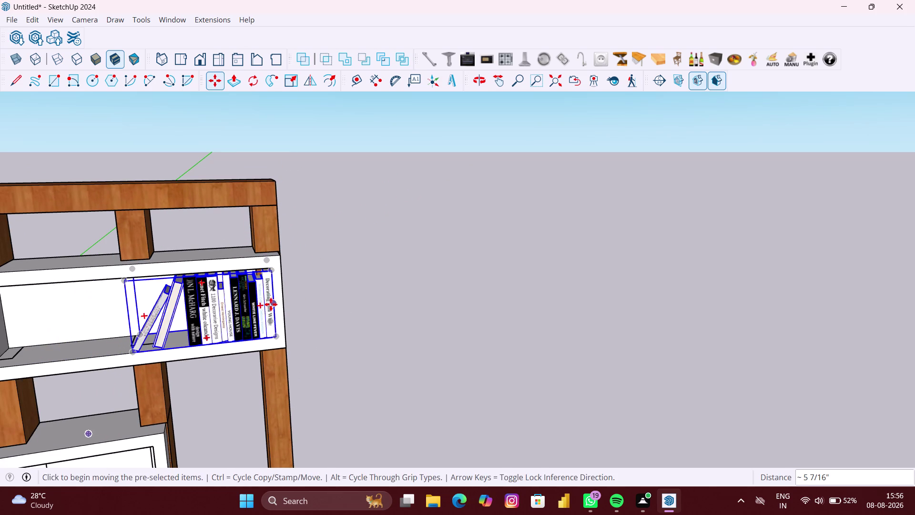
Place the book set inside the upper shelf box.
key(space)
click(328, 316)
scroll(down, 3)
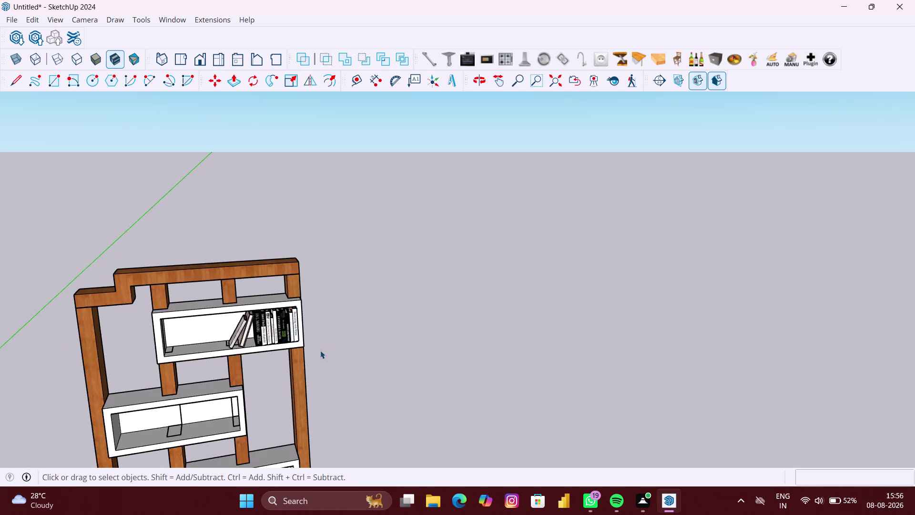
middle_drag(313, 351, 271, 318)
scroll(up, 3)
scroll(up, 3)
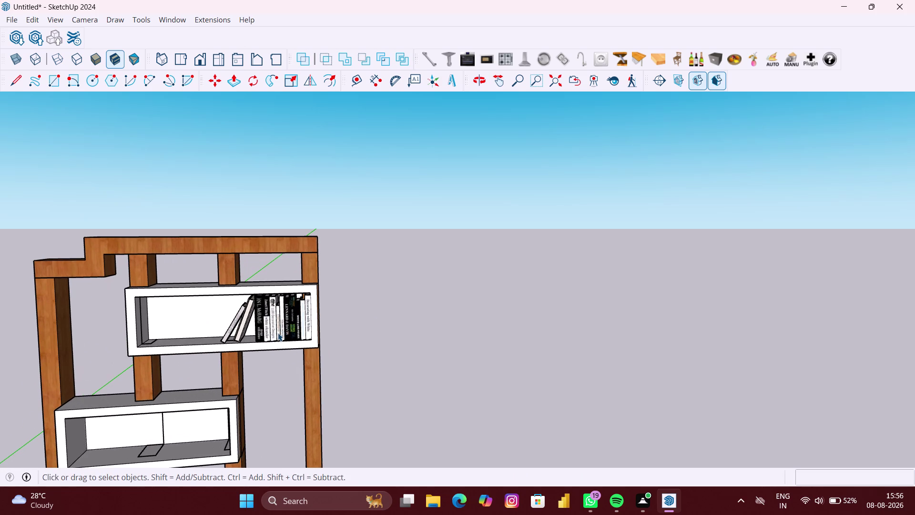
Flip the selected book set along the red axis to move the leaning books right.
click(277, 320)
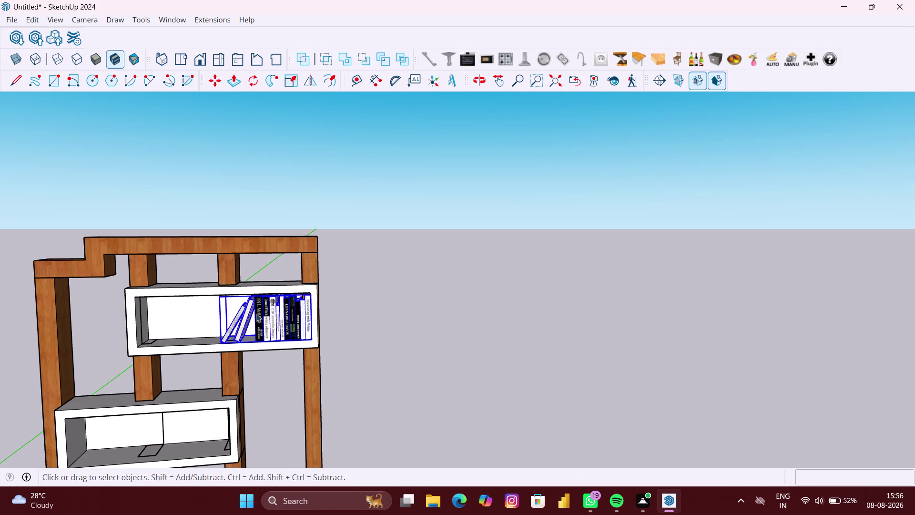
click(311, 82)
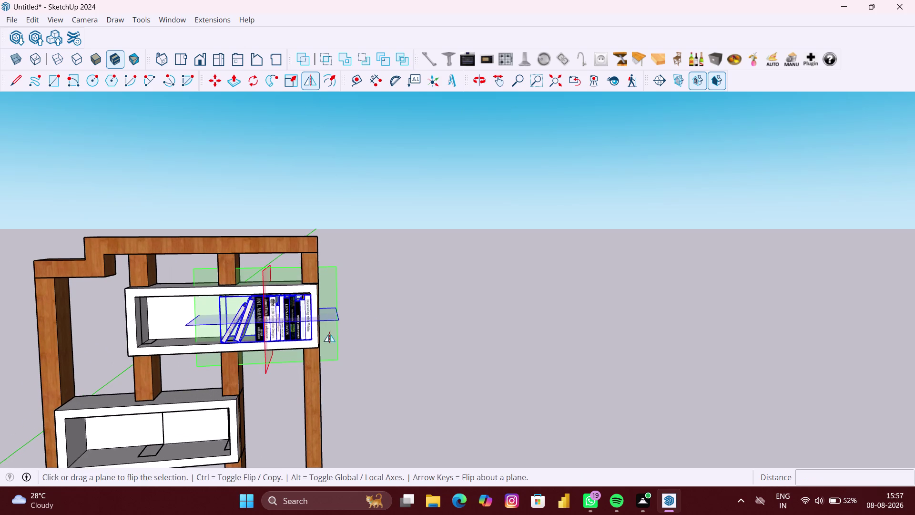
middle_drag(265, 348, 349, 345)
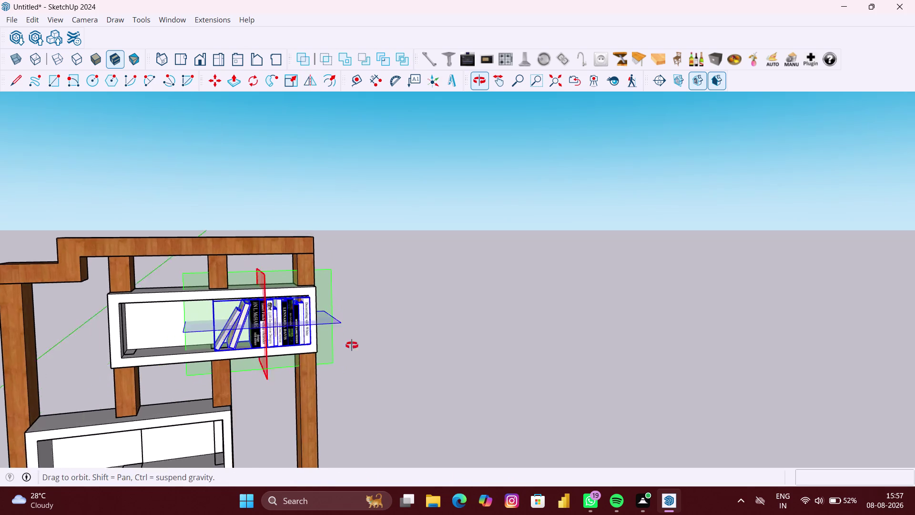
middle_drag(349, 346, 381, 344)
click(279, 359)
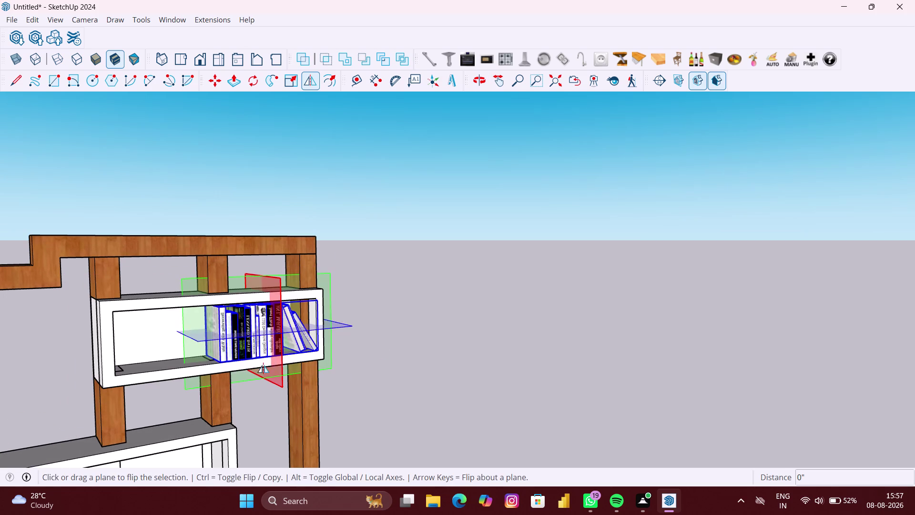
click(210, 371)
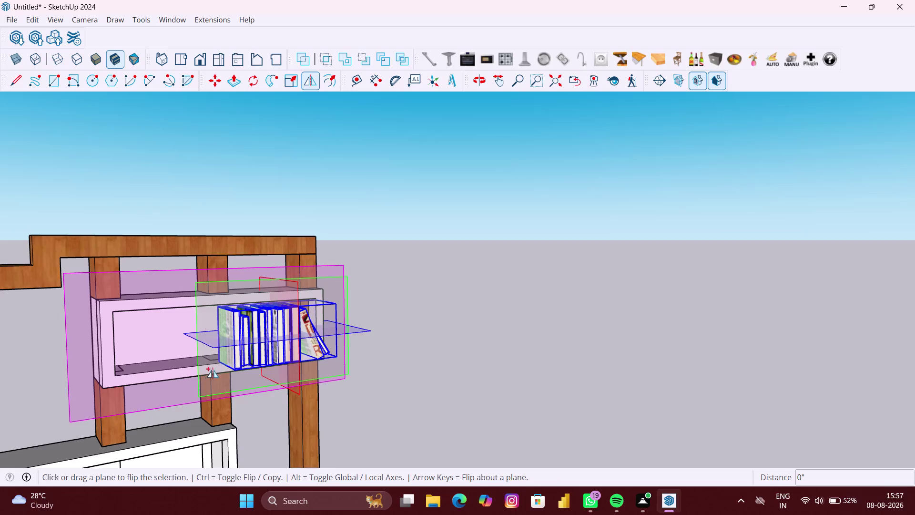
Undo the stray flip, confirm the mirrored book set without copying, and deselect it.
scroll(down, 3)
middle_drag(226, 369, 185, 381)
key(Escape)
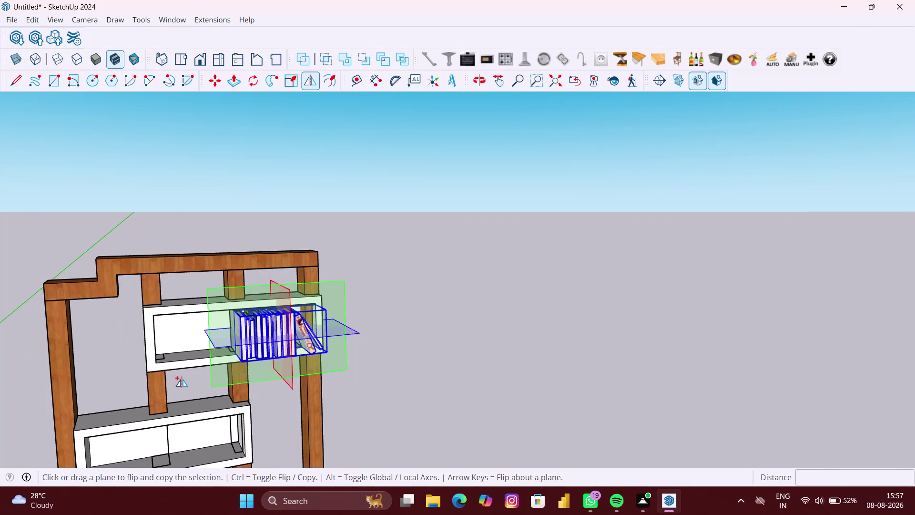
key(ctrl+z)
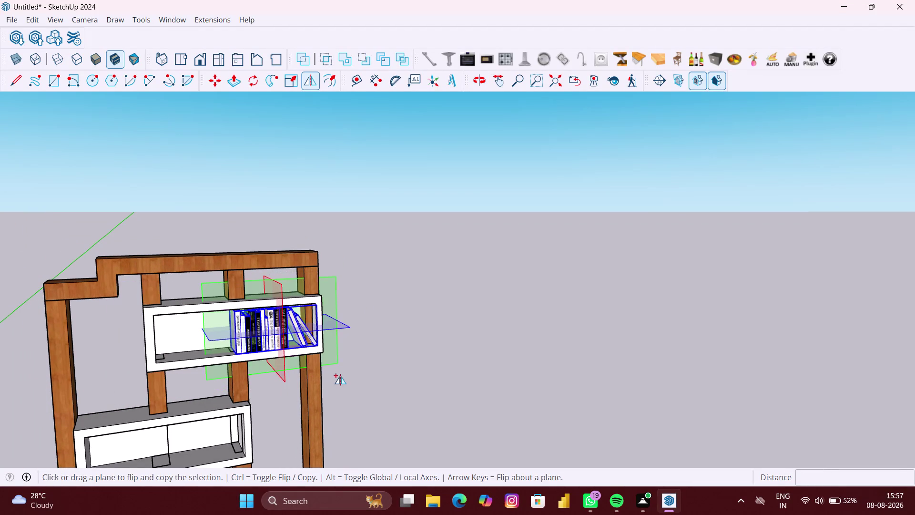
key(space)
click(370, 375)
scroll(up, 3)
click(262, 339)
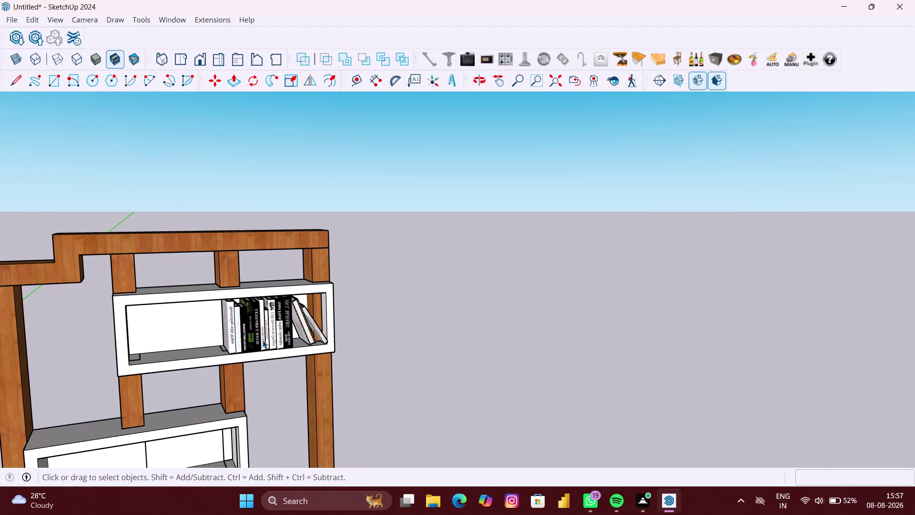
Orbit out to view the whole bookshelf.
scroll(down, 3)
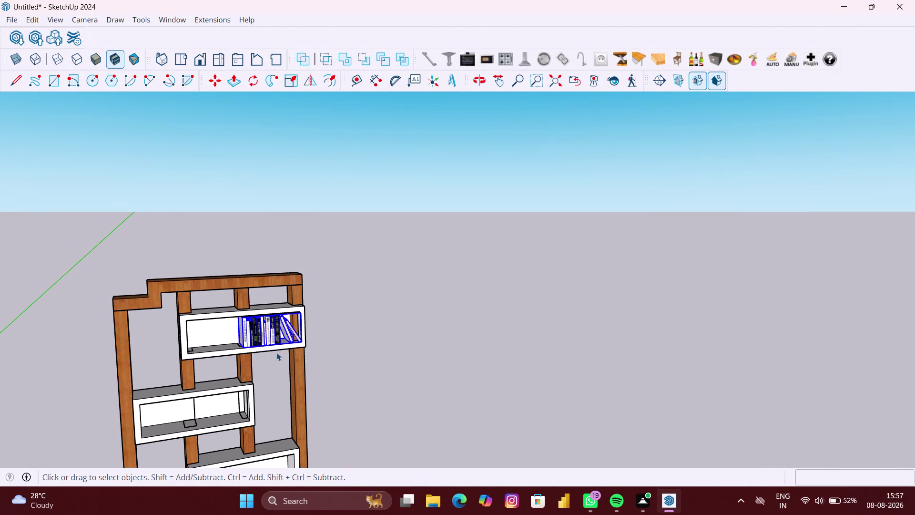
middle_drag(274, 352, 221, 351)
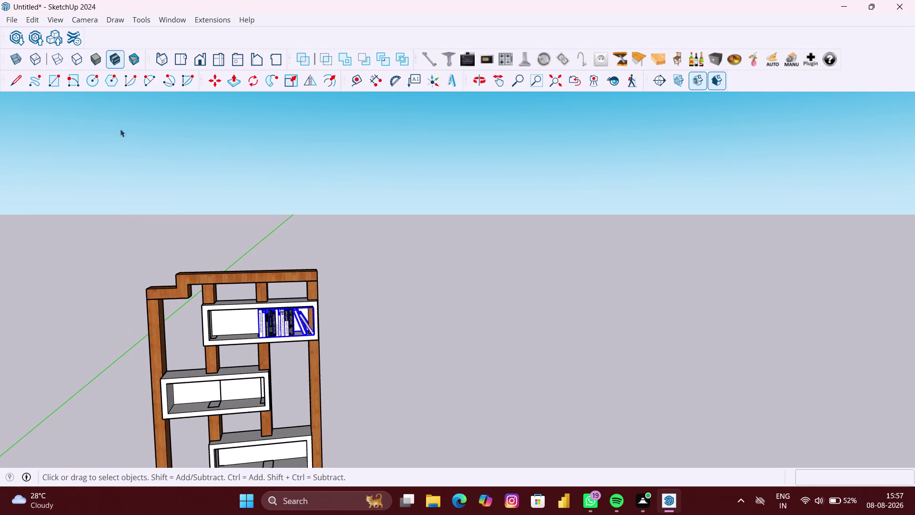
click(14, 44)
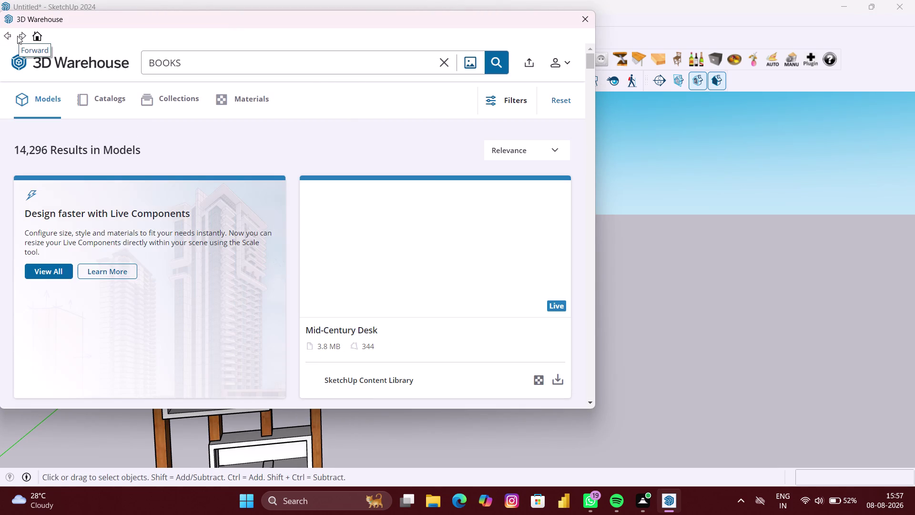
Scroll through the book model results in 3D Warehouse.
scroll(down, 3)
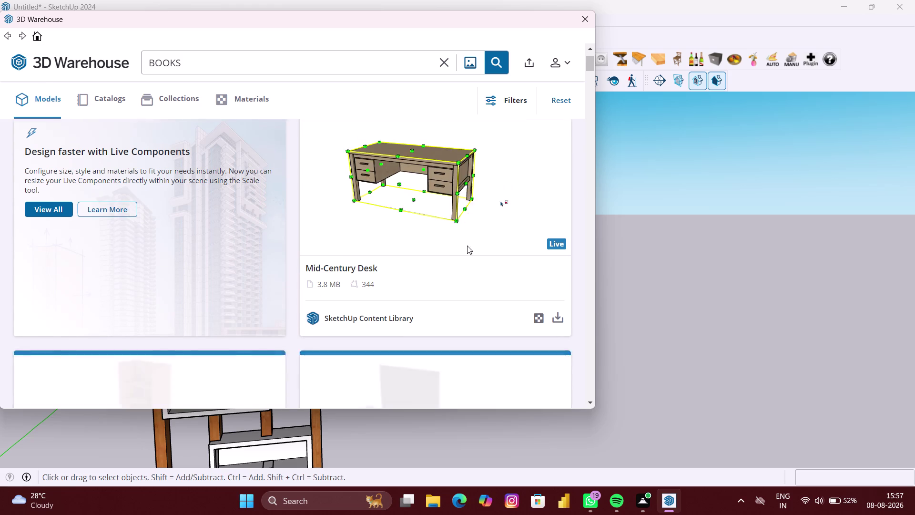
scroll(down, 3)
scroll(down, 3)
scroll(down, 3)
scroll(down, 3)
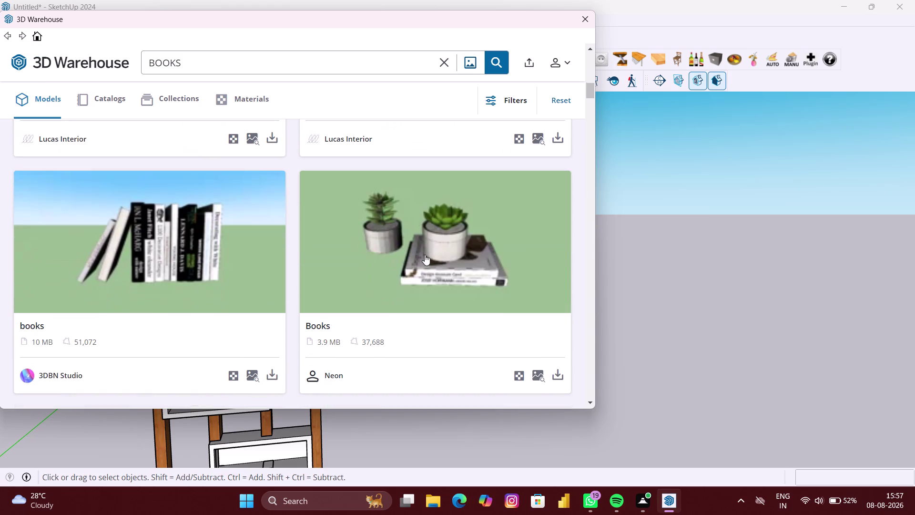
scroll(down, 3)
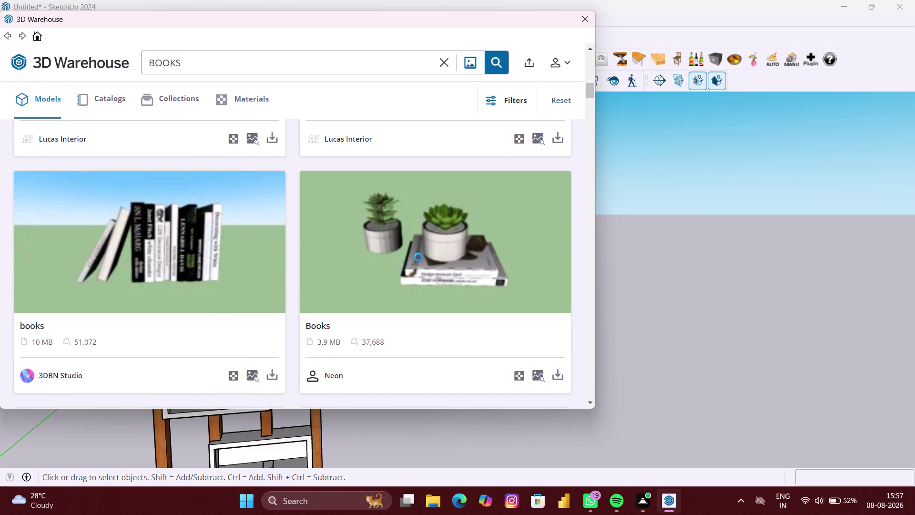
scroll(down, 3)
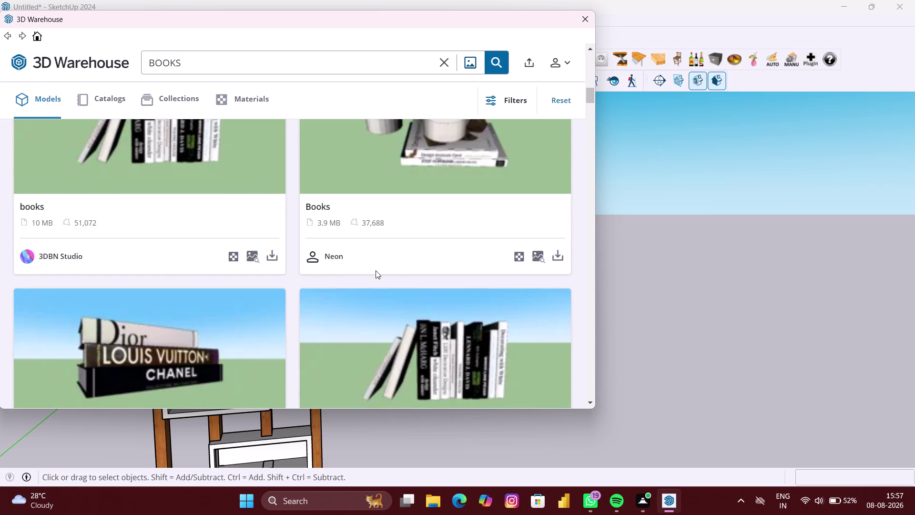
scroll(down, 3)
scroll(down, 3)
scroll(down, 3)
scroll(down, 3)
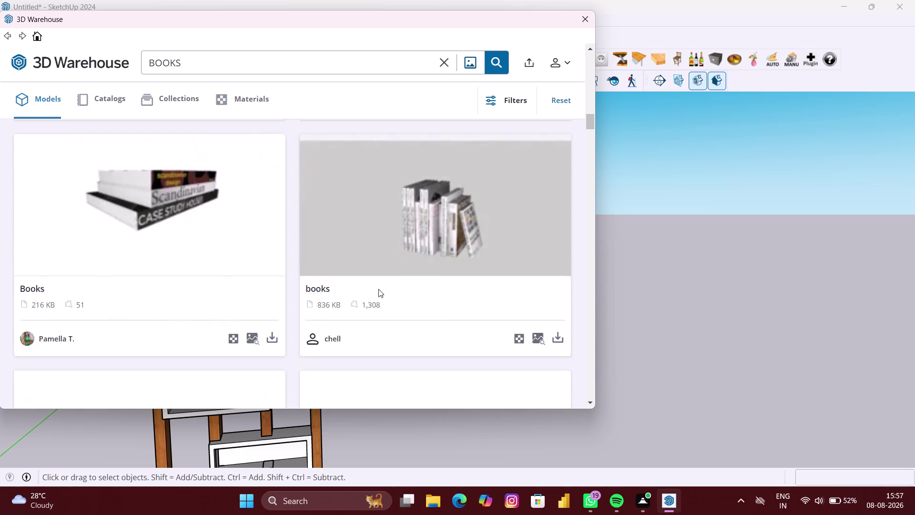
scroll(down, 3)
scroll(down, 3)
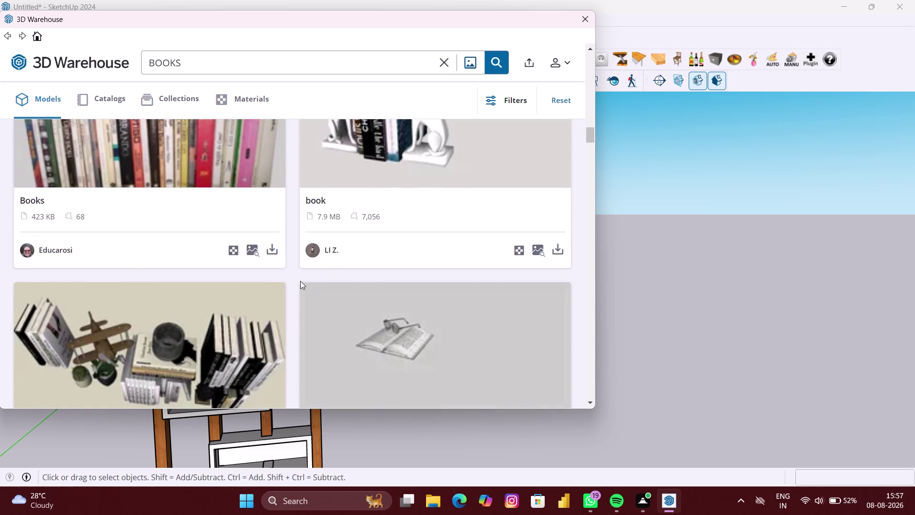
scroll(up, 3)
scroll(down, 3)
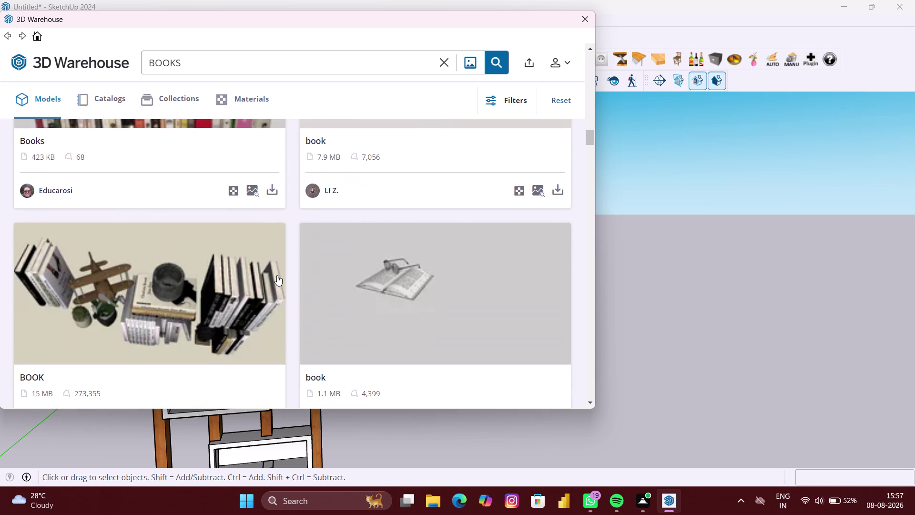
scroll(down, 3)
scroll(down, 3)
scroll(down, 3)
scroll(down, 3)
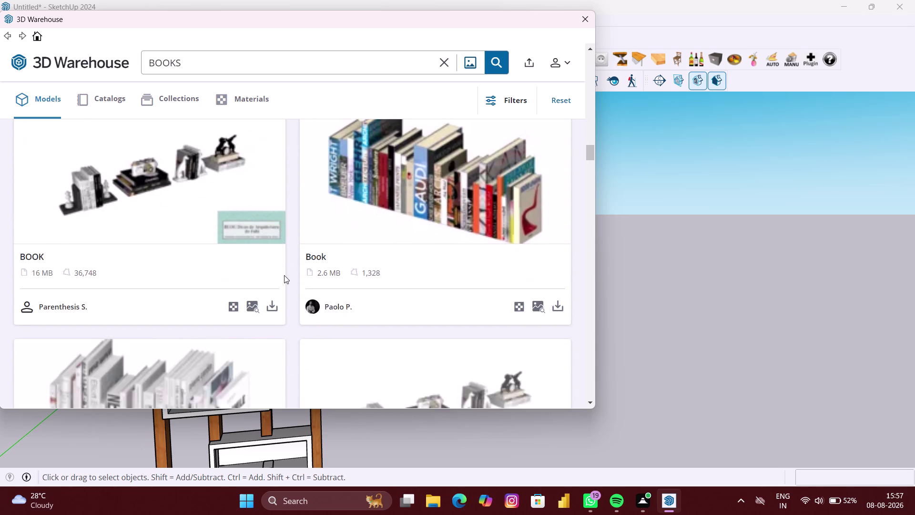
scroll(down, 3)
scroll(down, 3)
scroll(down, 3)
scroll(down, 3)
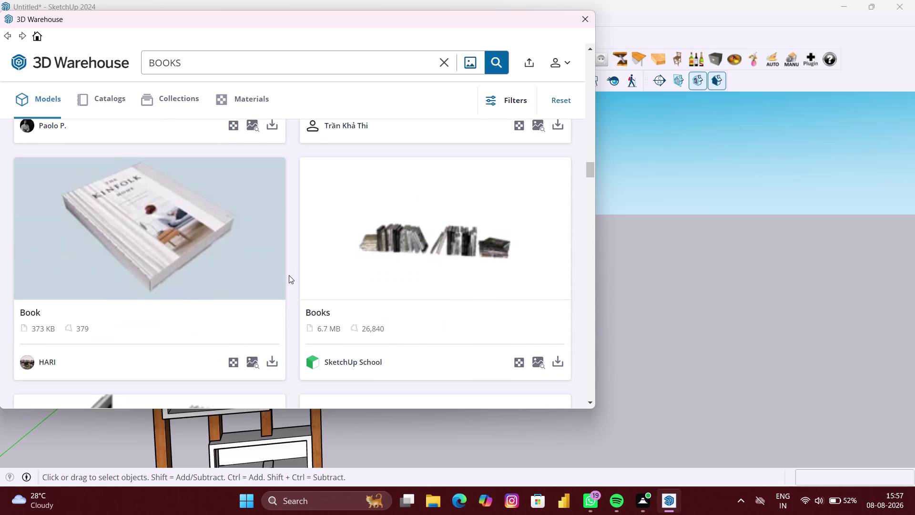
scroll(down, 3)
scroll(down, 3)
scroll(down, 3)
scroll(down, 3)
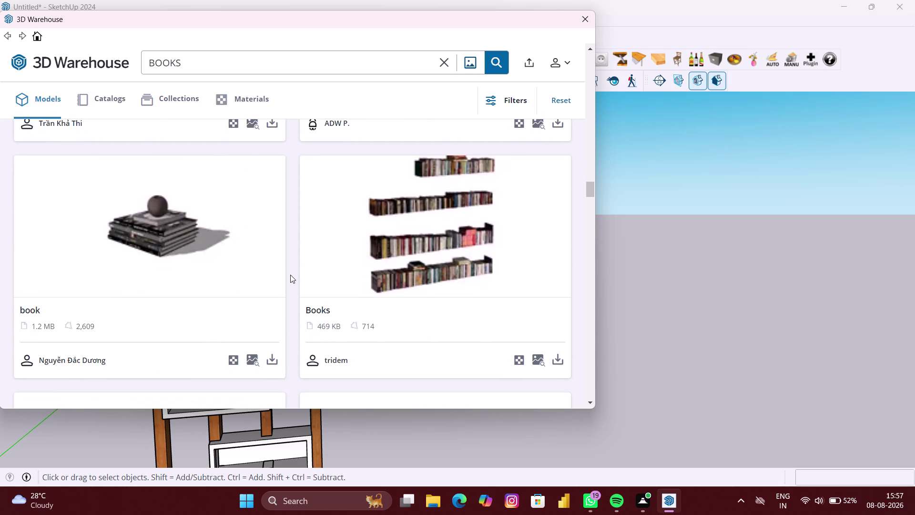
scroll(down, 3)
scroll(down, 3)
scroll(up, 3)
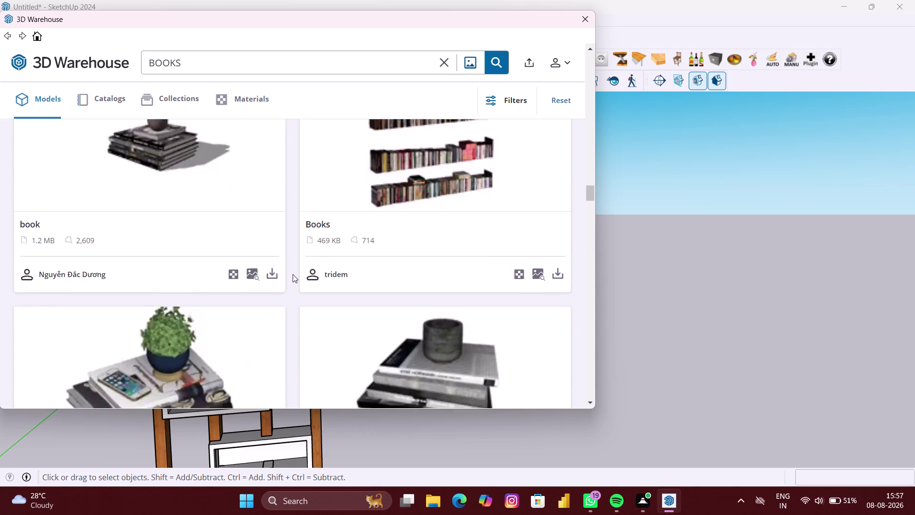
scroll(up, 3)
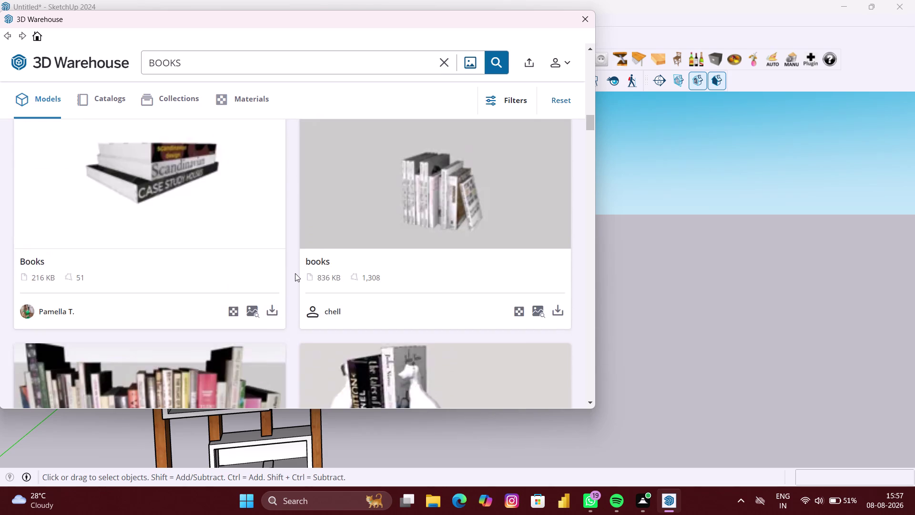
scroll(up, 3)
scroll(up, 3)
scroll(up, 3)
scroll(down, 3)
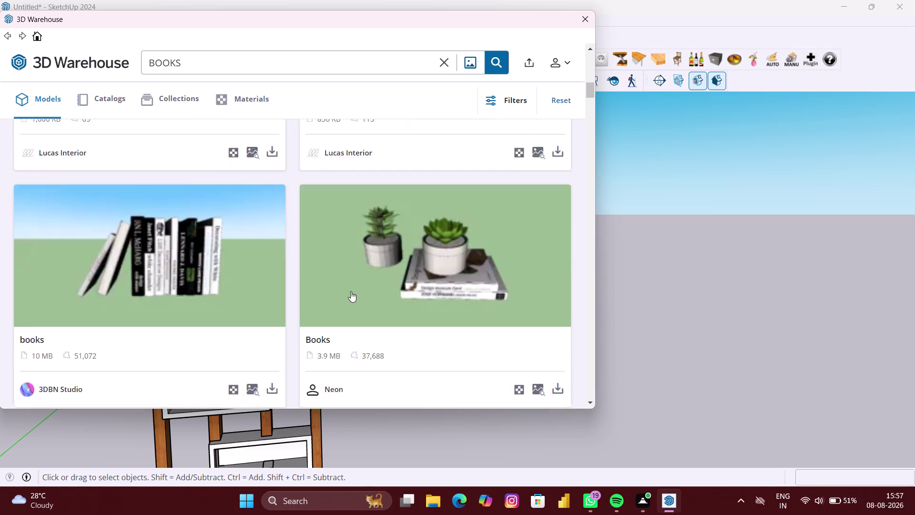
Replace the BOOKS search with 'SELF DECOR' and run it.
click(222, 66)
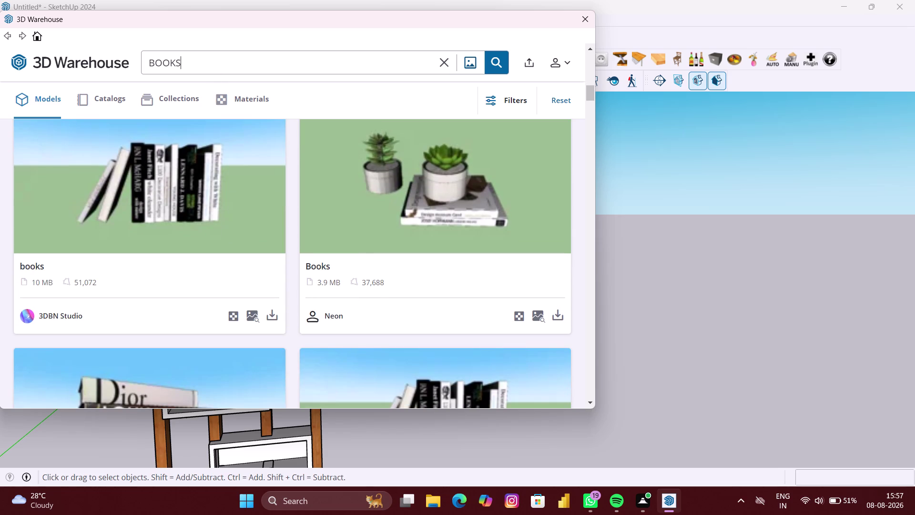
key(BackSpace)
key(BackSpace)
key(BackSpace)
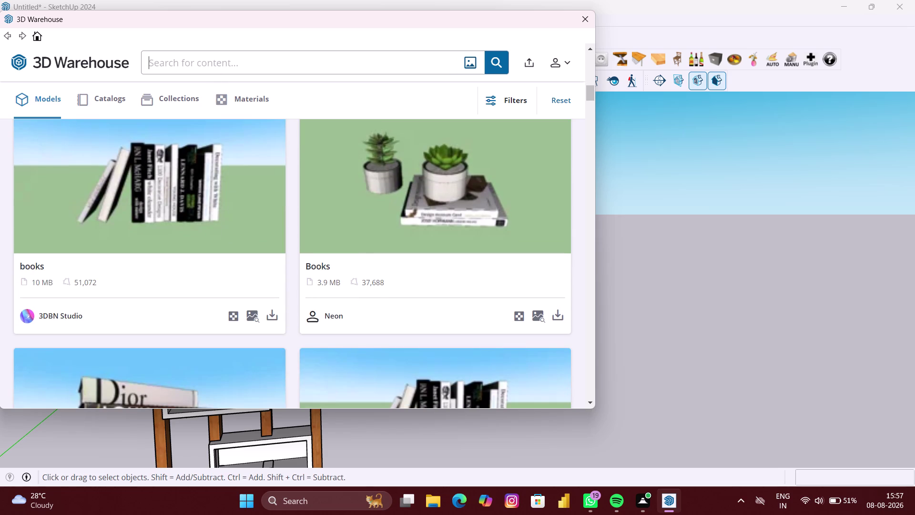
text(SELF D)
text(ECOR)
key(Return)
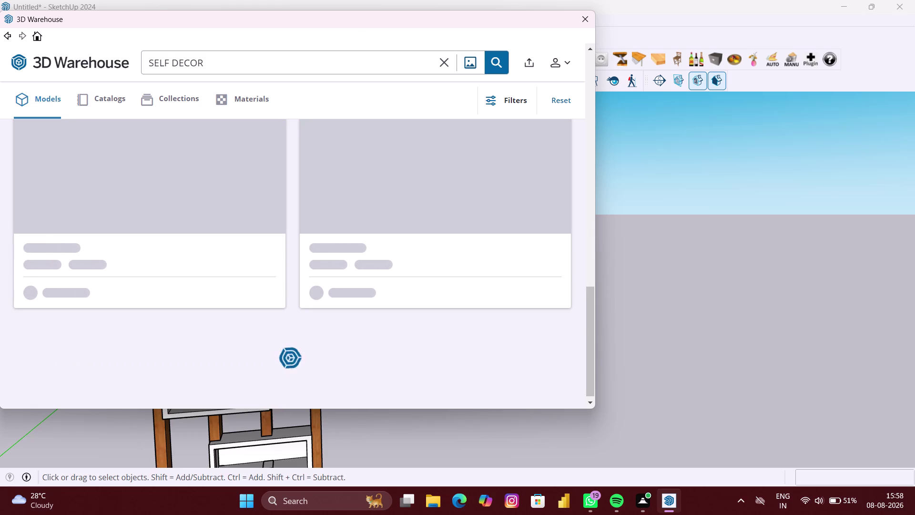
Review the cabinet results, clear the search, and close 3D Warehouse.
scroll(down, 3)
scroll(down, 3)
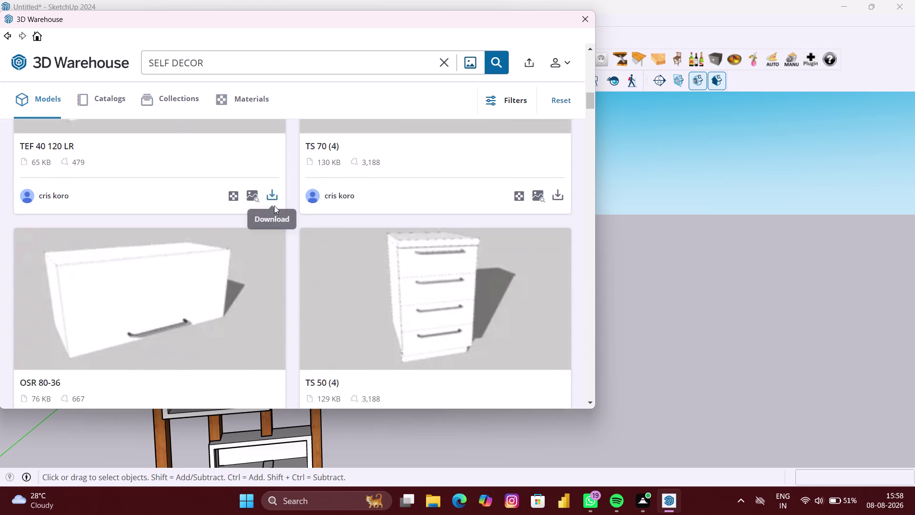
scroll(down, 3)
scroll(down, 3)
scroll(down, 3)
scroll(down, 3)
scroll(down, 3)
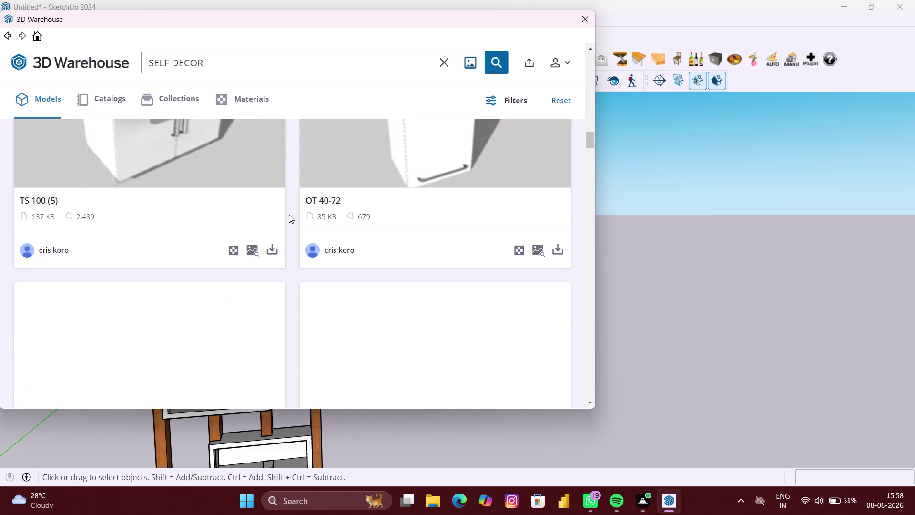
scroll(up, 3)
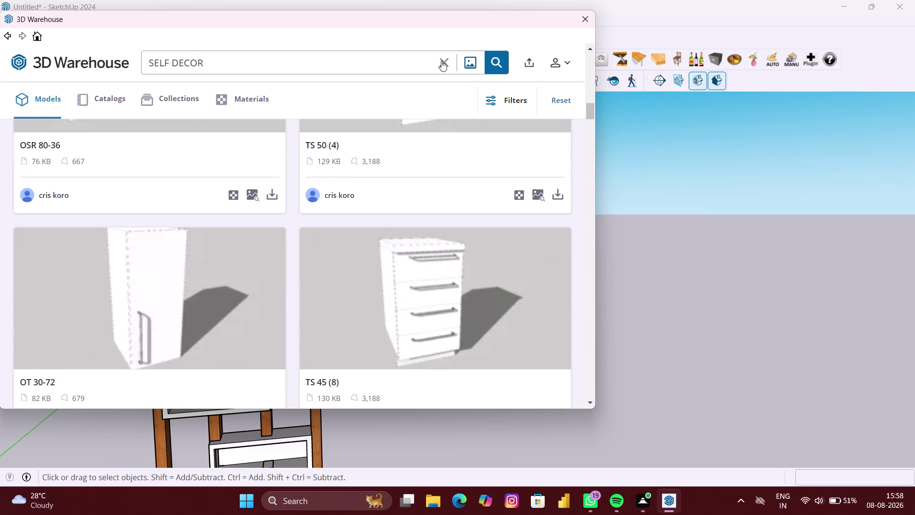
click(443, 60)
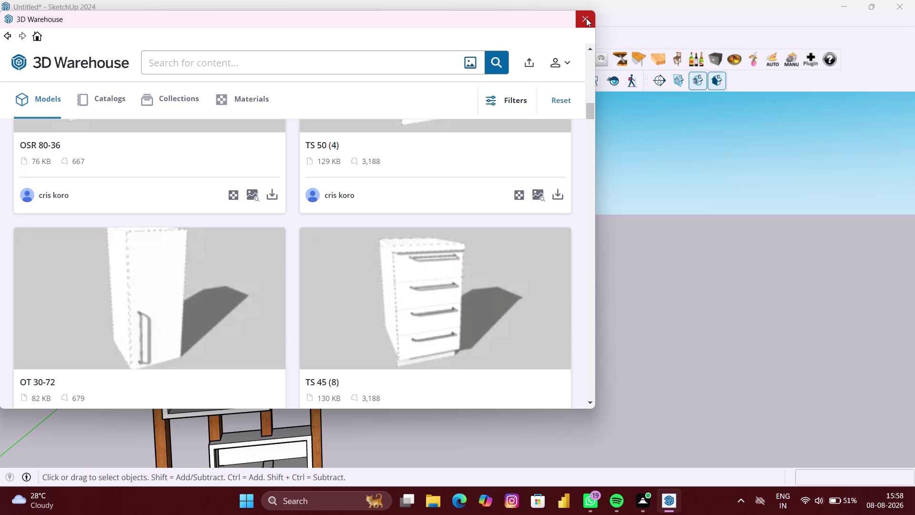
click(586, 18)
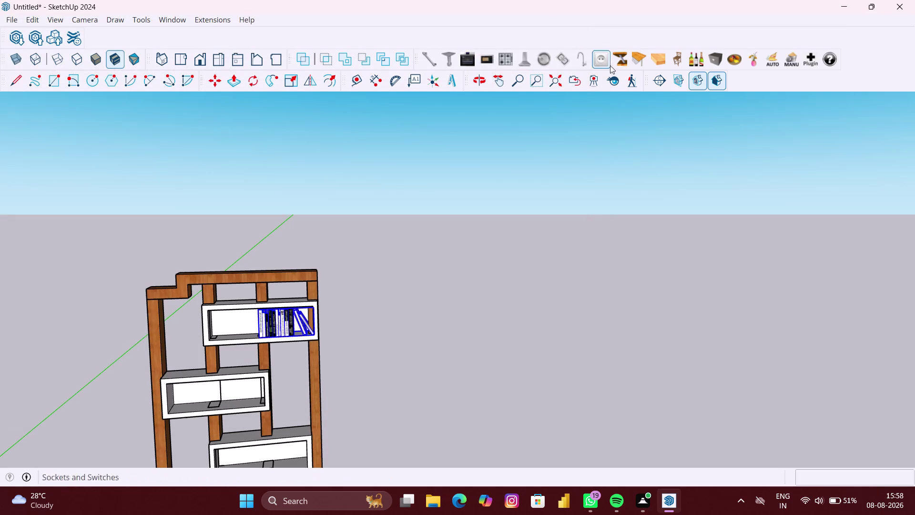
click(750, 57)
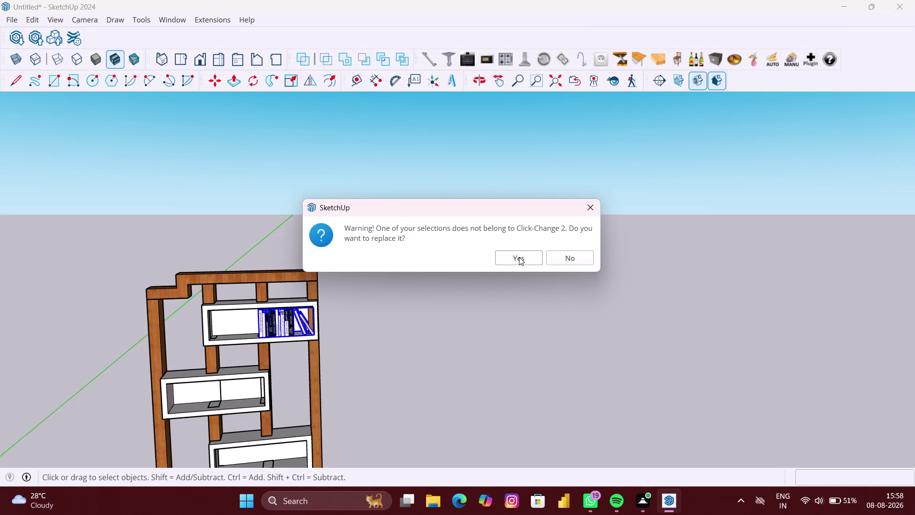
click(519, 257)
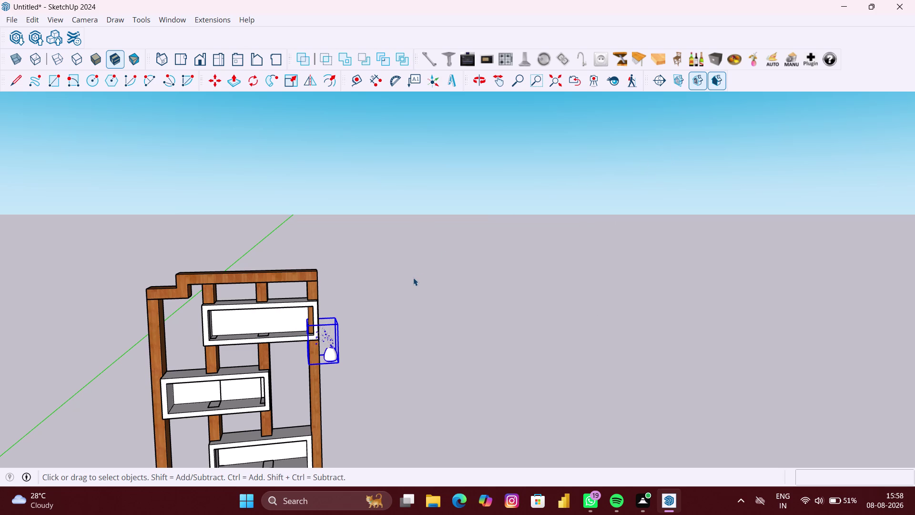
key(ctrl+z)
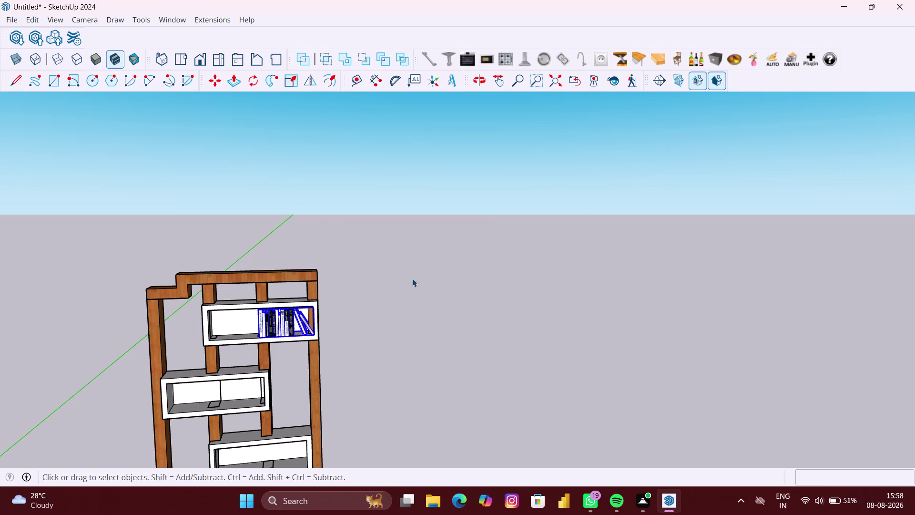
key(space)
click(412, 278)
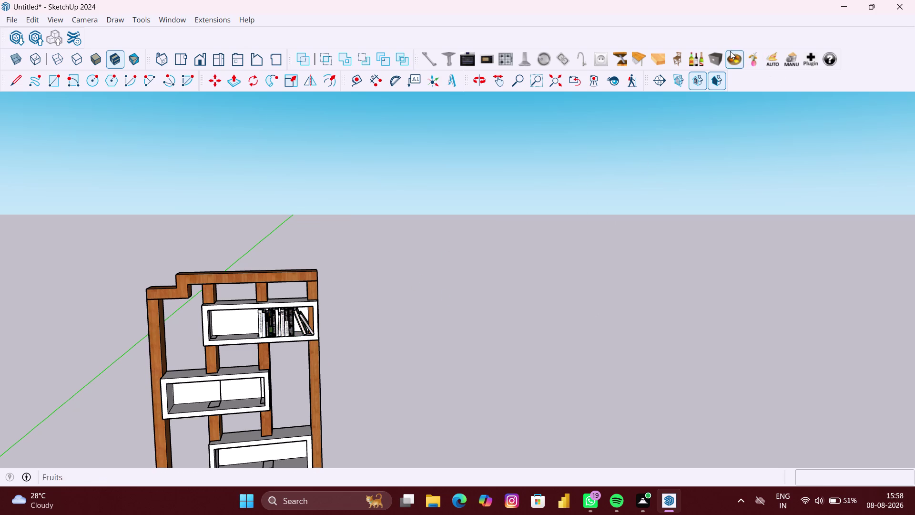
click(688, 56)
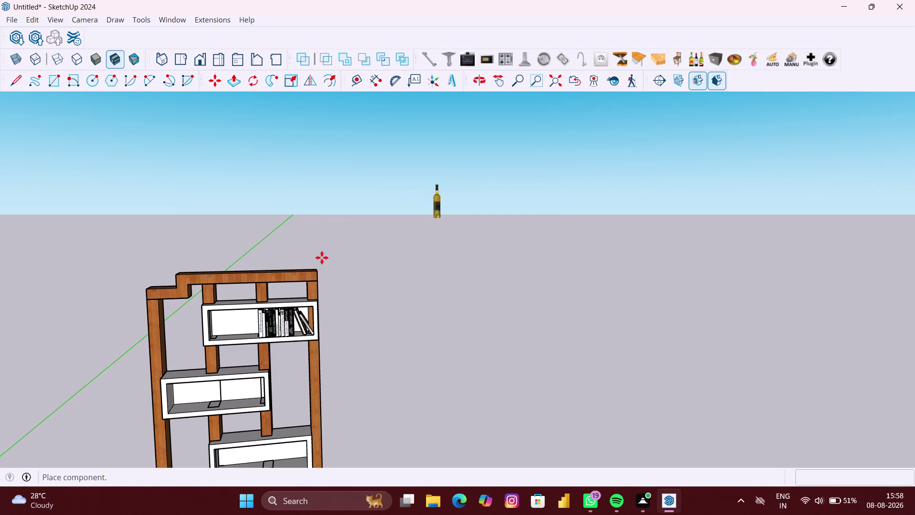
scroll(up, 3)
scroll(up, 3)
scroll(up, 3)
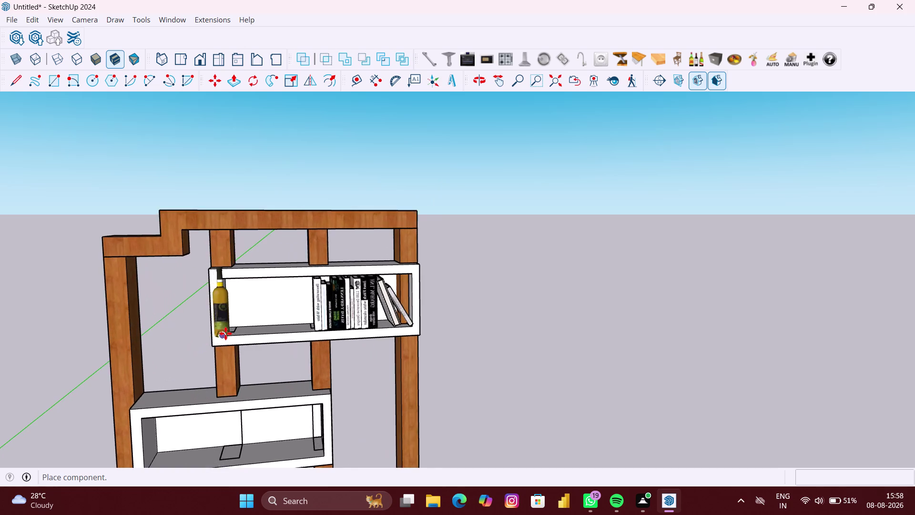
scroll(up, 3)
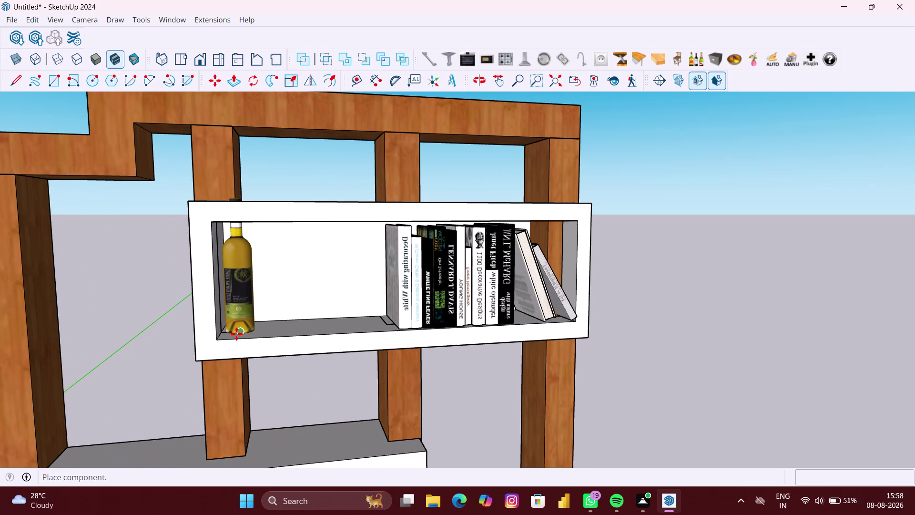
scroll(up, 3)
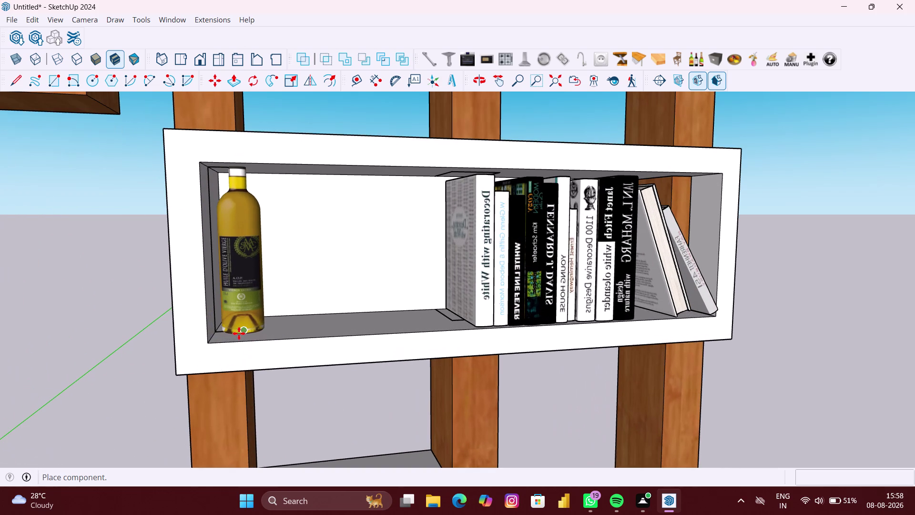
click(239, 333)
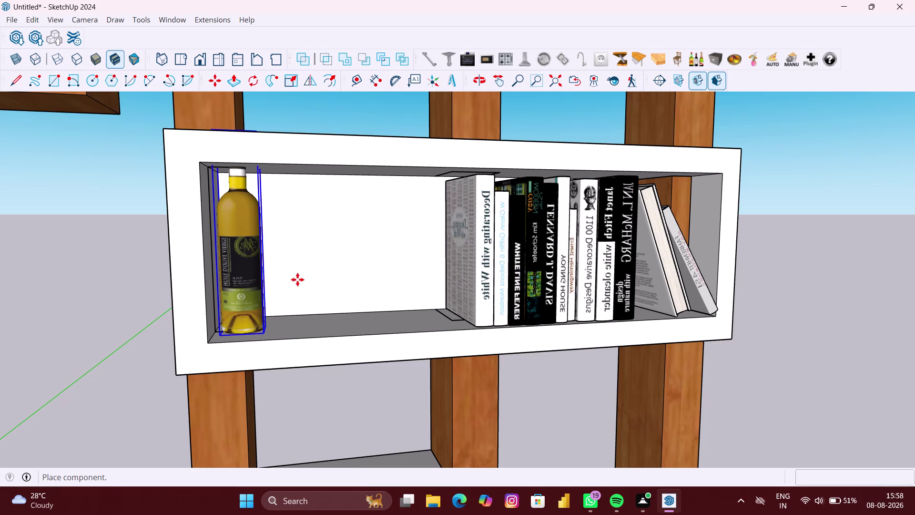
click(222, 335)
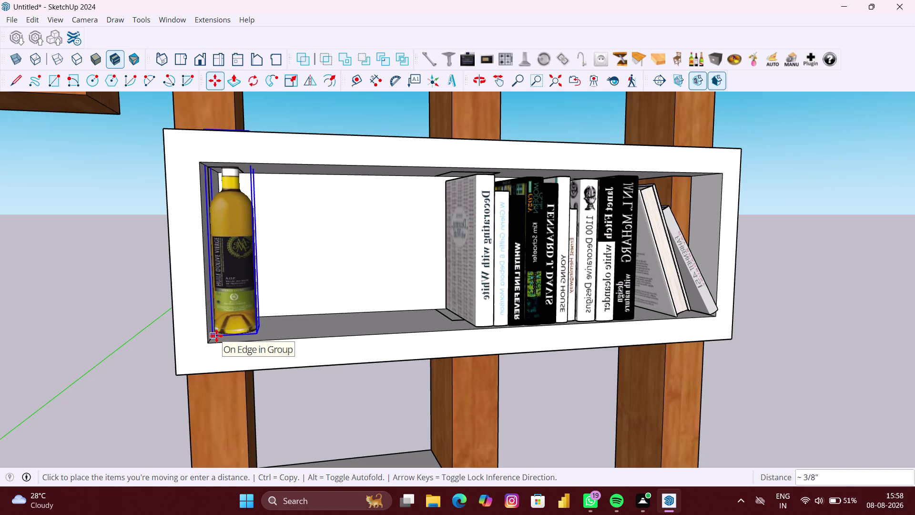
click(216, 335)
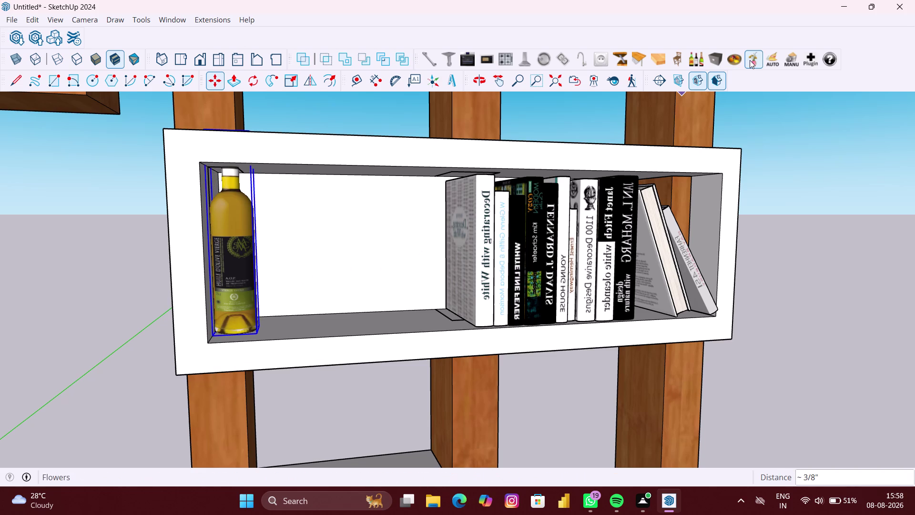
click(698, 62)
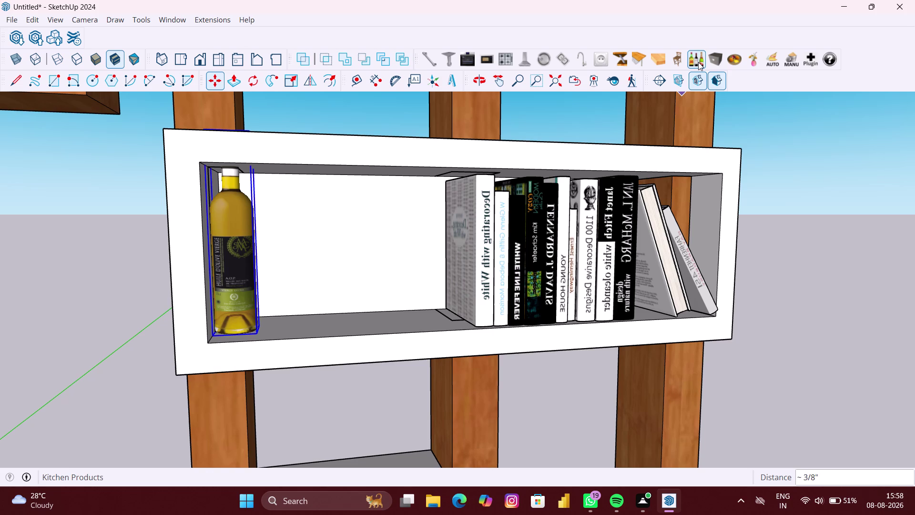
click(698, 62)
click(698, 62)
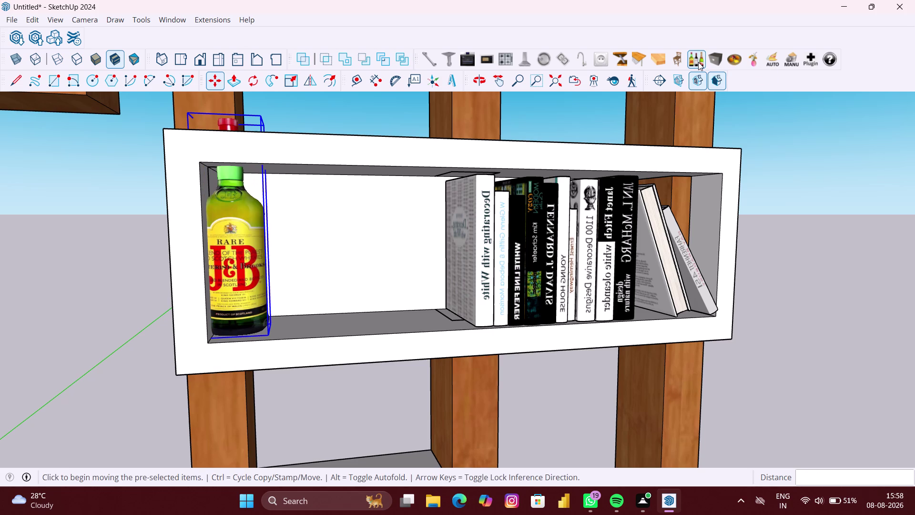
click(698, 62)
click(699, 62)
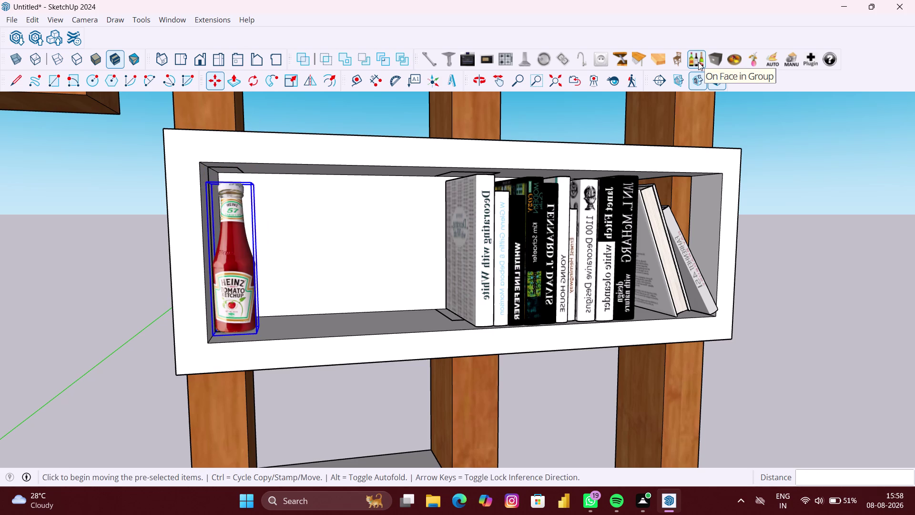
key(Delete)
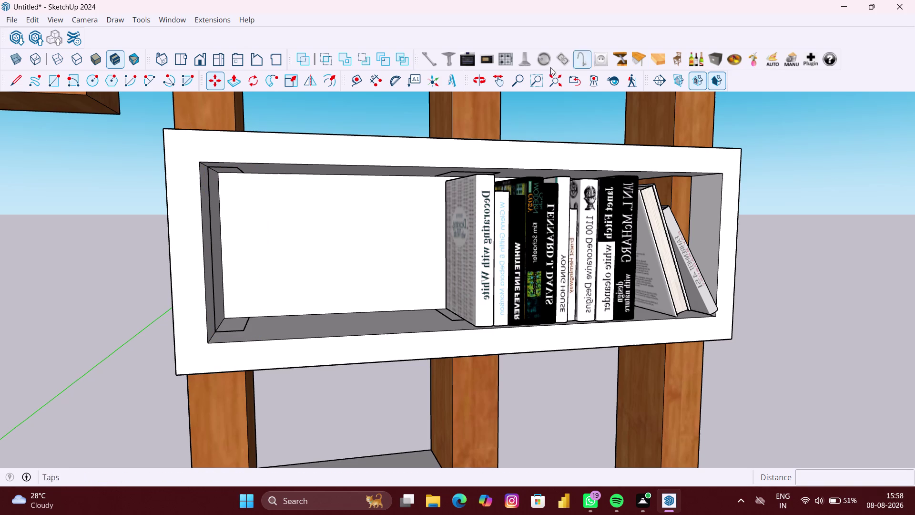
click(15, 34)
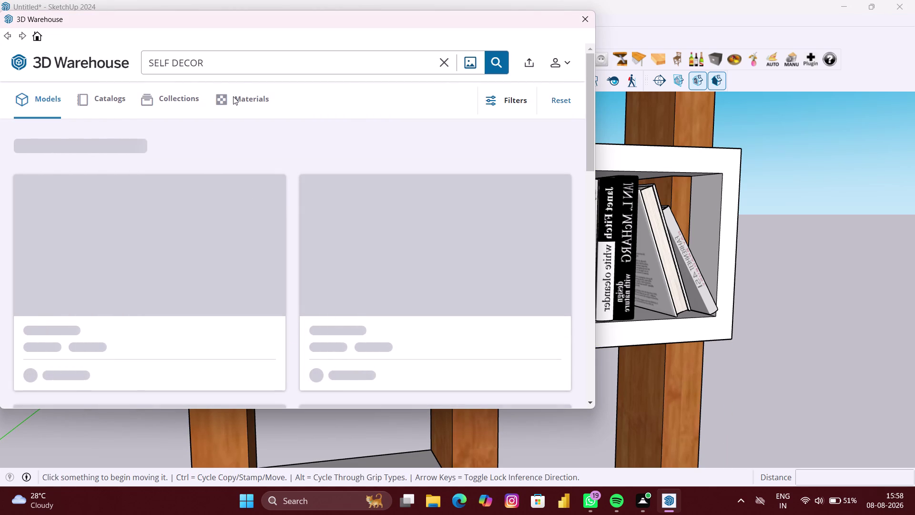
Replace the old search text with 'BOOK' and run the search.
click(238, 69)
click(238, 69)
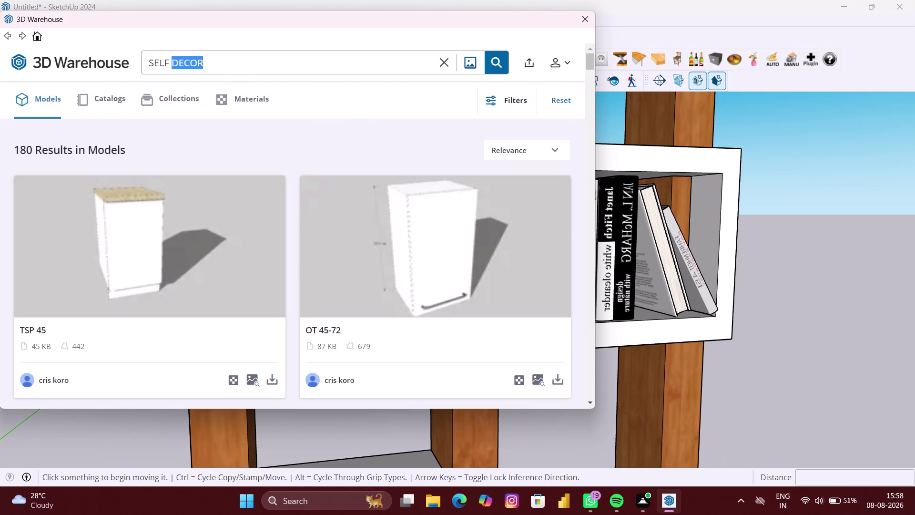
key(BackSpace)
key(BackSpace)
key(BackSpace)
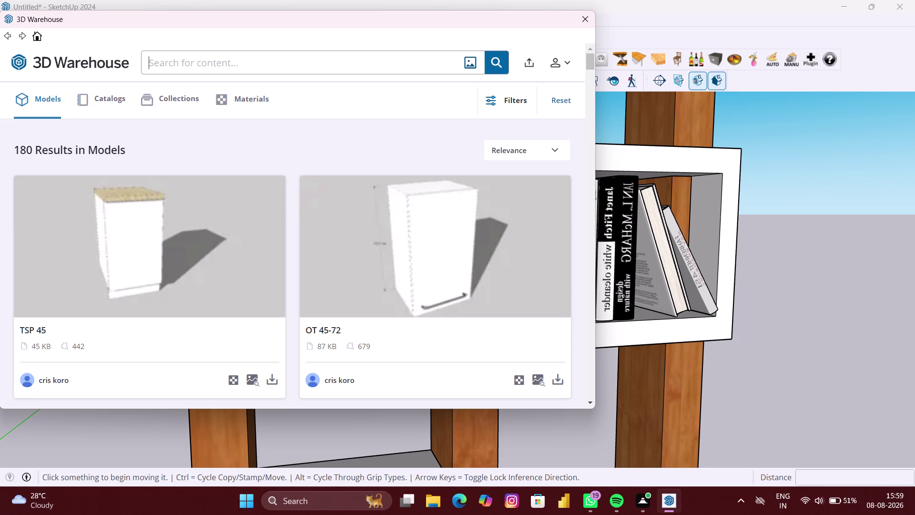
text(BOOK)
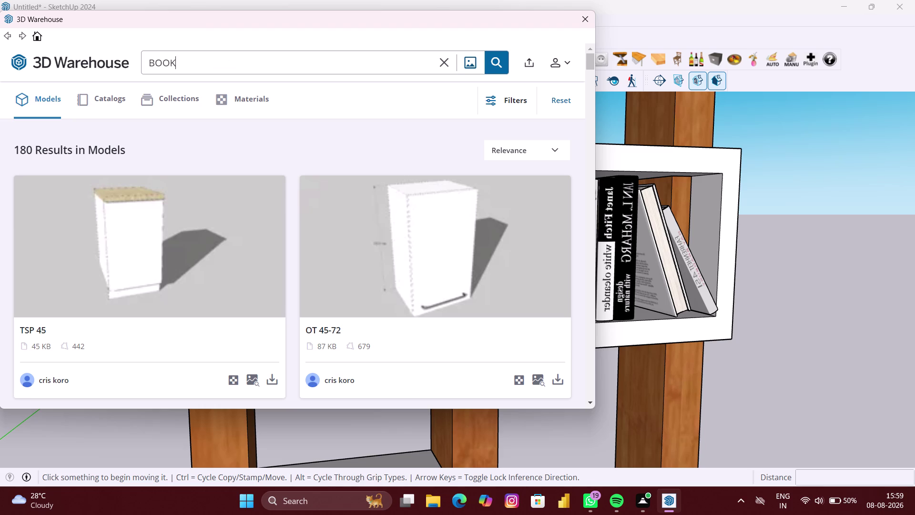
key(space)
key(Return)
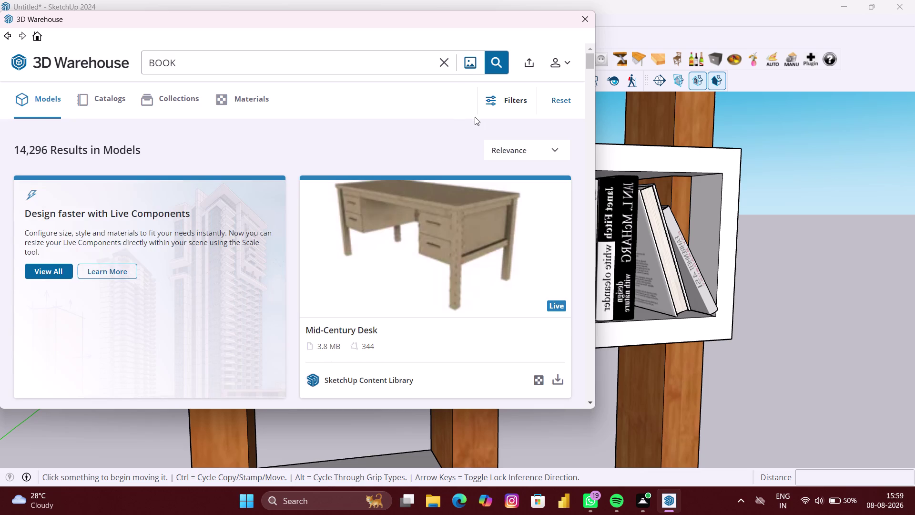
Browse the book results and download a chosen book model.
scroll(down, 3)
scroll(down, 3)
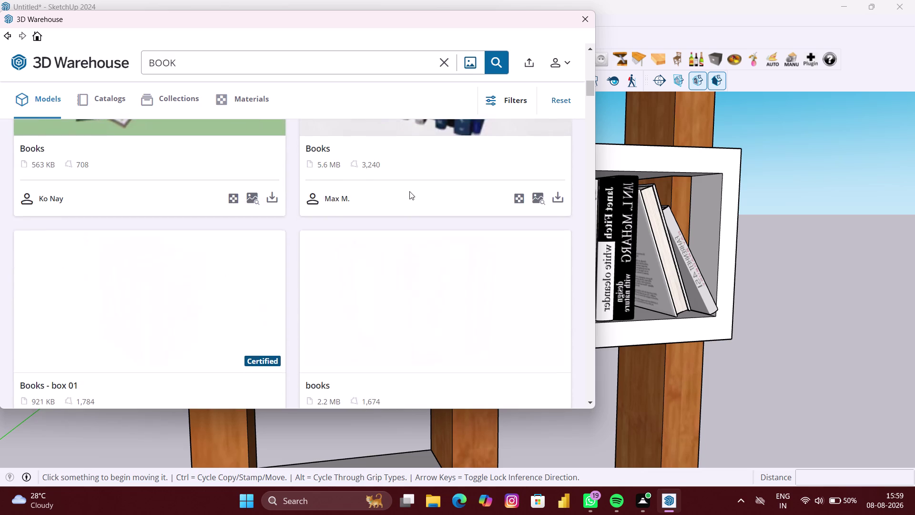
scroll(down, 3)
scroll(up, 3)
scroll(down, 3)
scroll(down, 3)
scroll(up, 3)
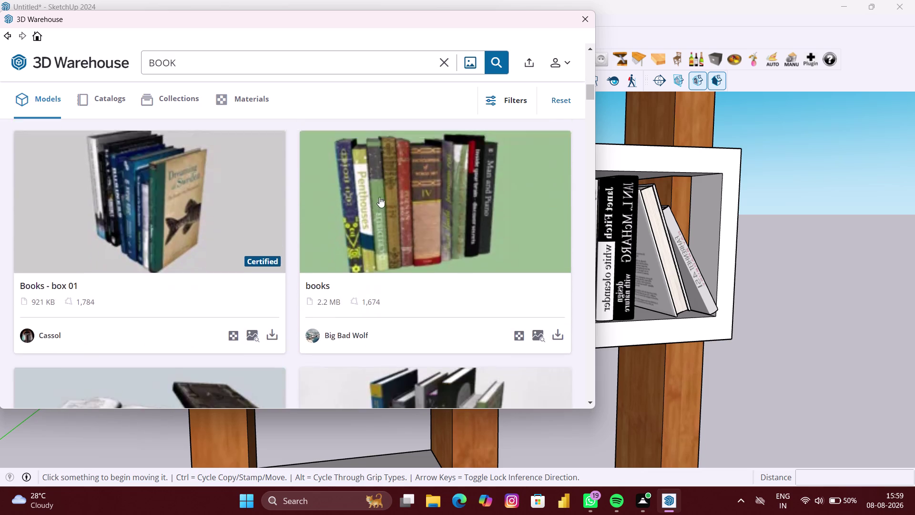
scroll(up, 3)
scroll(down, 3)
scroll(down, 3)
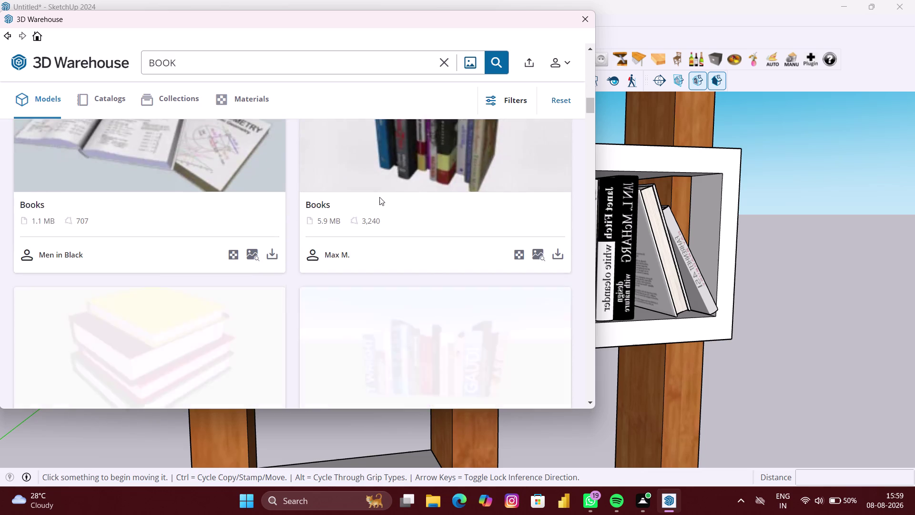
scroll(down, 3)
scroll(down, 3)
scroll(down, 3)
scroll(down, 3)
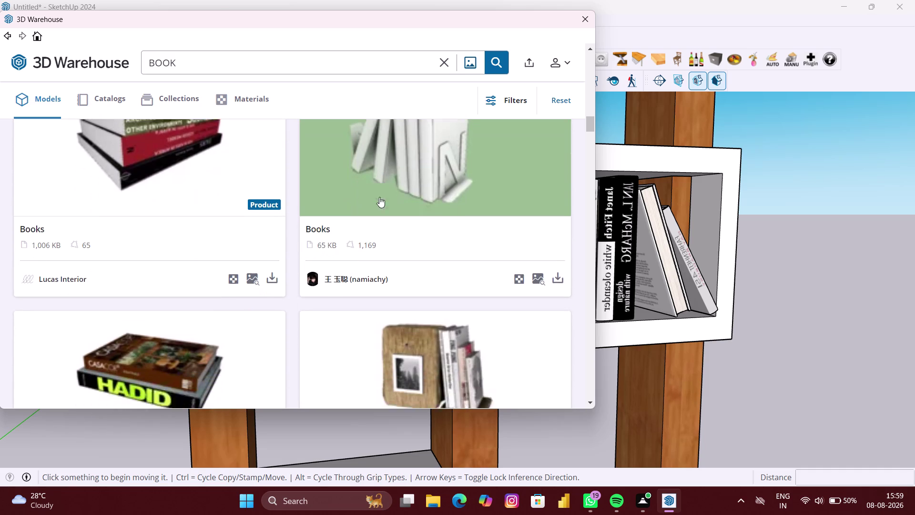
scroll(down, 3)
scroll(down, 3)
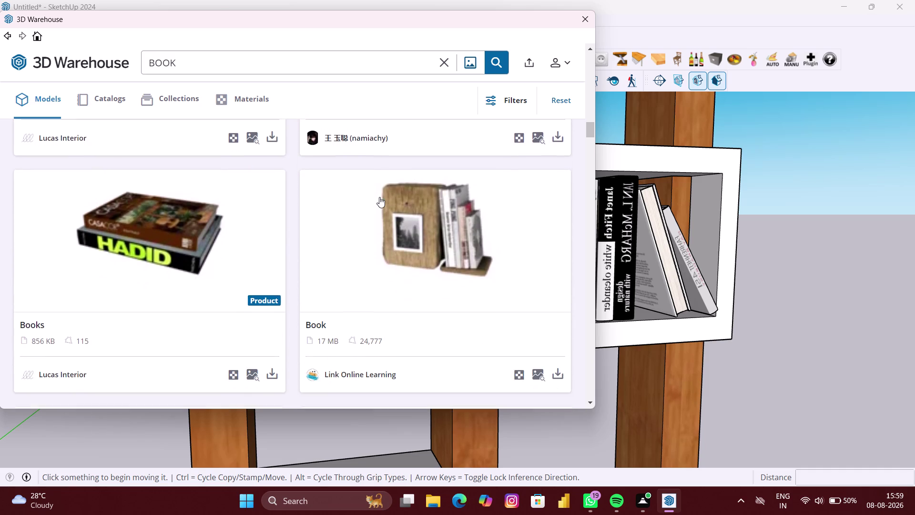
scroll(down, 3)
scroll(down, 3)
scroll(down, 3)
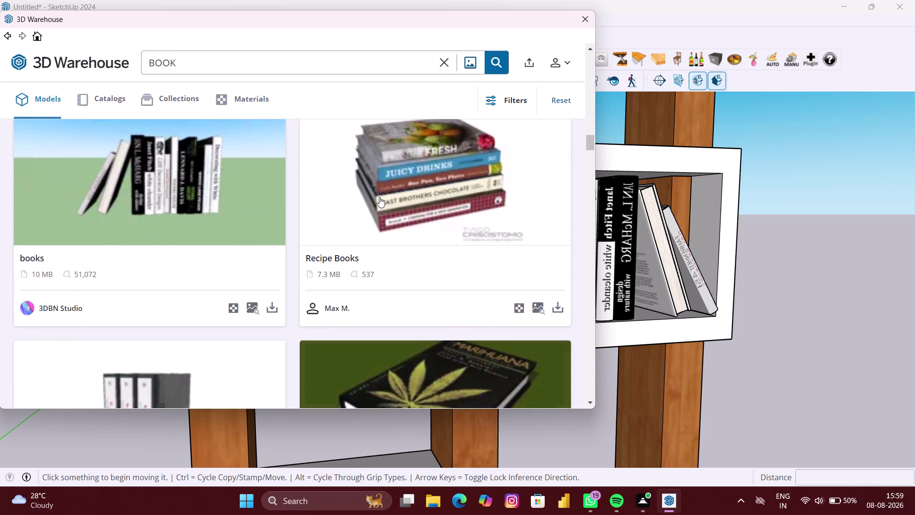
scroll(down, 3)
scroll(down, 3)
scroll(down, 3)
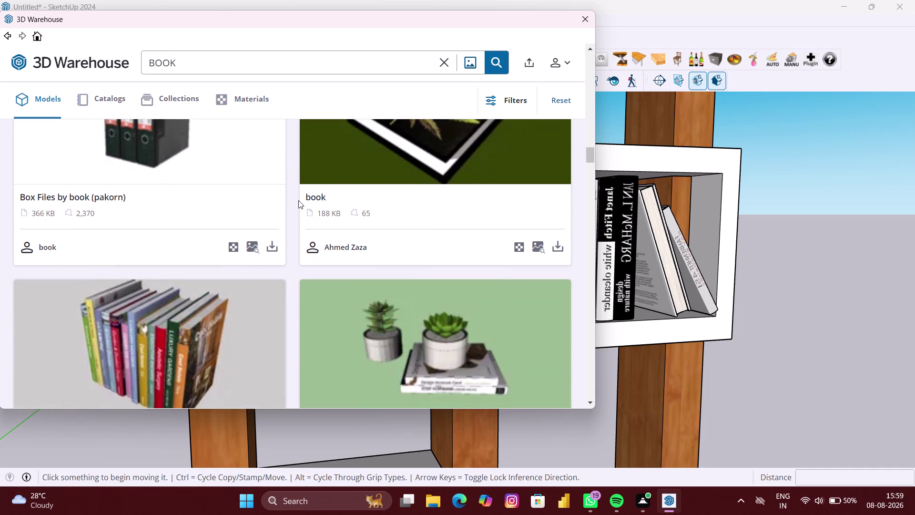
scroll(down, 3)
click(274, 192)
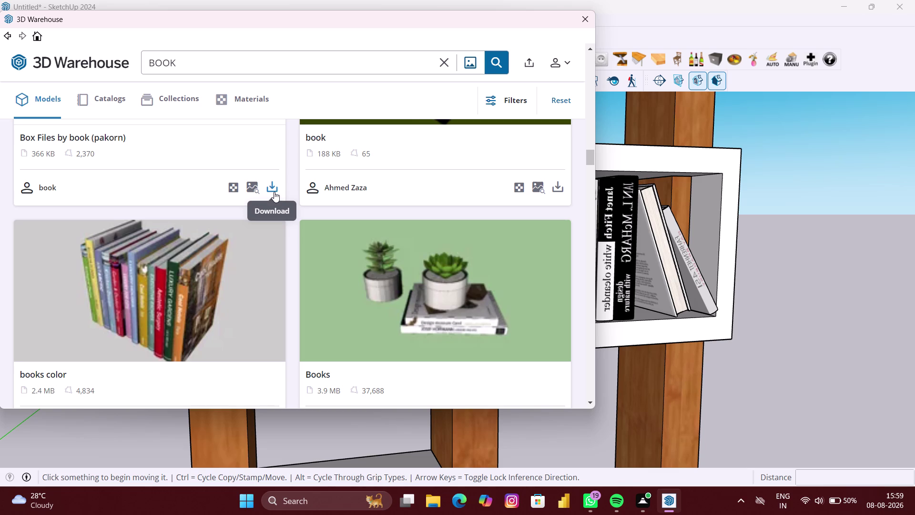
click(266, 225)
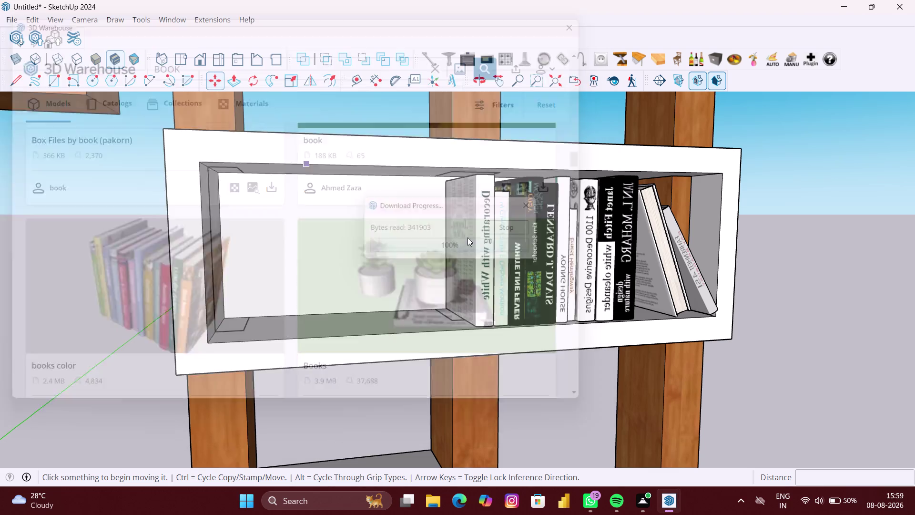
Set the inserted binder set down beside the shelf, then pick it up again.
scroll(down, 3)
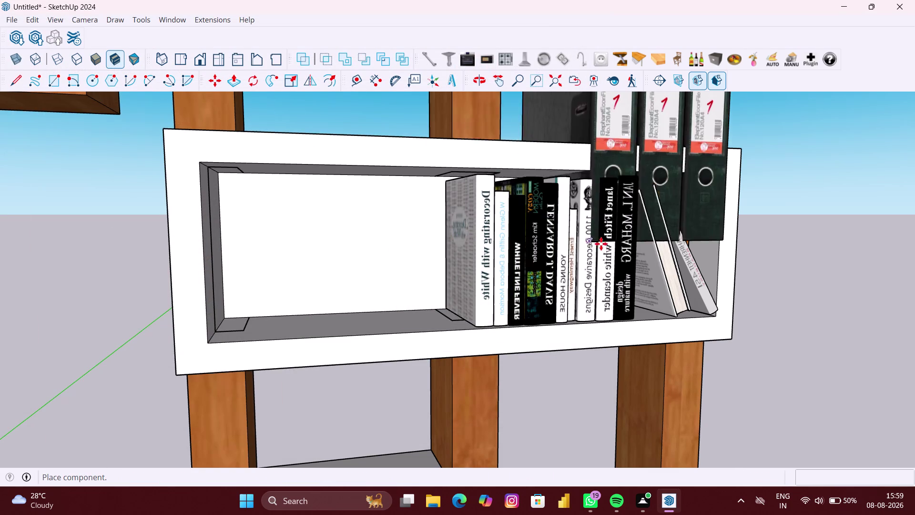
scroll(down, 3)
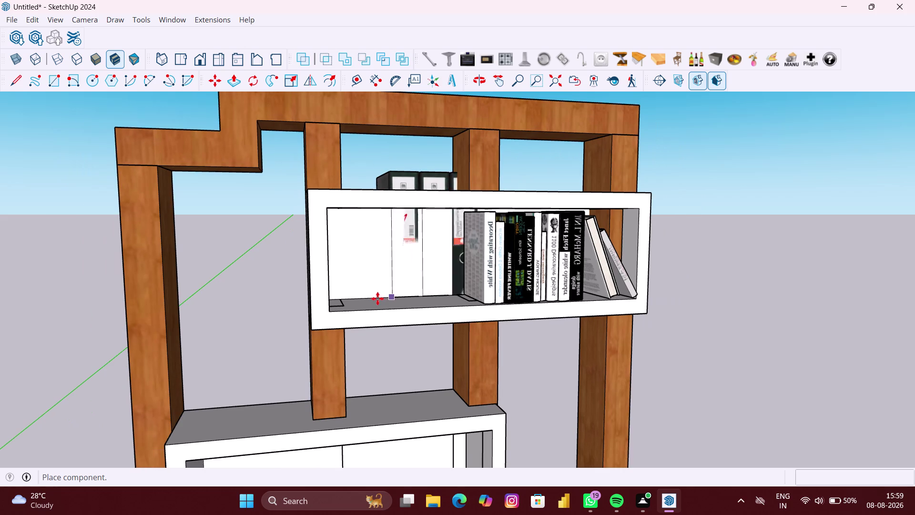
scroll(up, 3)
scroll(up, 3)
scroll(up, 3)
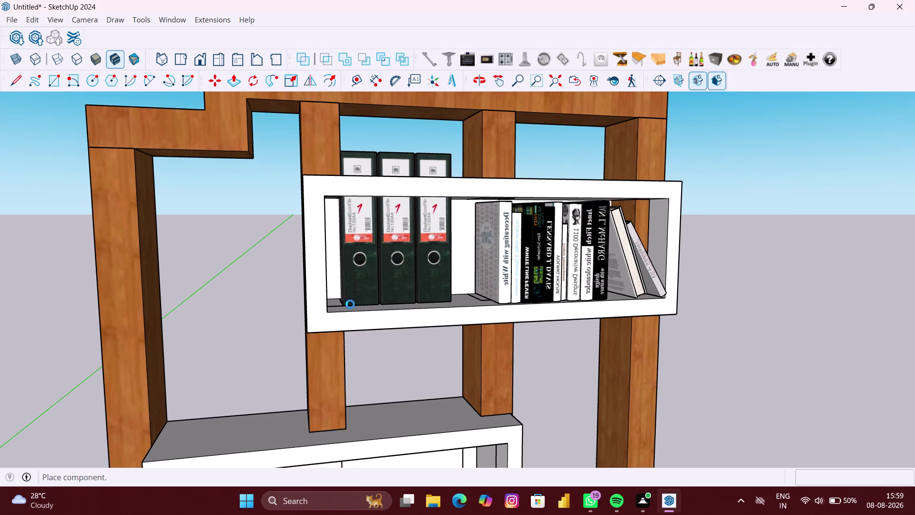
scroll(down, 3)
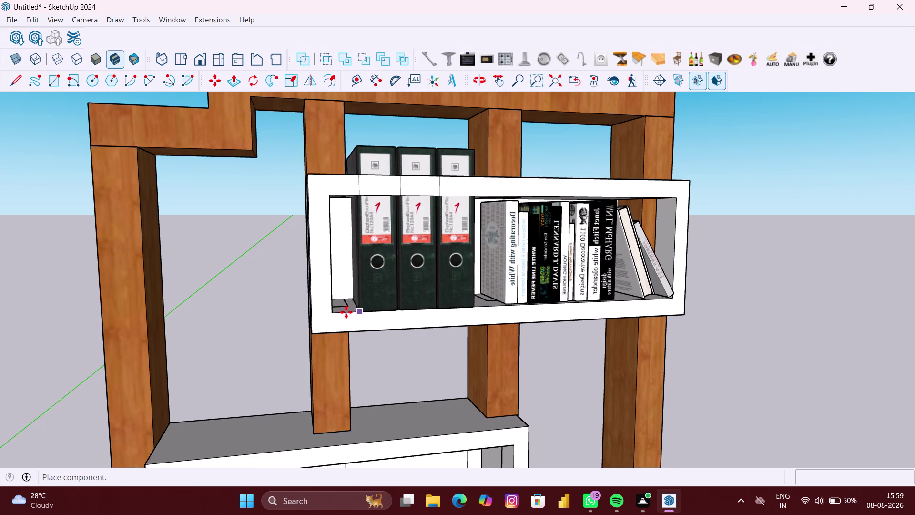
scroll(down, 3)
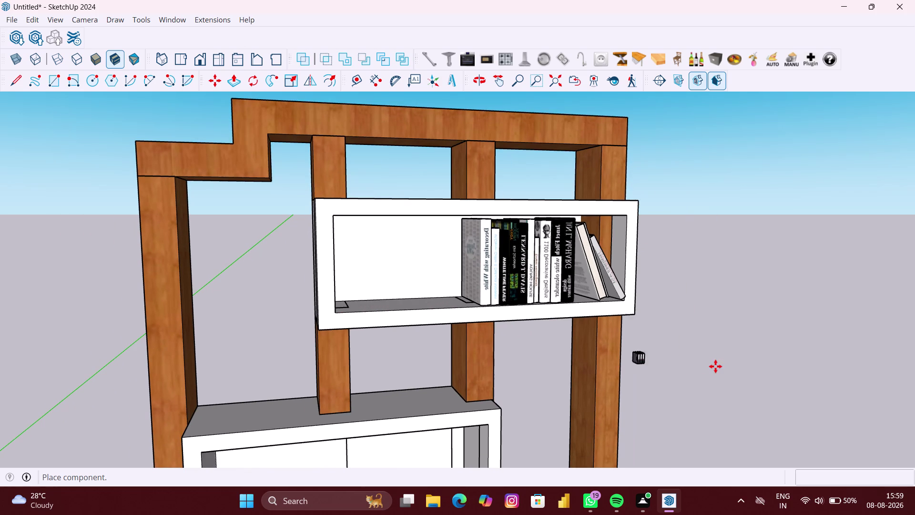
scroll(up, 3)
click(727, 369)
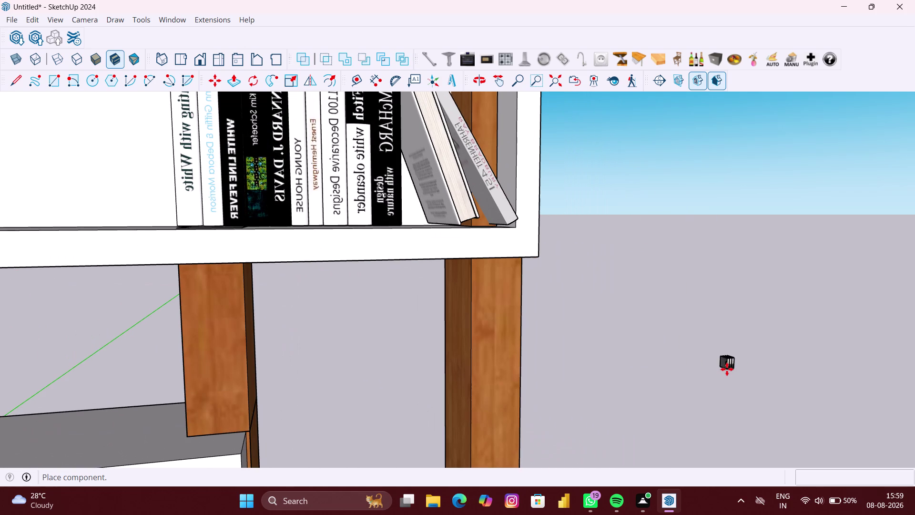
scroll(up, 3)
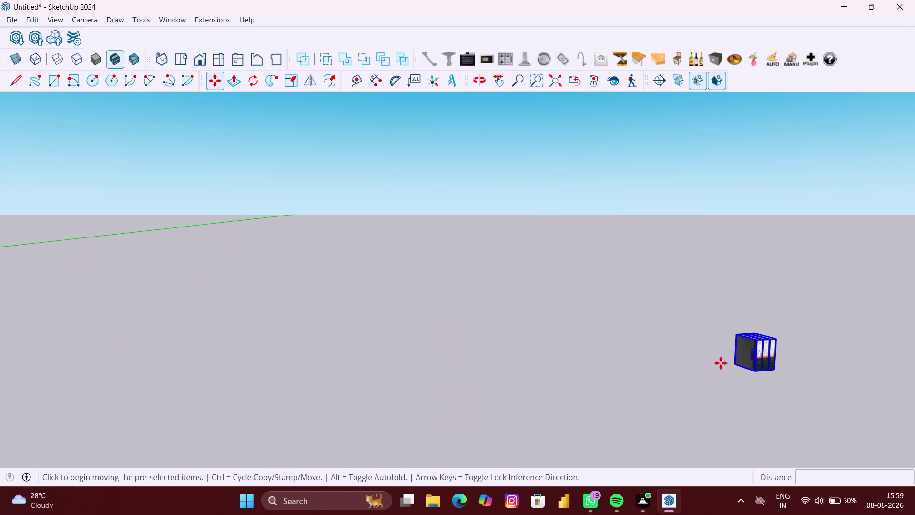
click(734, 362)
Move the binders with arrow-key axis locks into the top shelf box, left of the books.
scroll(down, 3)
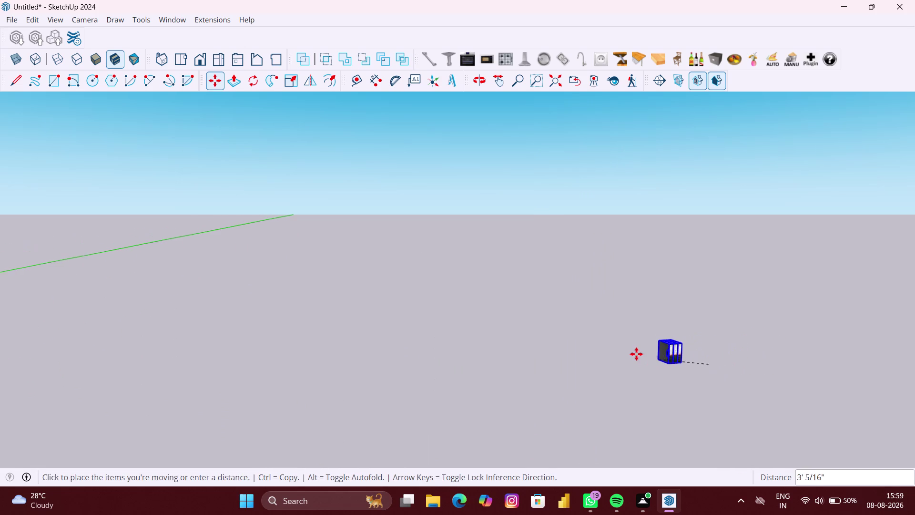
scroll(down, 3)
scroll(up, 3)
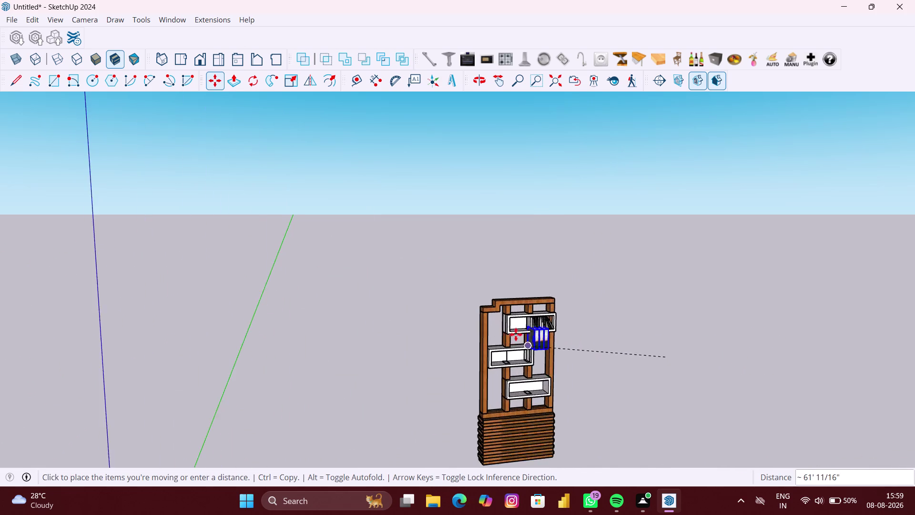
scroll(up, 3)
middle_drag(516, 318, 494, 322)
scroll(up, 3)
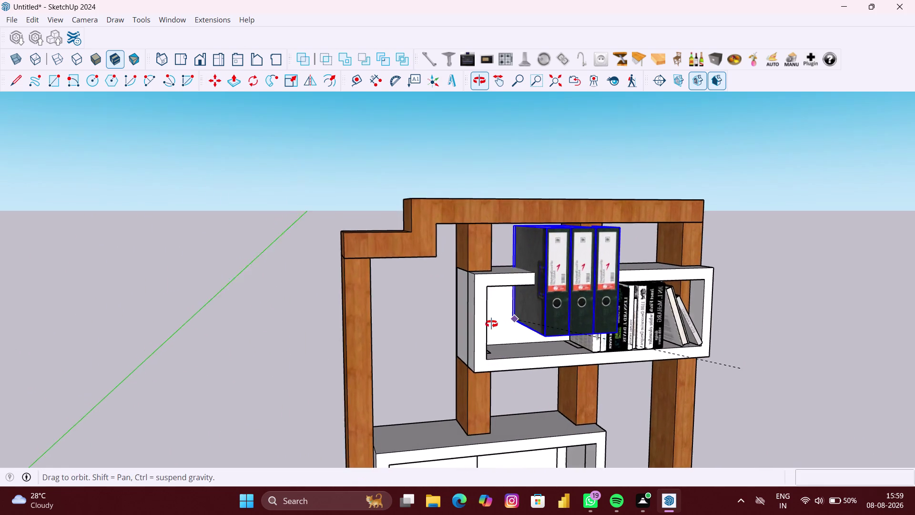
middle_drag(494, 323, 490, 325)
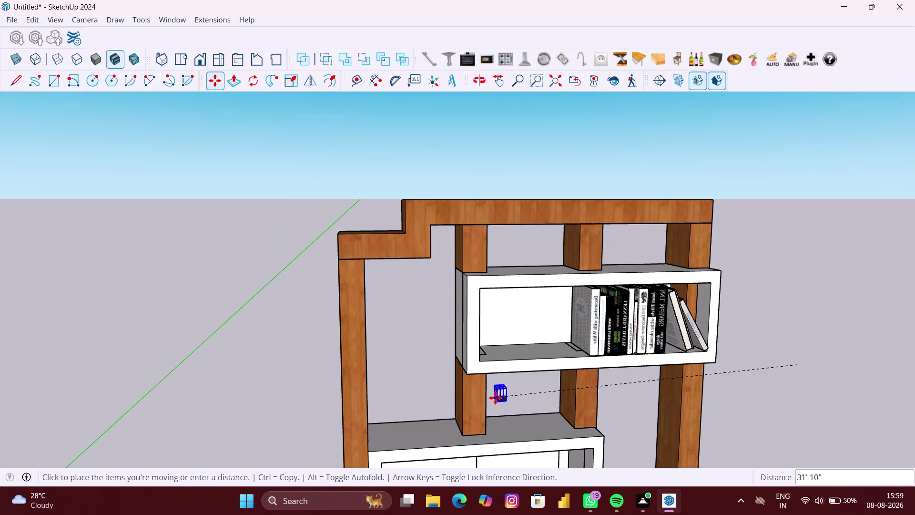
key(Left)
key(Up)
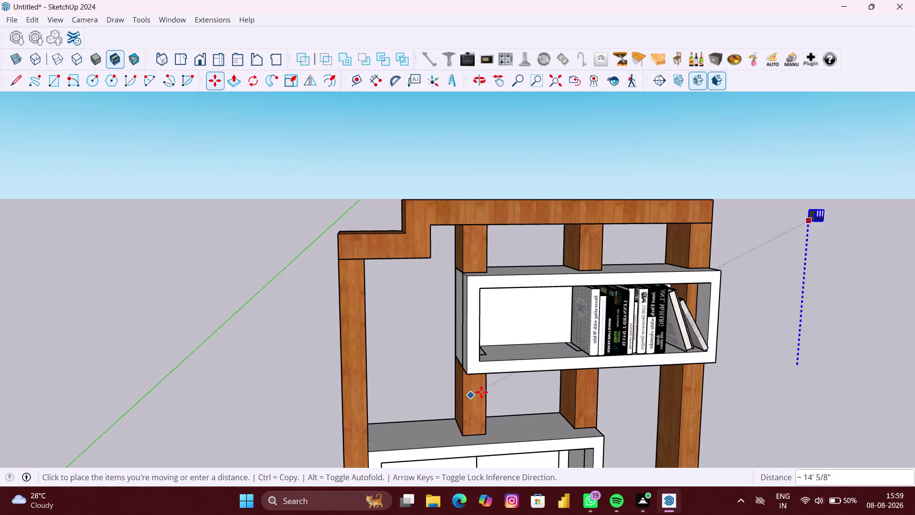
key(Left)
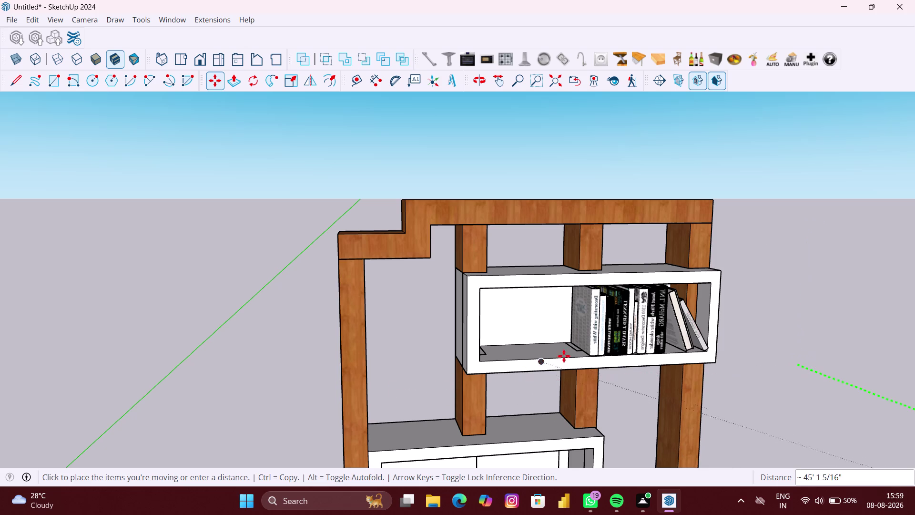
key(Down)
scroll(up, 3)
scroll(up, 3)
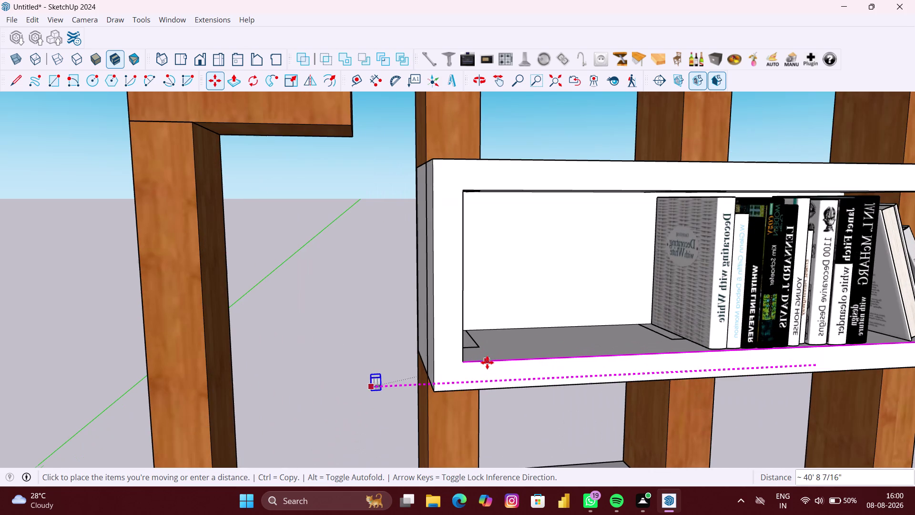
key(Down)
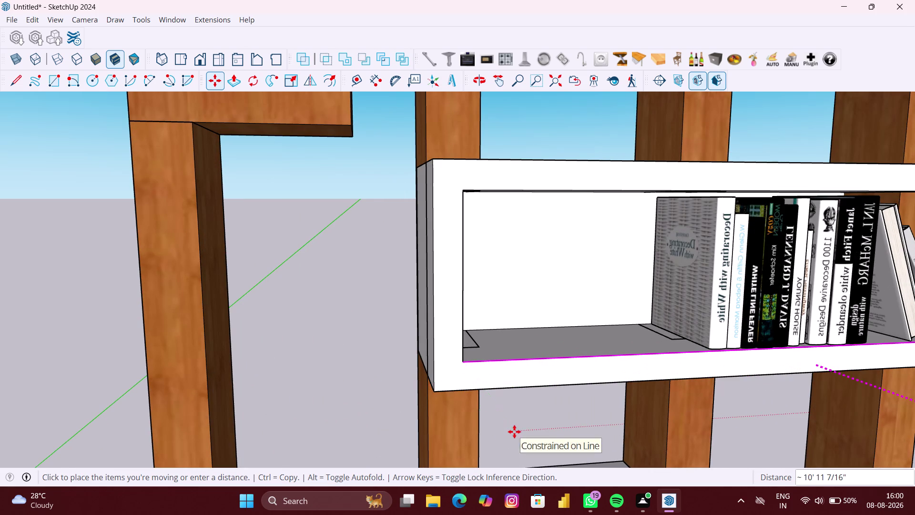
scroll(down, 3)
key(Down)
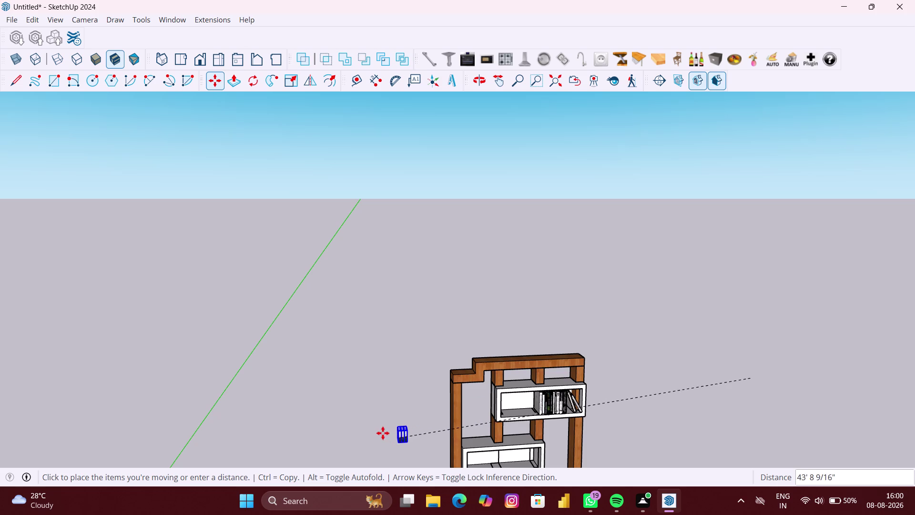
scroll(up, 3)
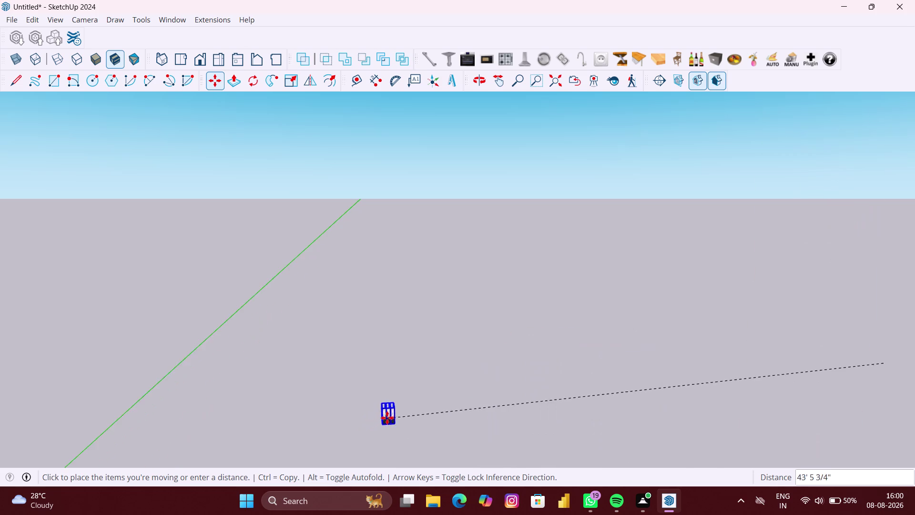
scroll(up, 3)
scroll(down, 3)
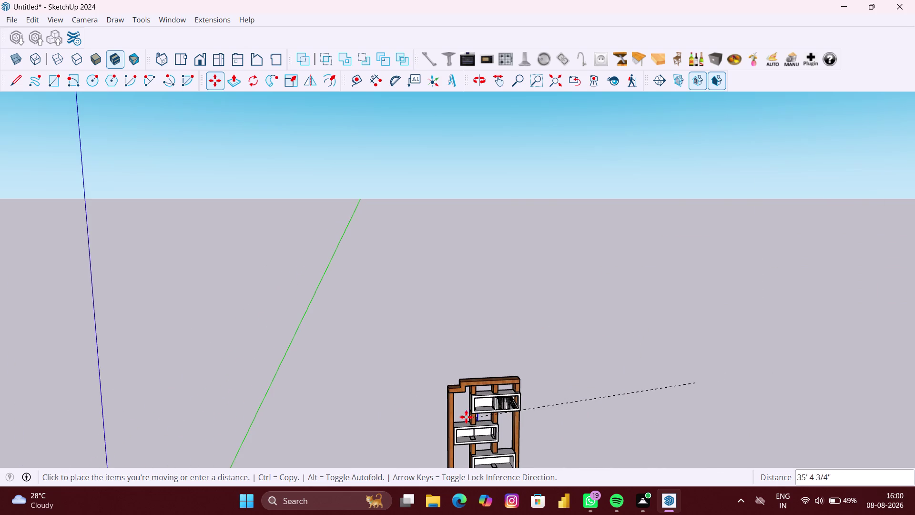
scroll(up, 3)
scroll(up, 3)
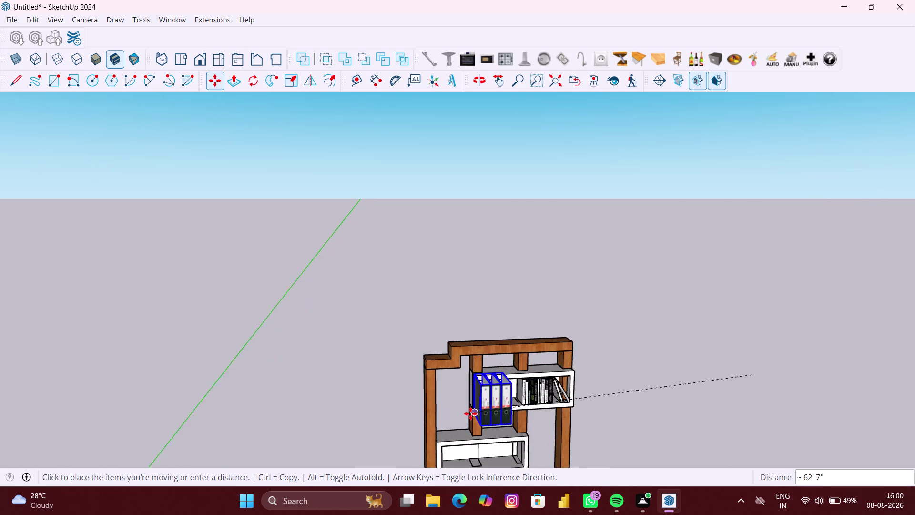
click(471, 413)
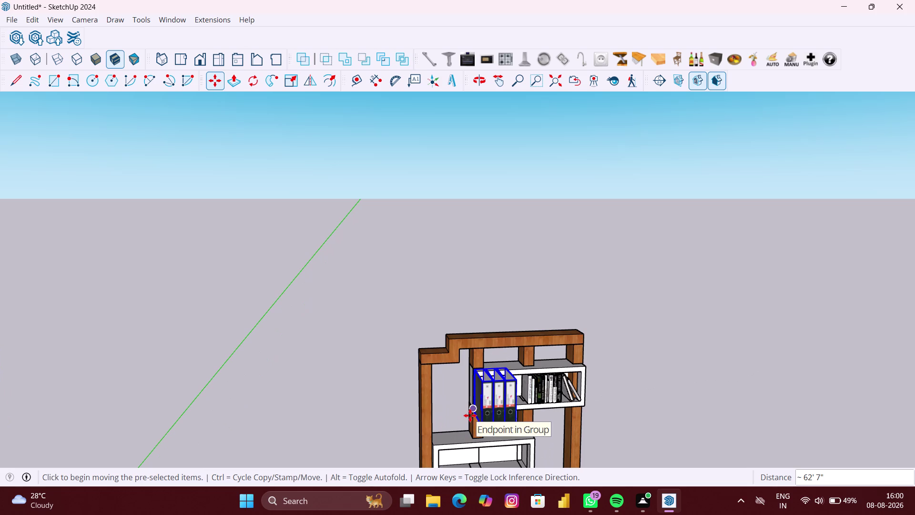
Scale the binder set from a corner grip down to about half size.
middle_drag(529, 422, 259, 412)
scroll(up, 3)
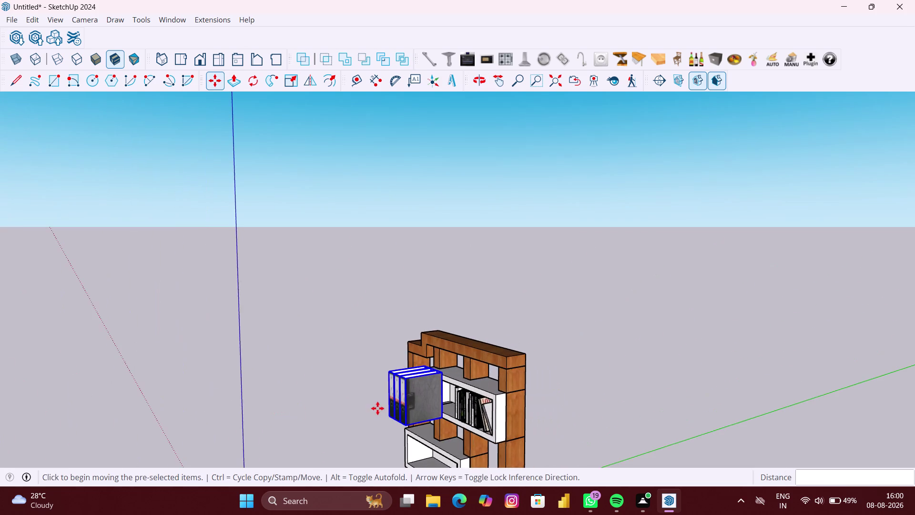
scroll(up, 3)
scroll(up, 3)
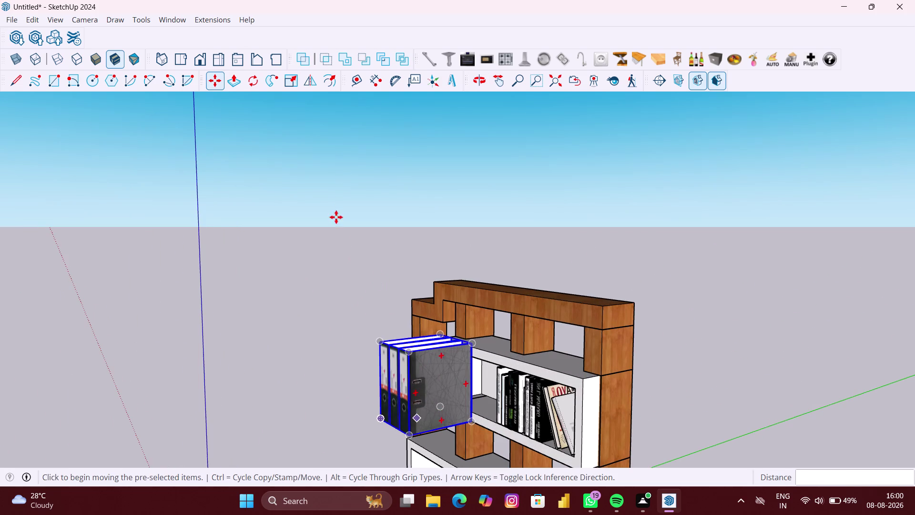
click(291, 84)
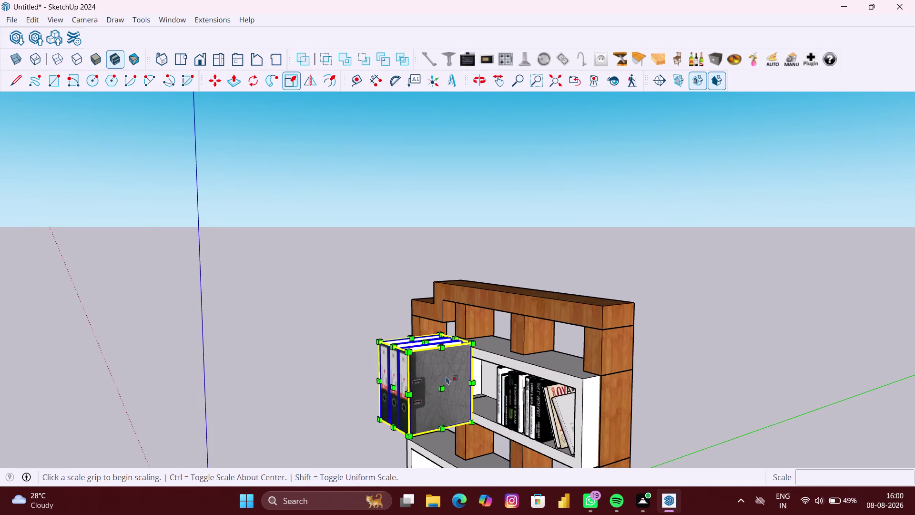
scroll(down, 3)
middle_drag(445, 400, 626, 398)
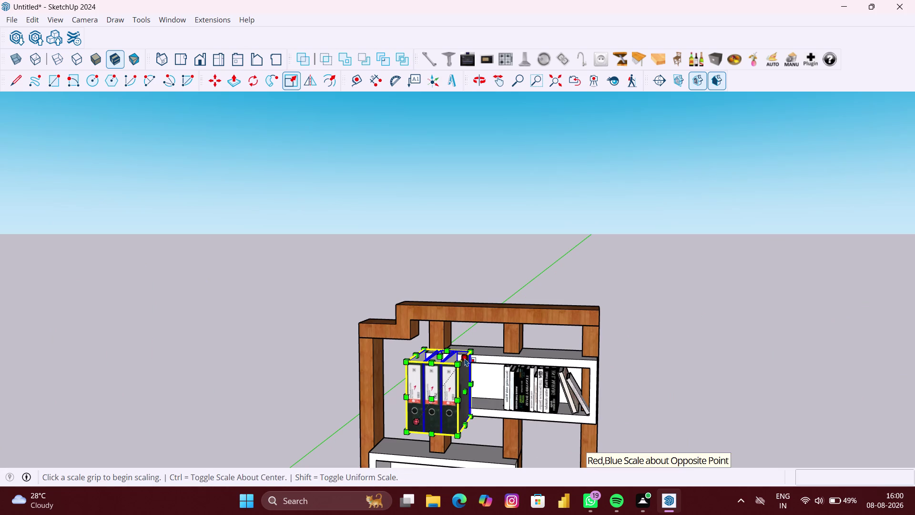
click(465, 358)
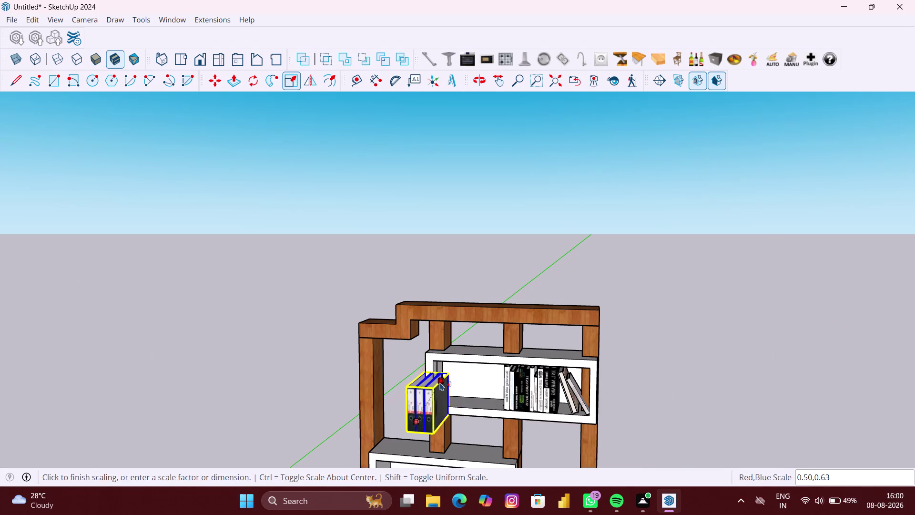
click(439, 388)
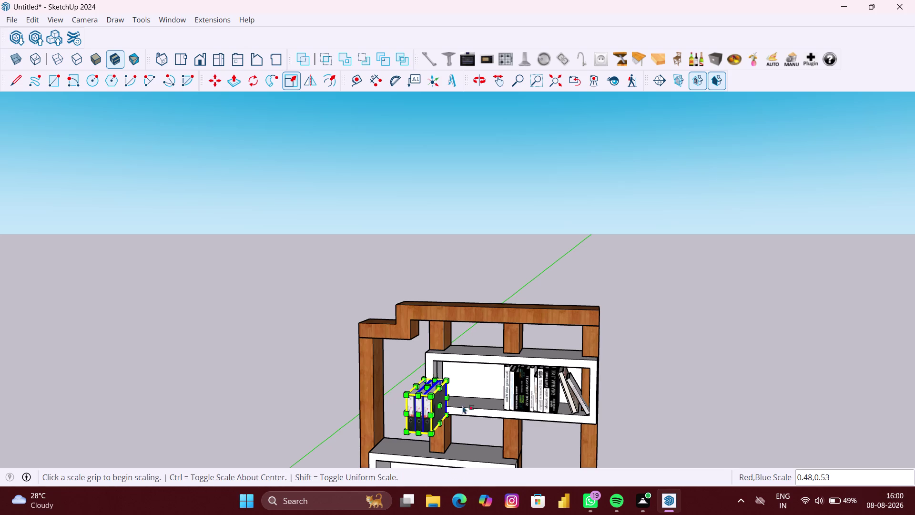
Orbit in to inspect the resized binders beside the books.
middle_drag(451, 414, 533, 414)
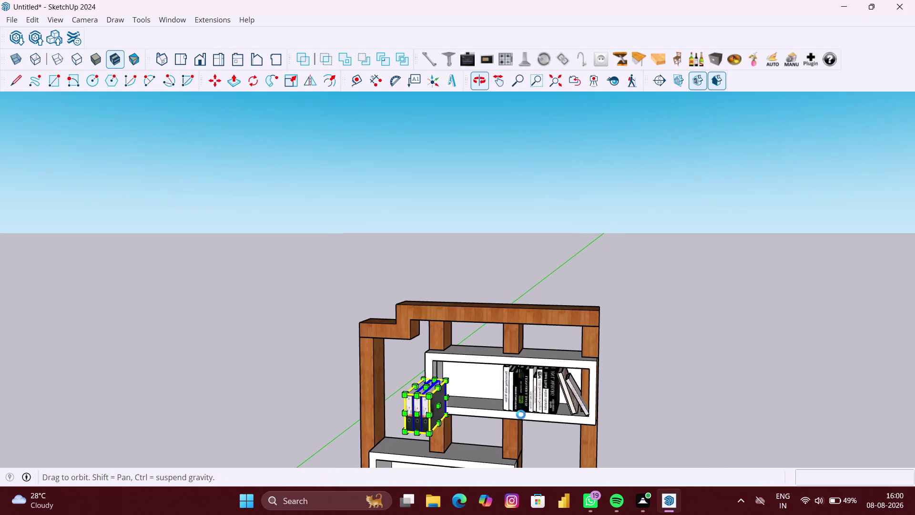
scroll(up, 3)
middle_drag(388, 418, 464, 415)
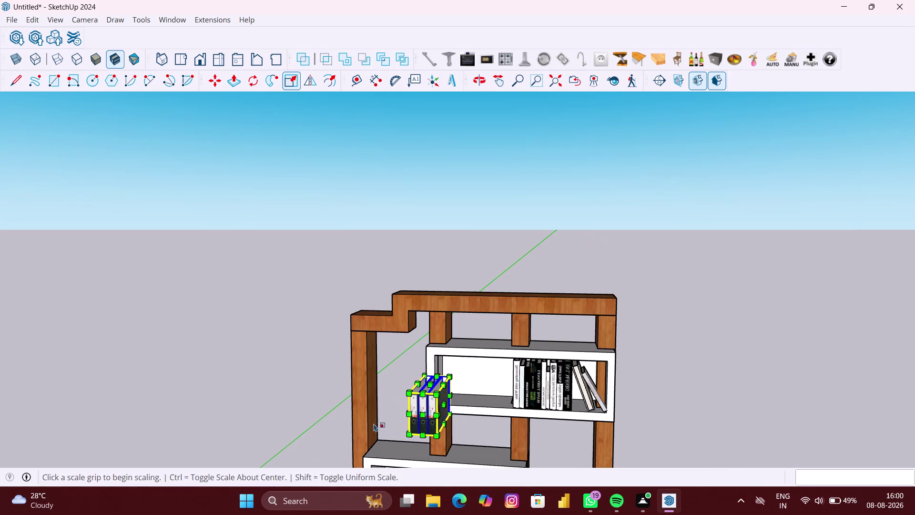
middle_drag(387, 416, 519, 417)
scroll(up, 3)
scroll(up, 3)
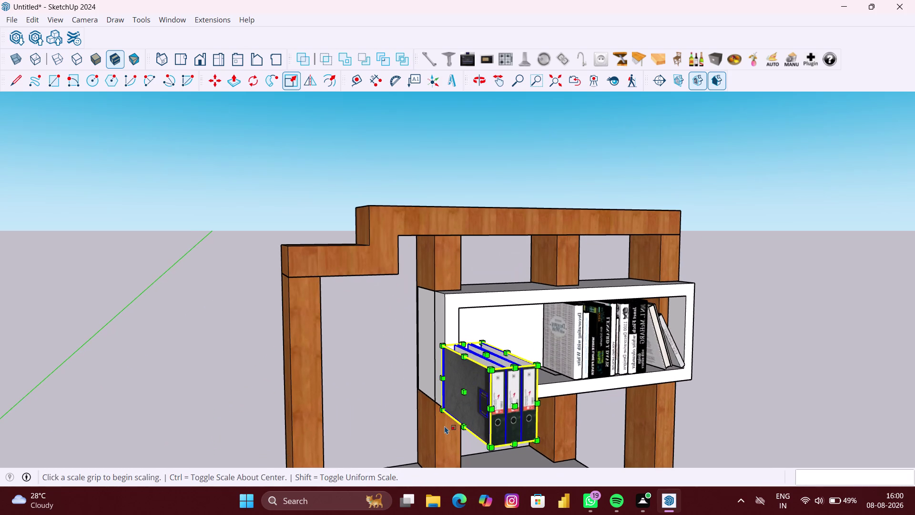
Move the resized box files into the top shelf box.
key(m)
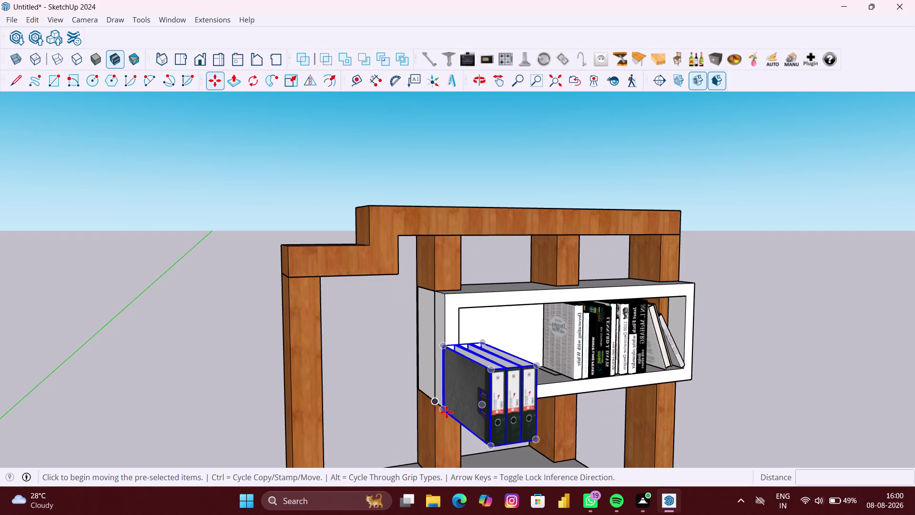
click(444, 409)
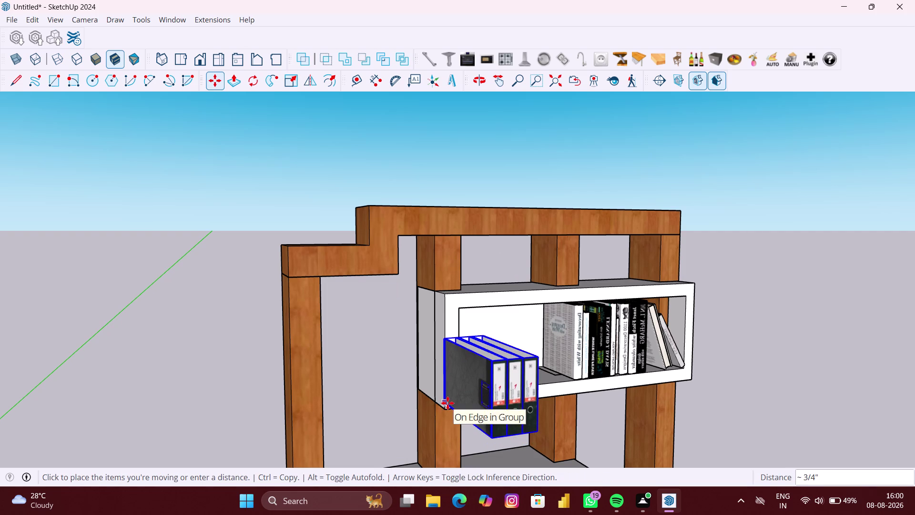
click(22, 61)
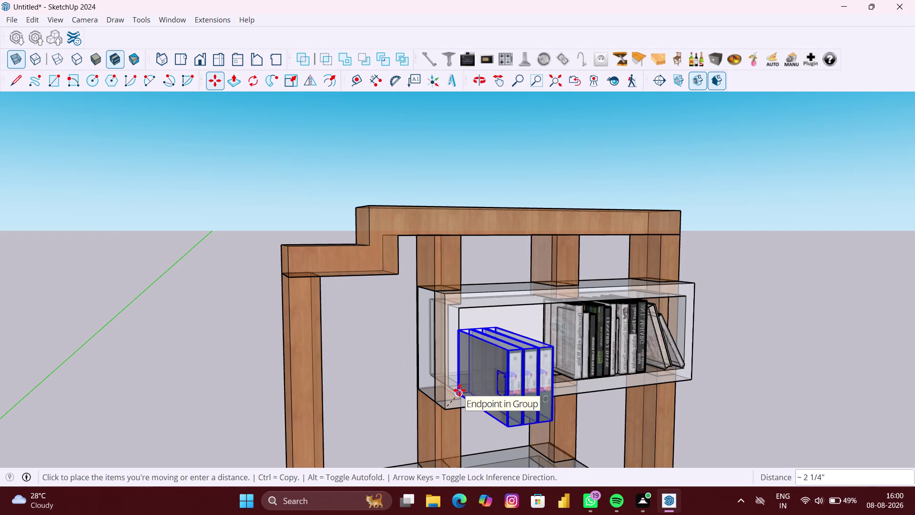
scroll(up, 3)
scroll(up, 3)
scroll(up, 3)
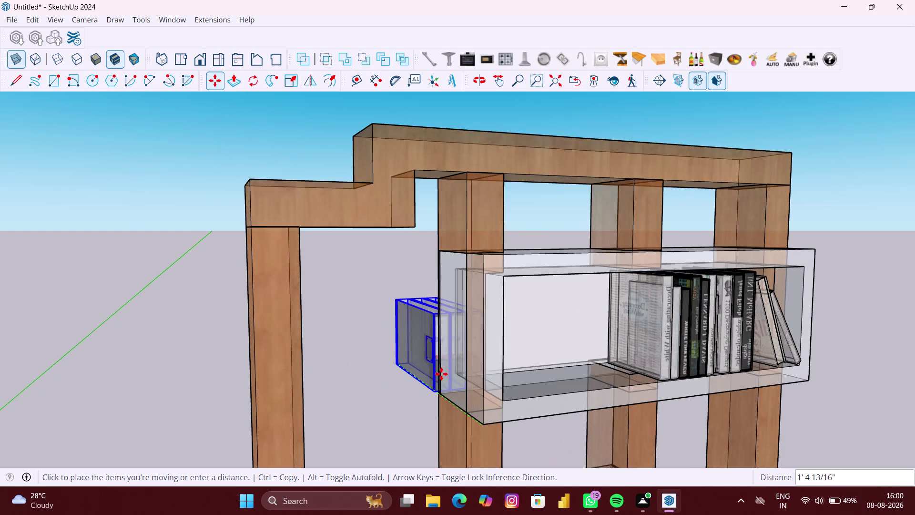
middle_drag(492, 375, 451, 377)
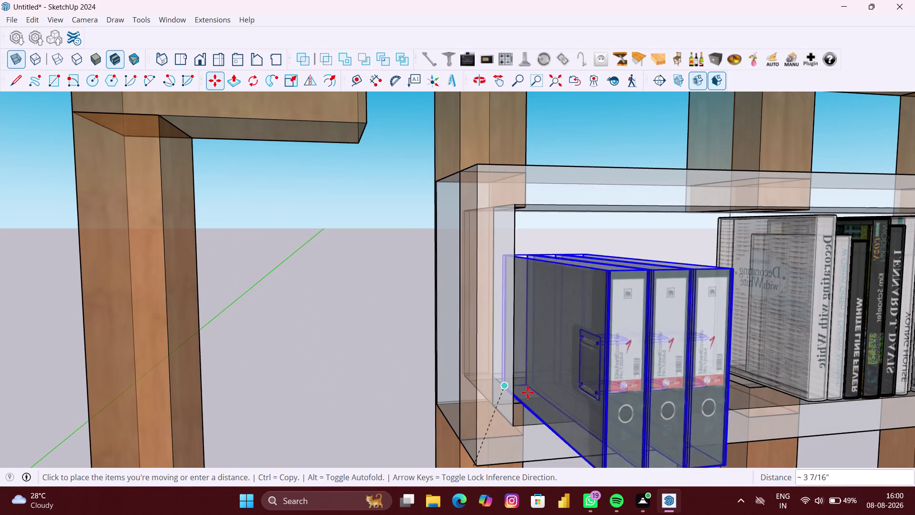
middle_drag(528, 393, 318, 407)
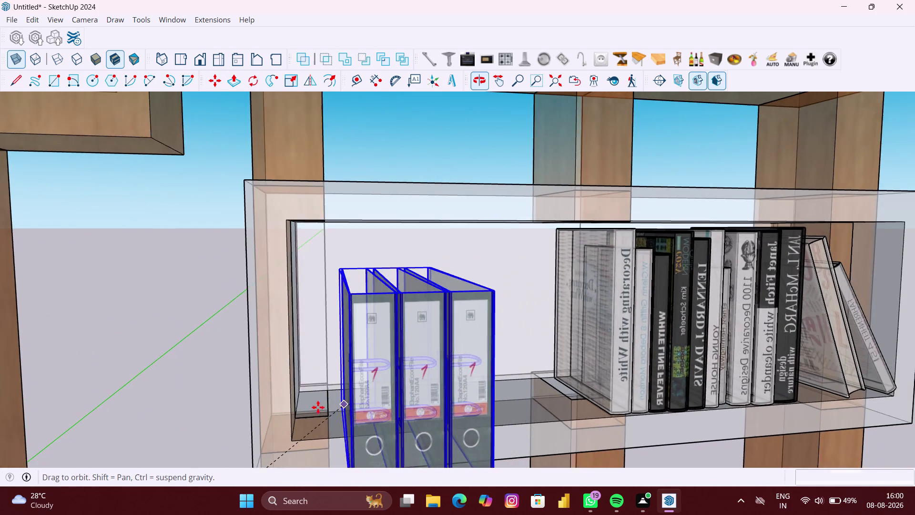
scroll(up, 3)
scroll(up, 3)
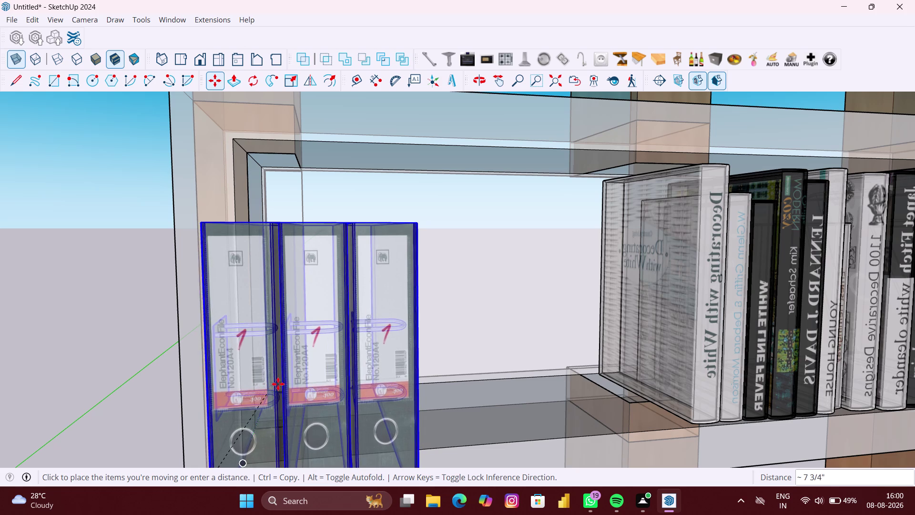
scroll(down, 3)
middle_drag(354, 381, 293, 395)
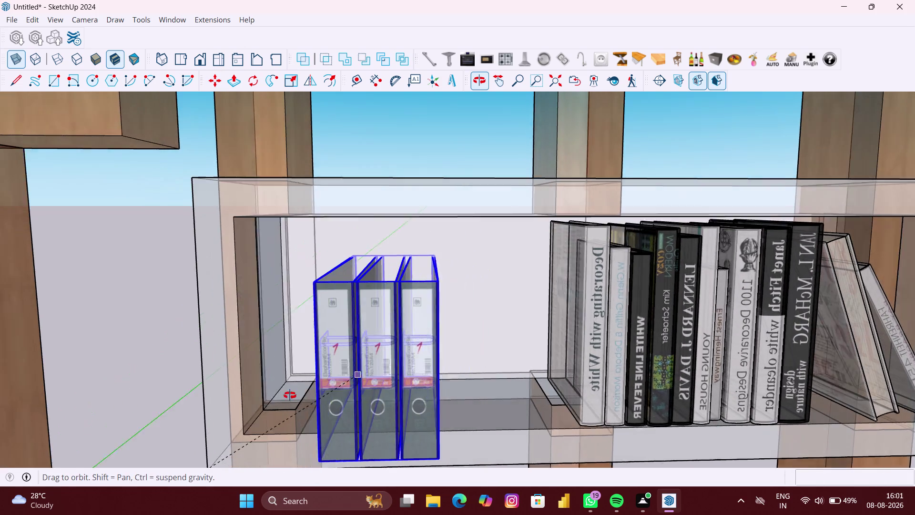
middle_drag(292, 395, 289, 395)
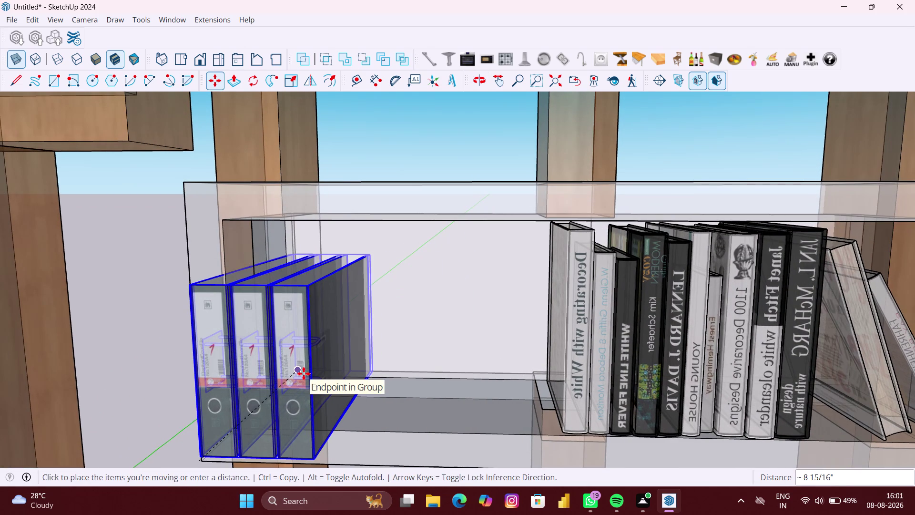
scroll(up, 3)
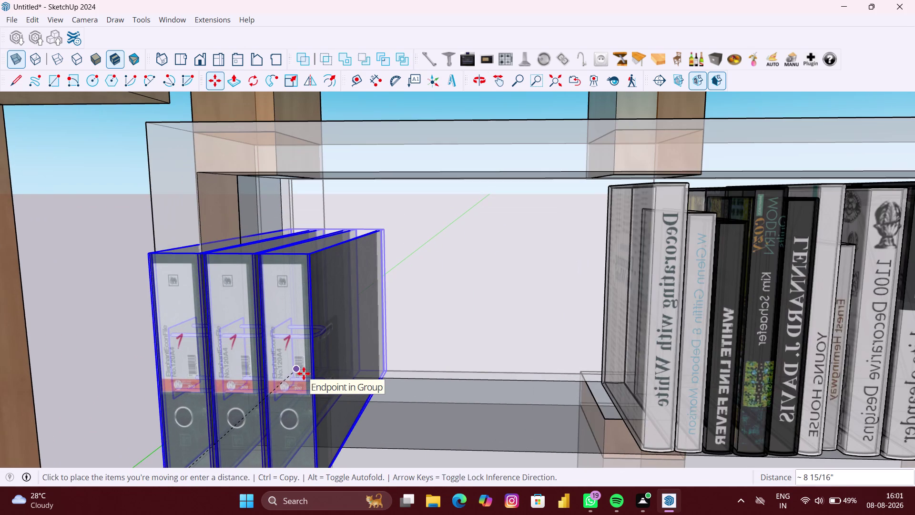
click(304, 373)
Toggle X-ray off and back on to check the files' alignment in the shelf.
scroll(down, 3)
middle_drag(341, 393, 281, 396)
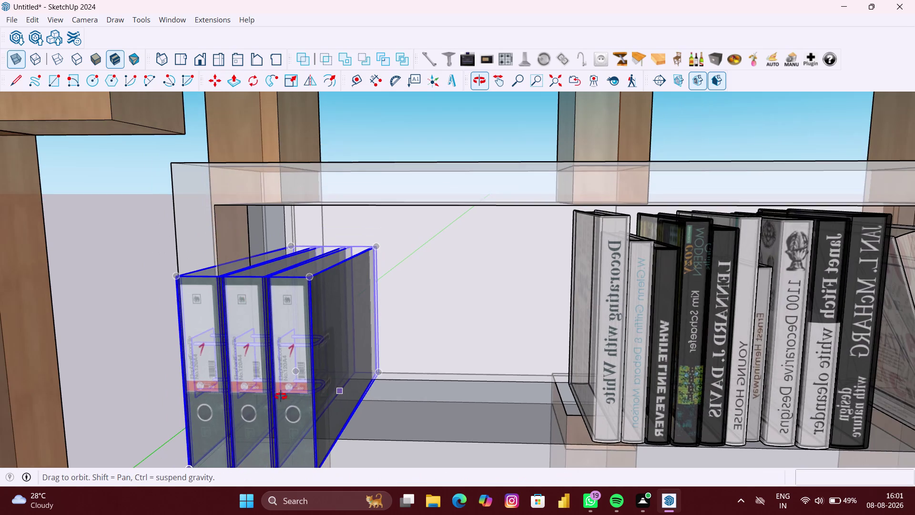
middle_drag(282, 396, 215, 406)
scroll(up, 3)
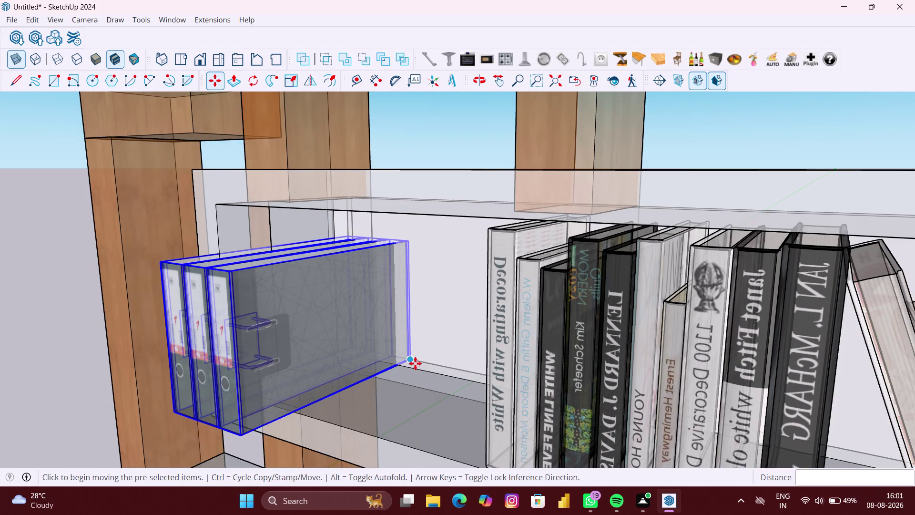
scroll(up, 3)
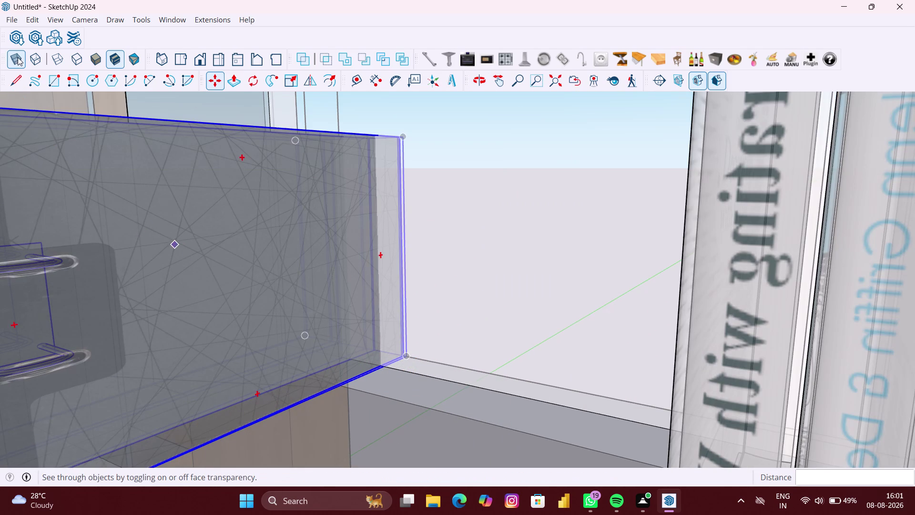
click(18, 57)
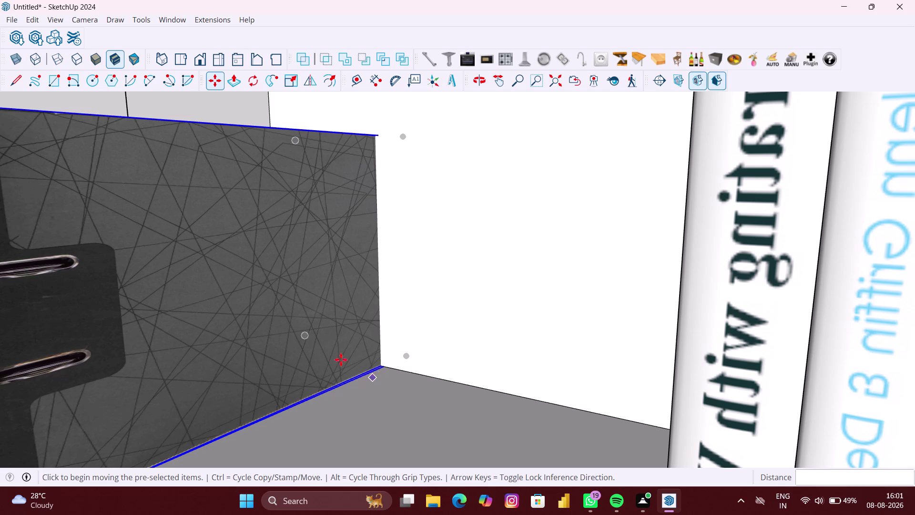
click(19, 57)
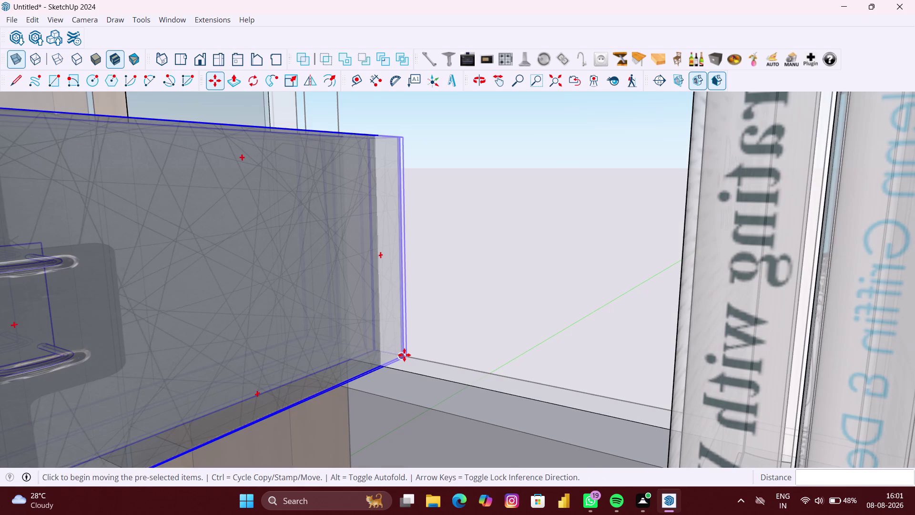
Snap the box files' corner onto the shelf box's inner left corner.
click(402, 354)
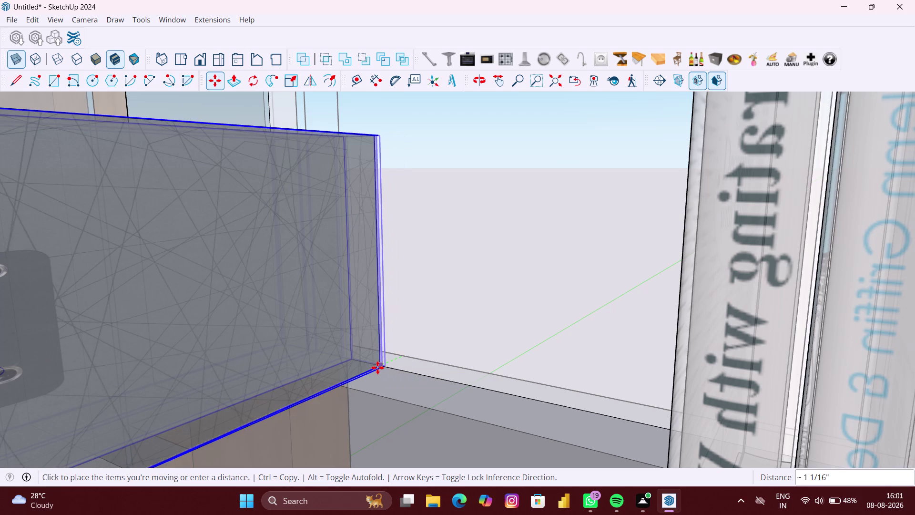
scroll(up, 3)
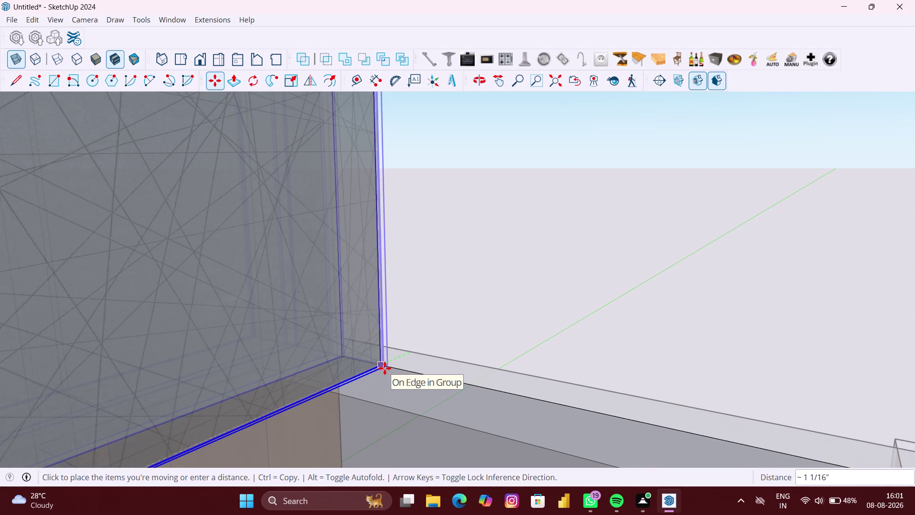
click(385, 368)
scroll(up, 3)
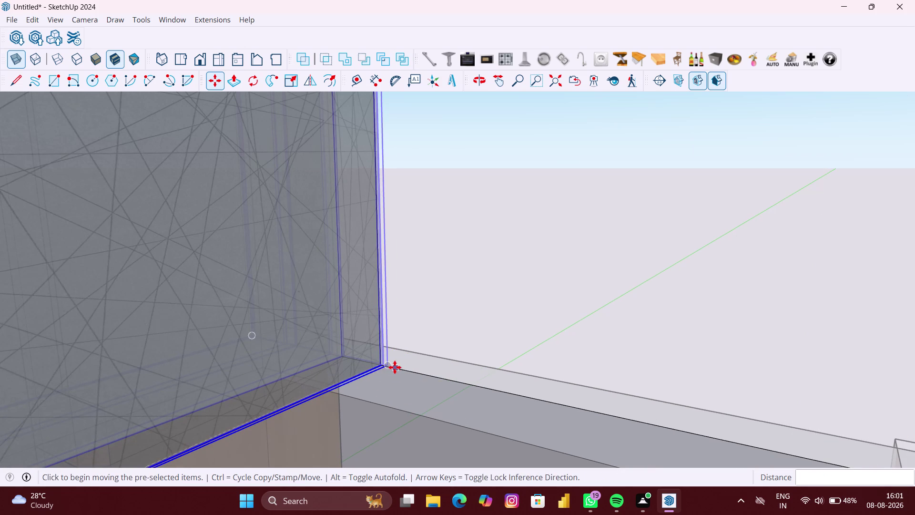
scroll(up, 3)
scroll(up, 3)
scroll(up, 3)
scroll(up, 3)
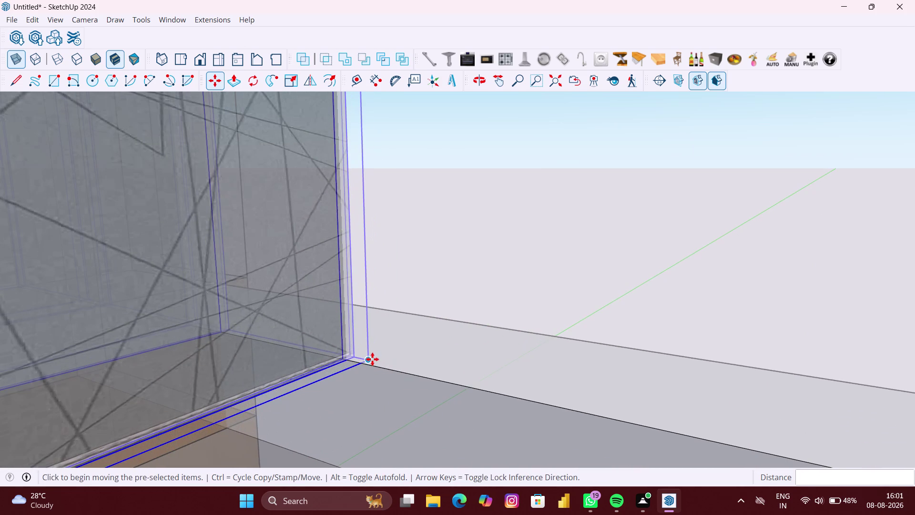
click(368, 356)
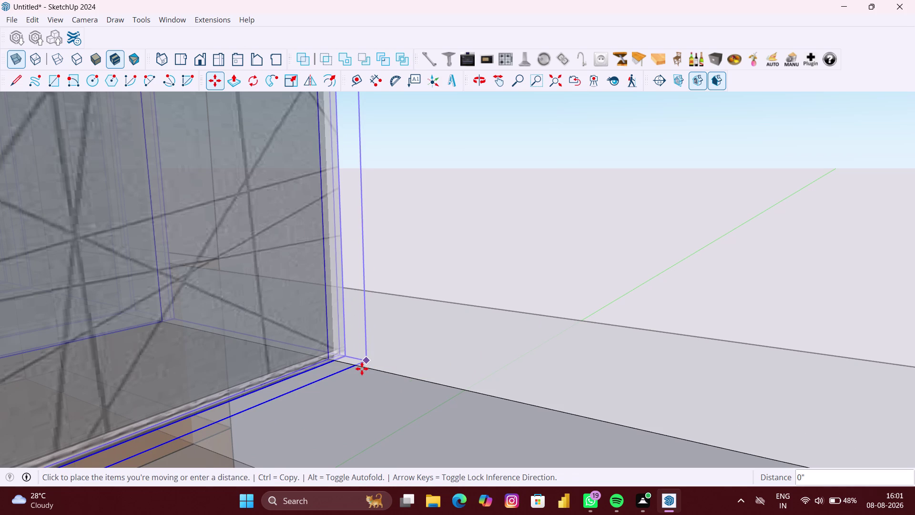
scroll(up, 3)
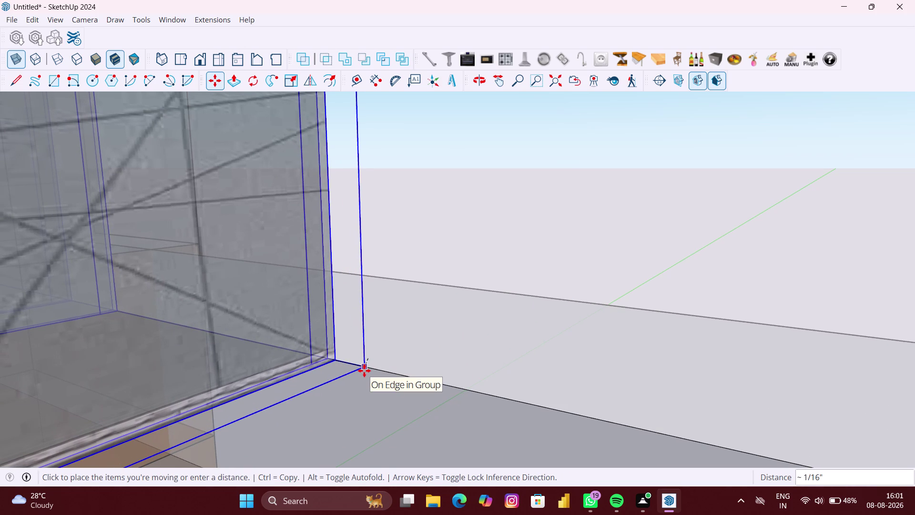
click(358, 367)
scroll(down, 3)
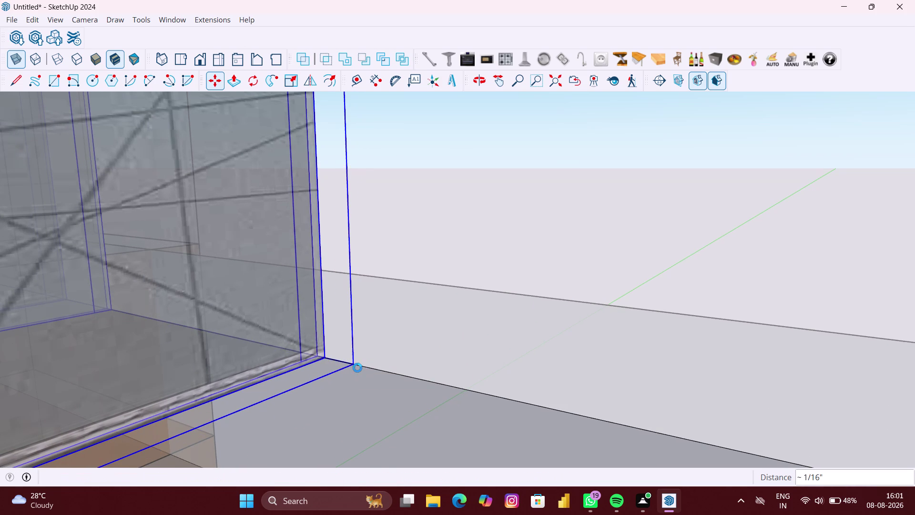
scroll(down, 3)
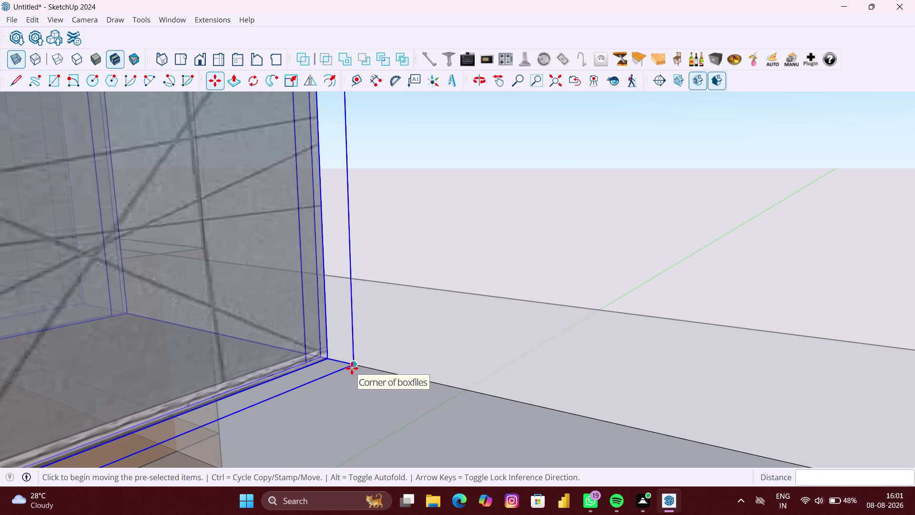
key(shift+z)
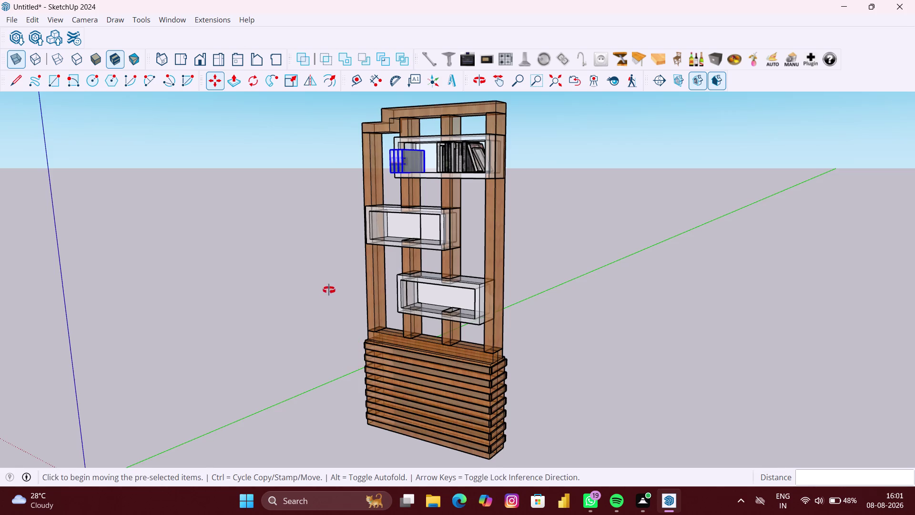
Scale the box files taller to about 1.34 with the top grip.
middle_drag(328, 289, 419, 306)
scroll(up, 3)
scroll(up, 3)
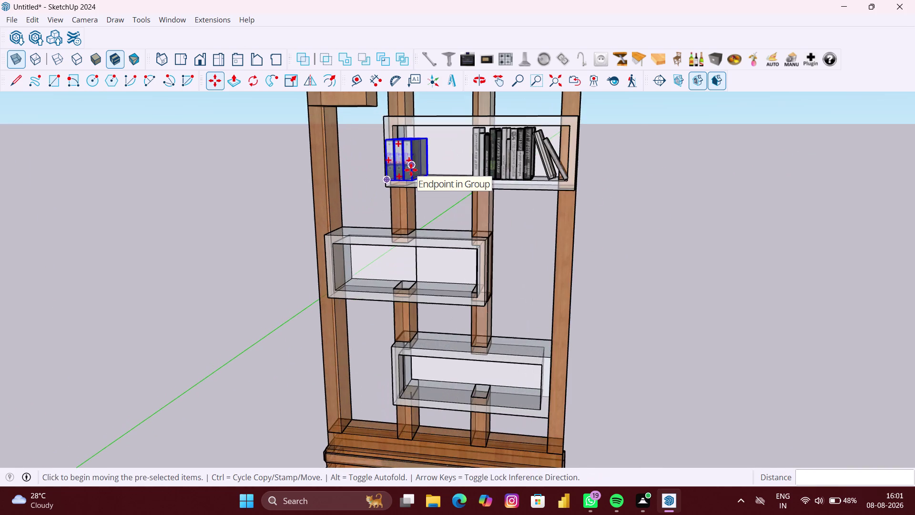
scroll(up, 3)
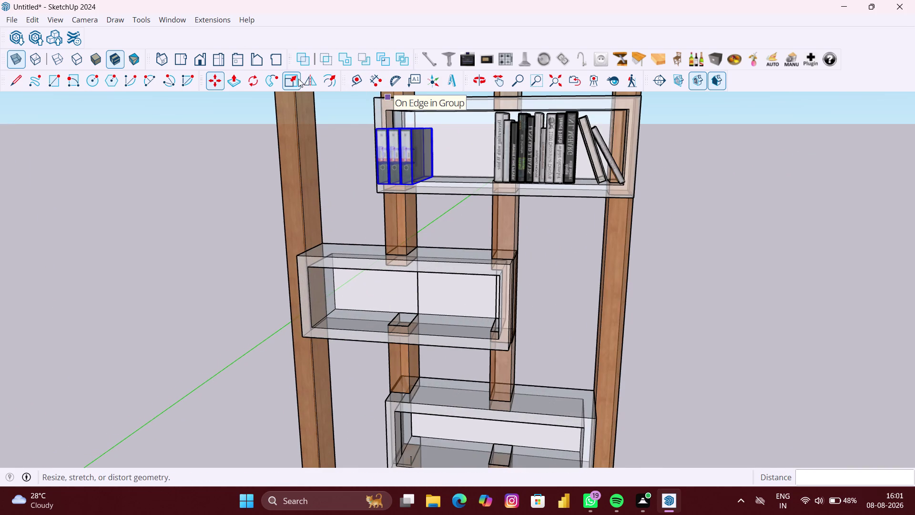
click(289, 78)
scroll(up, 3)
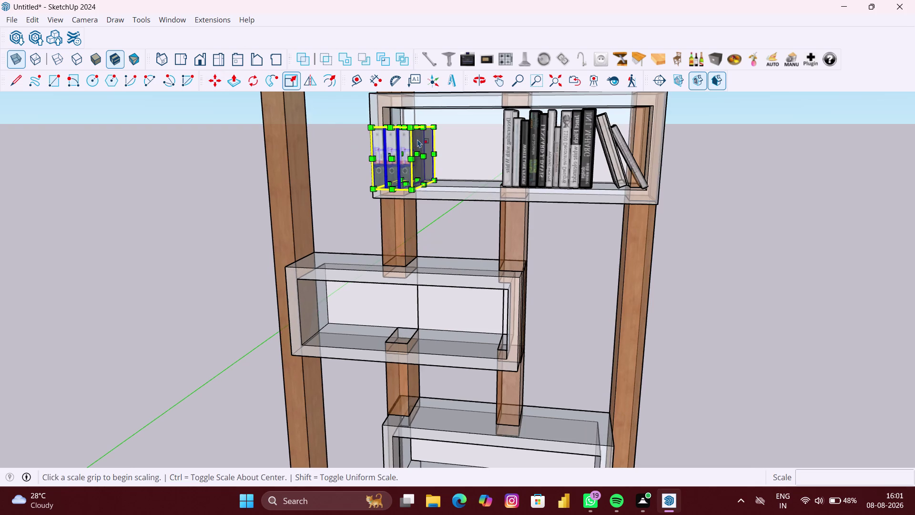
middle_drag(418, 139, 472, 181)
scroll(up, 3)
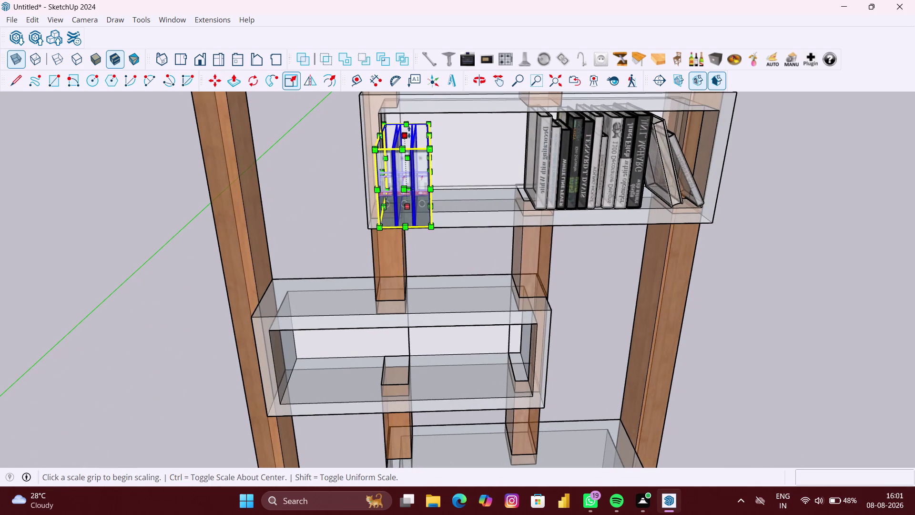
click(403, 134)
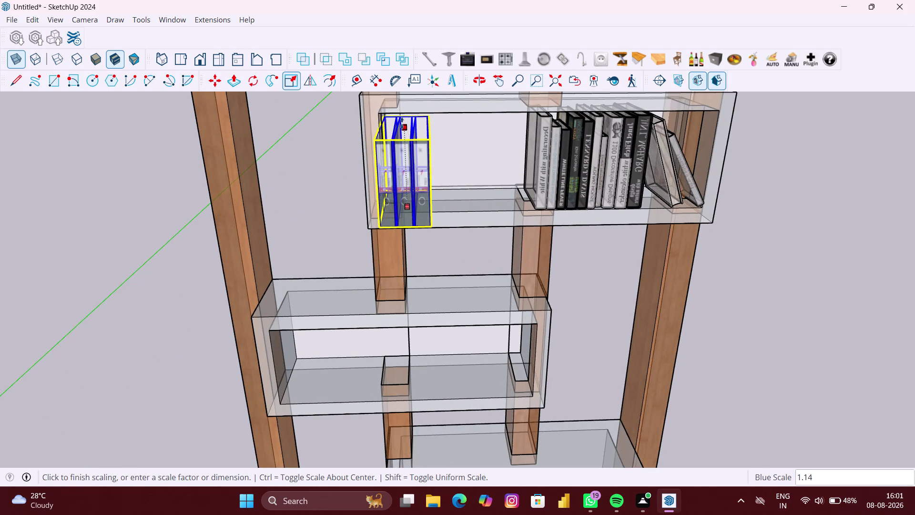
click(403, 115)
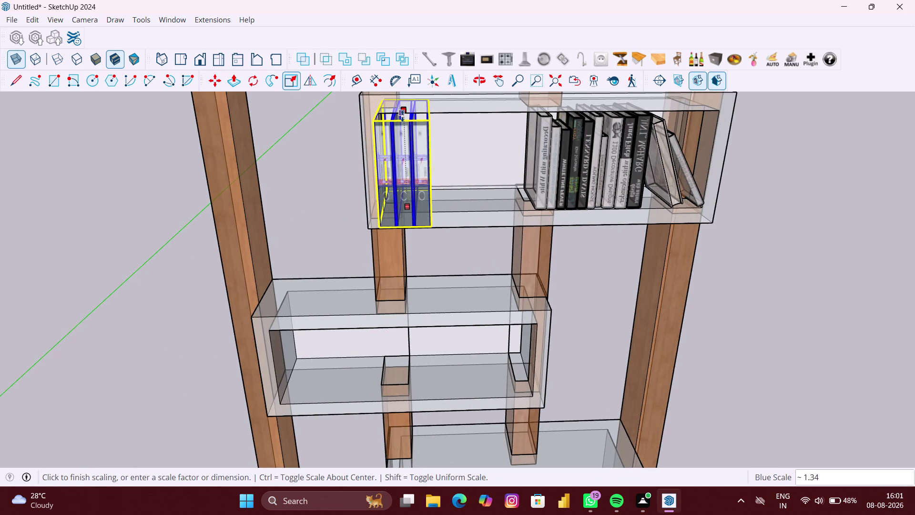
Widen the box files to about 1.72 with a side grip.
middle_drag(433, 165, 370, 159)
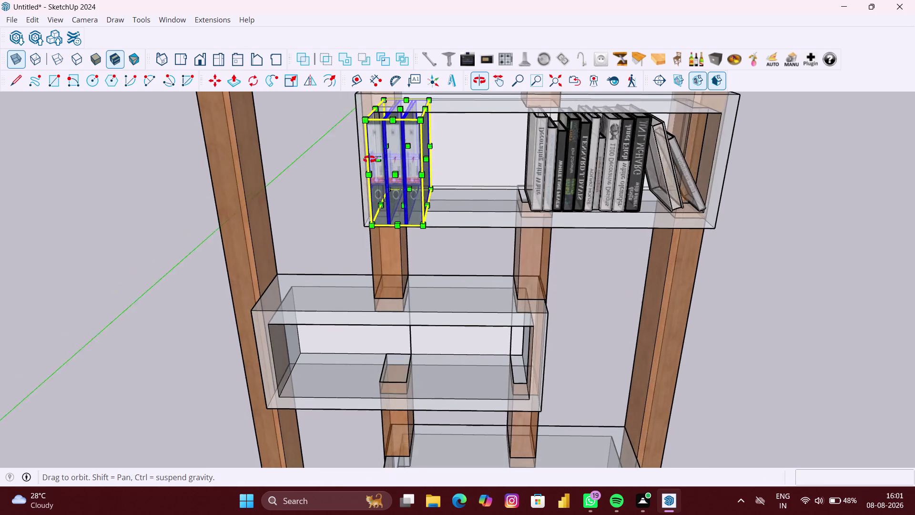
click(423, 155)
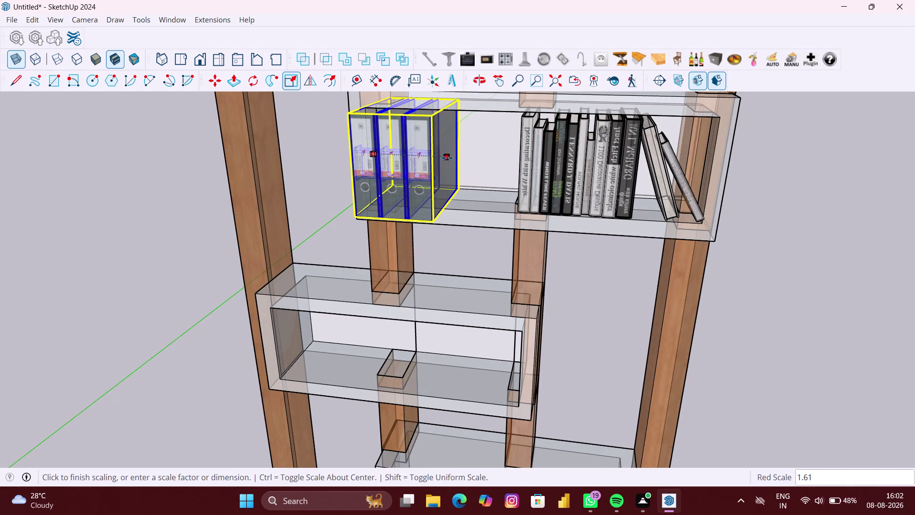
click(452, 157)
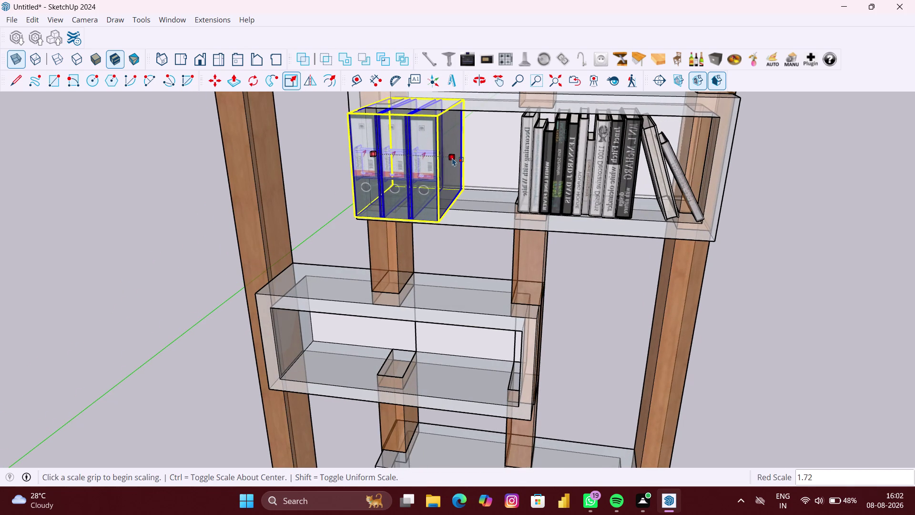
key(space)
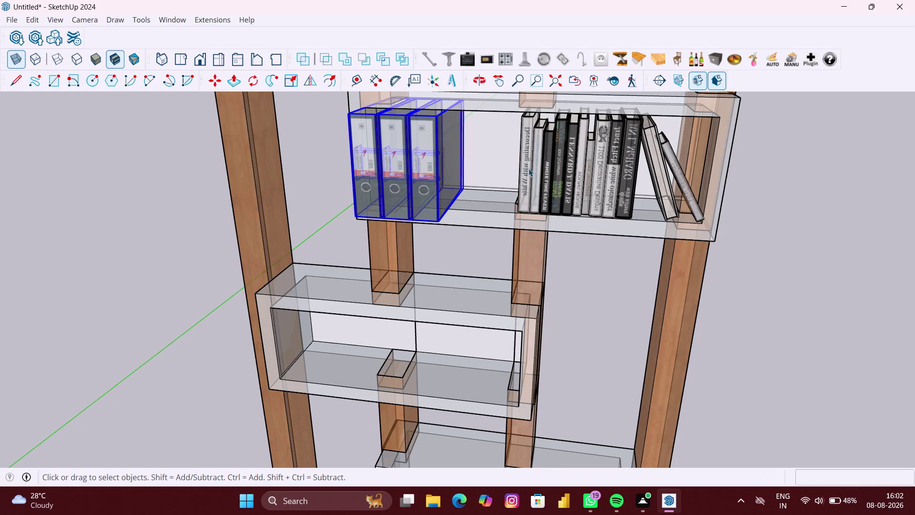
click(530, 169)
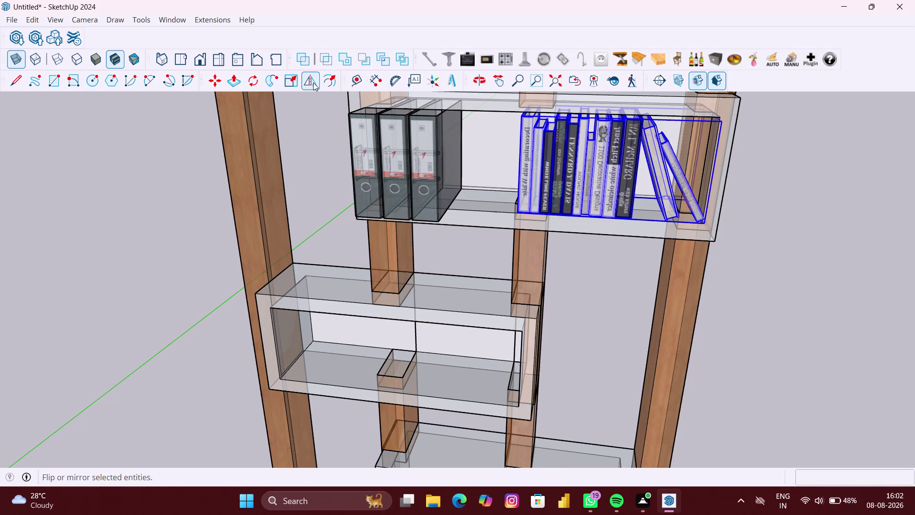
Stretch the book row to about 1.11 along the red axis.
click(289, 83)
middle_drag(493, 158, 551, 168)
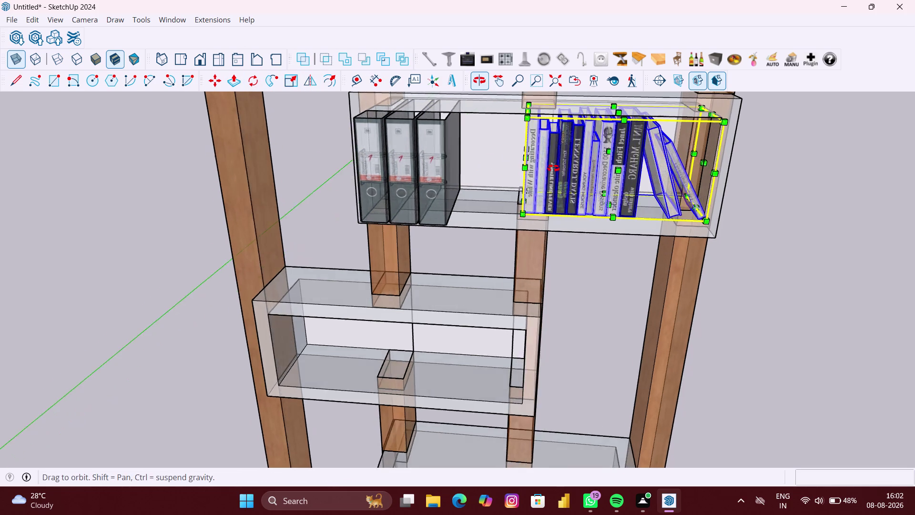
middle_drag(550, 168, 571, 168)
scroll(up, 3)
click(527, 155)
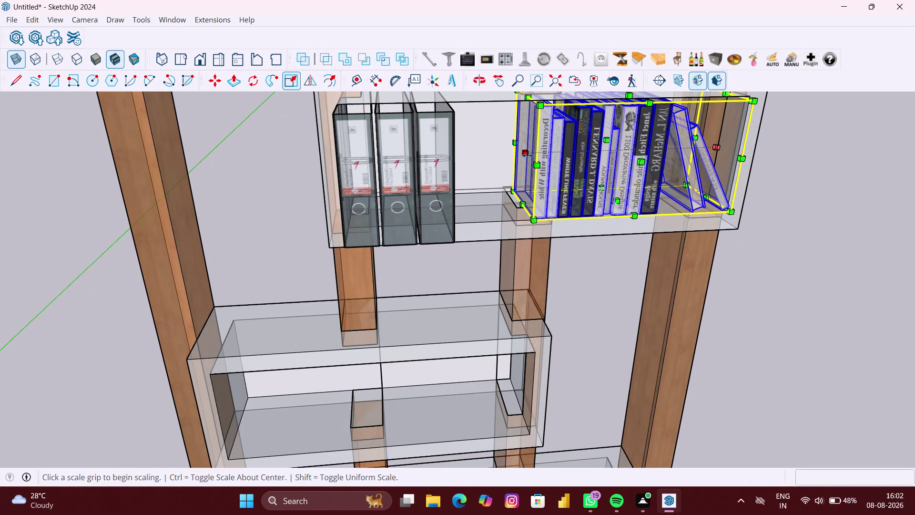
click(504, 155)
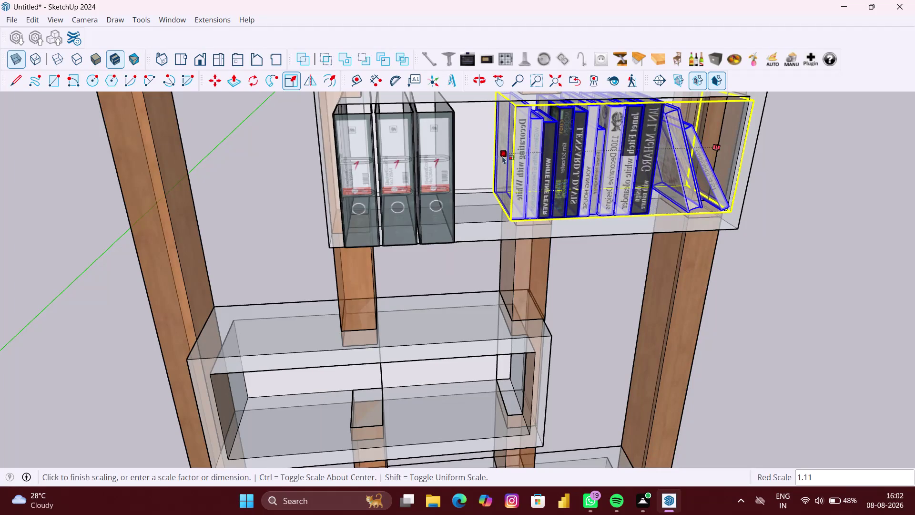
key(space)
scroll(down, 3)
click(728, 316)
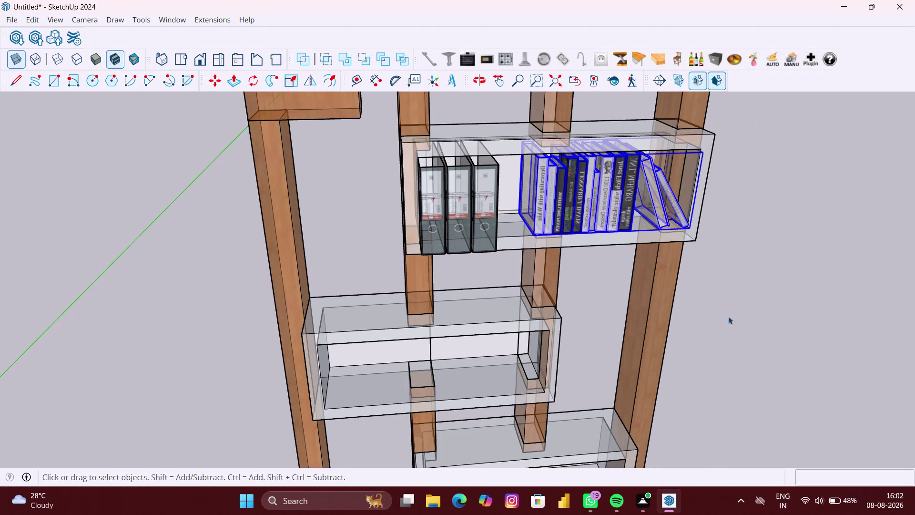
Orbit out to review the top shelf and select the binder group.
scroll(down, 3)
middle_drag(720, 315, 683, 240)
scroll(down, 3)
middle_drag(789, 330, 760, 287)
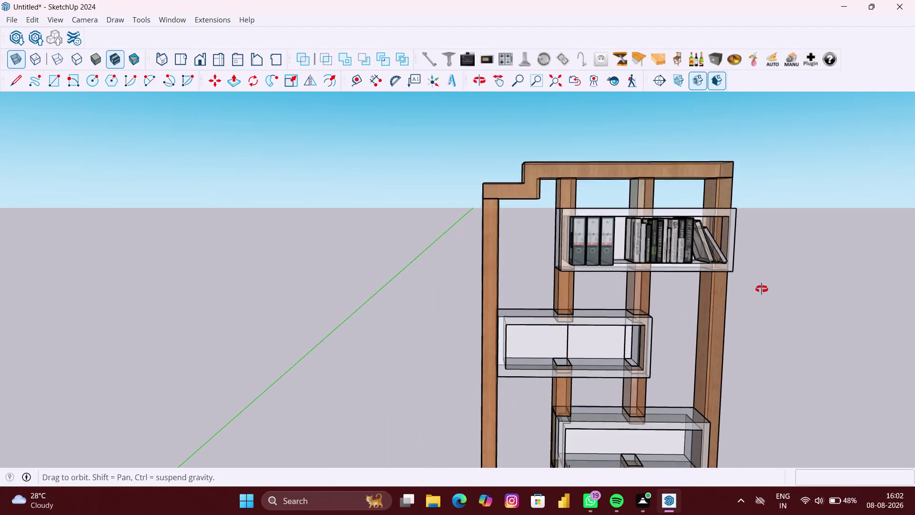
middle_drag(760, 286, 735, 271)
scroll(up, 3)
middle_drag(620, 262, 523, 282)
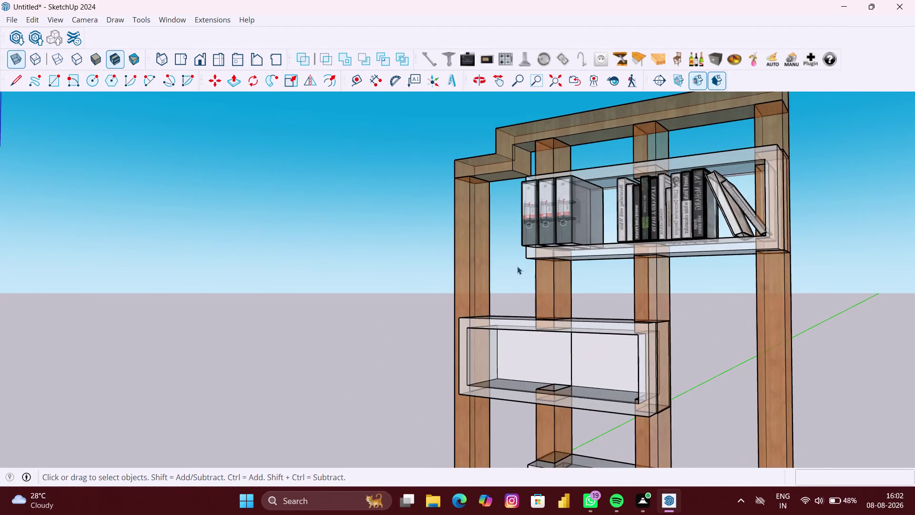
scroll(up, 3)
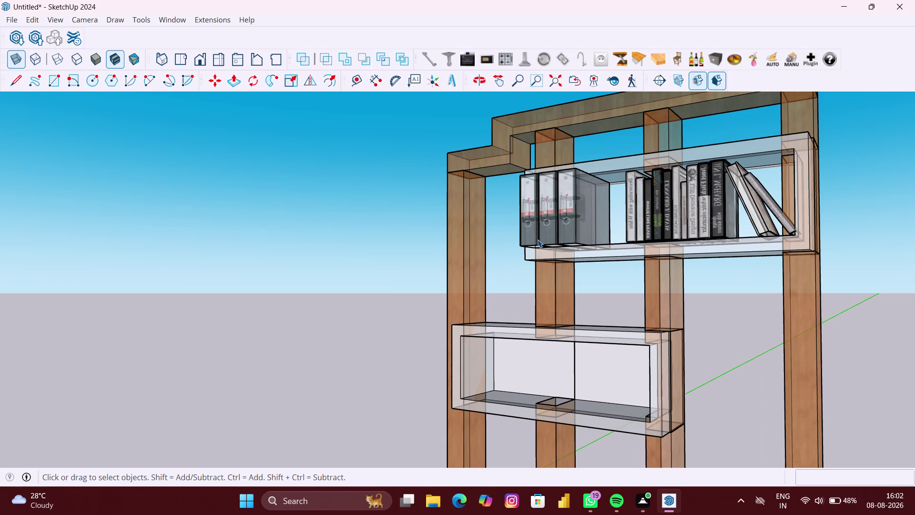
click(549, 223)
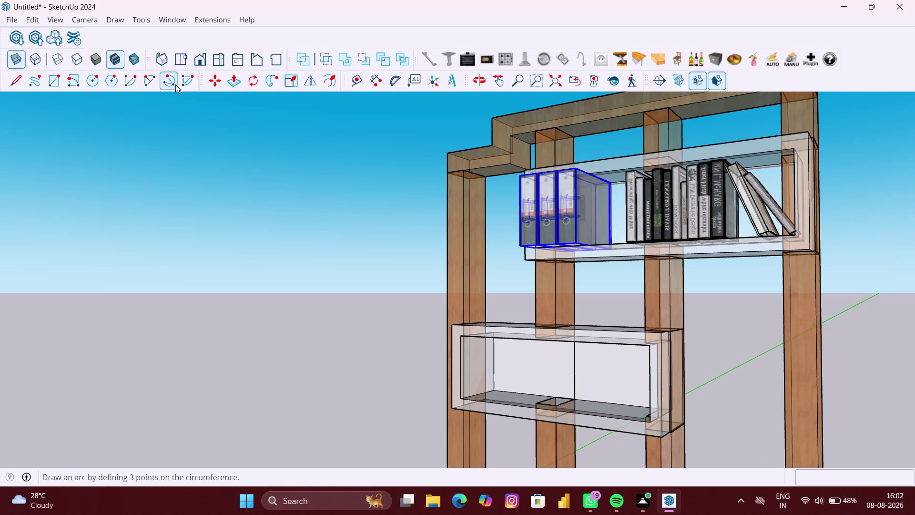
click(290, 83)
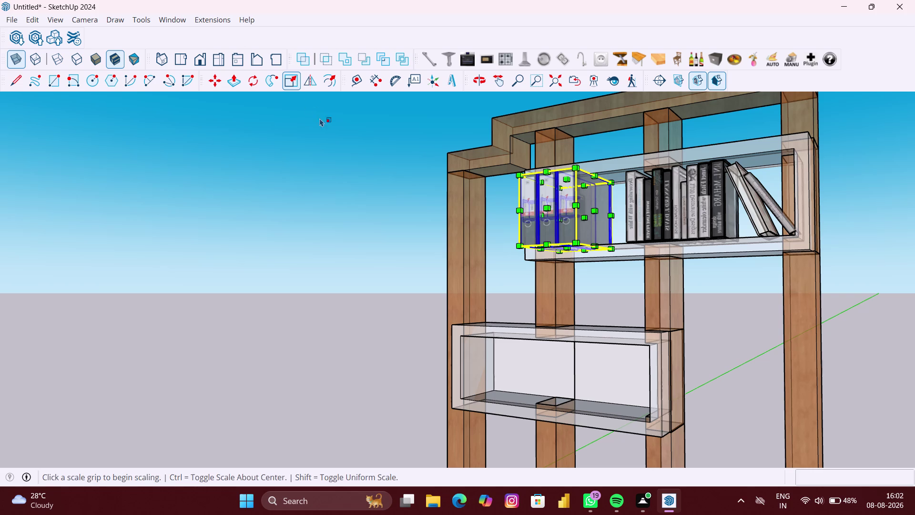
Scale the binders' depth to about 0.39 on the green axis.
middle_drag(566, 236, 472, 215)
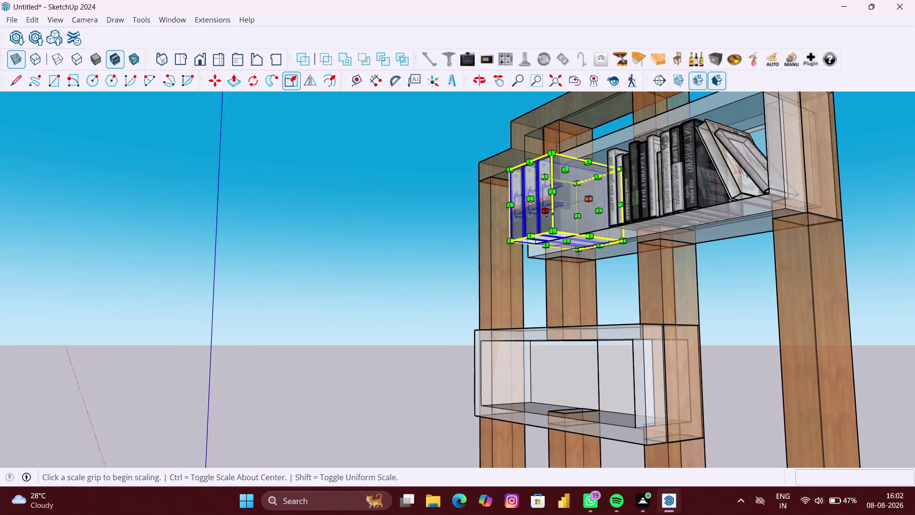
click(528, 198)
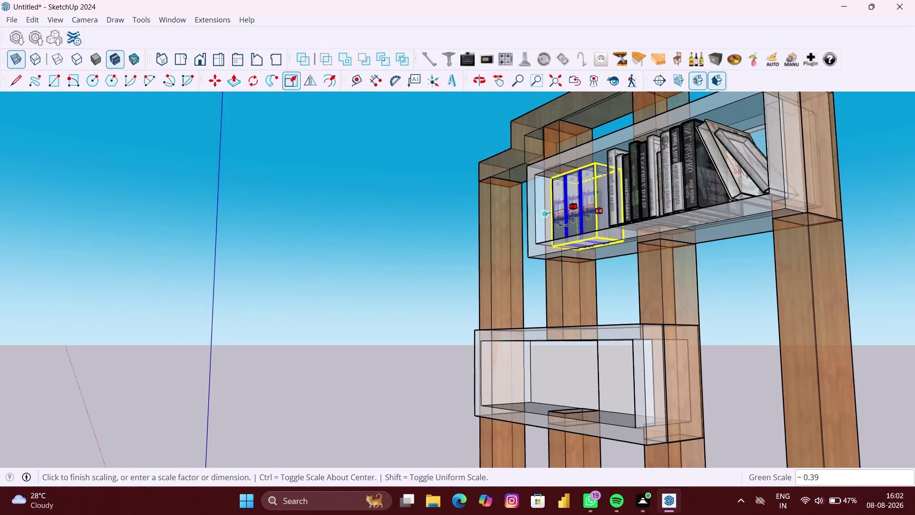
click(573, 236)
scroll(down, 3)
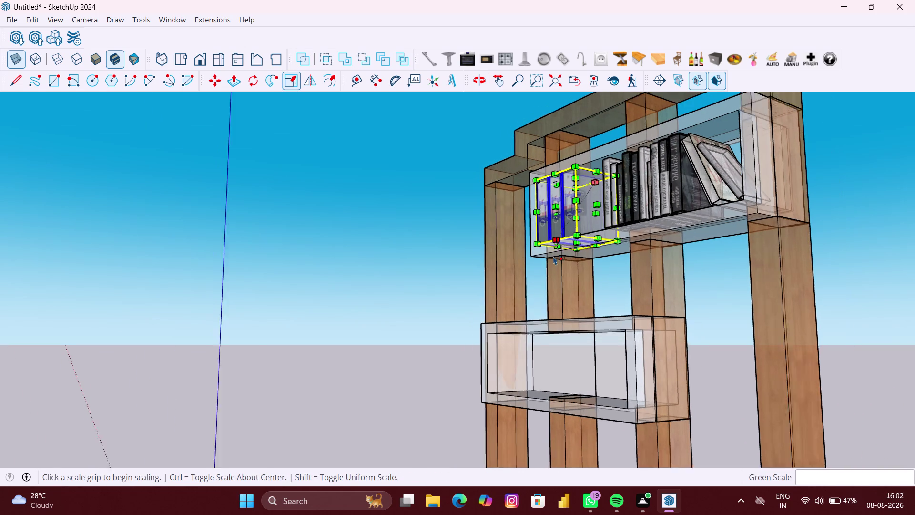
scroll(down, 3)
key(space)
click(619, 205)
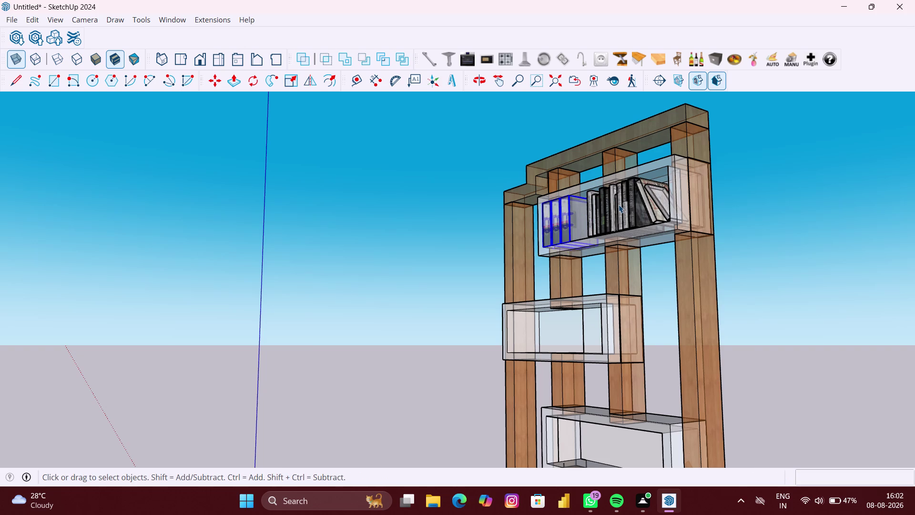
Scale the books' depth to about 0.95 on green and view the whole partition.
click(296, 85)
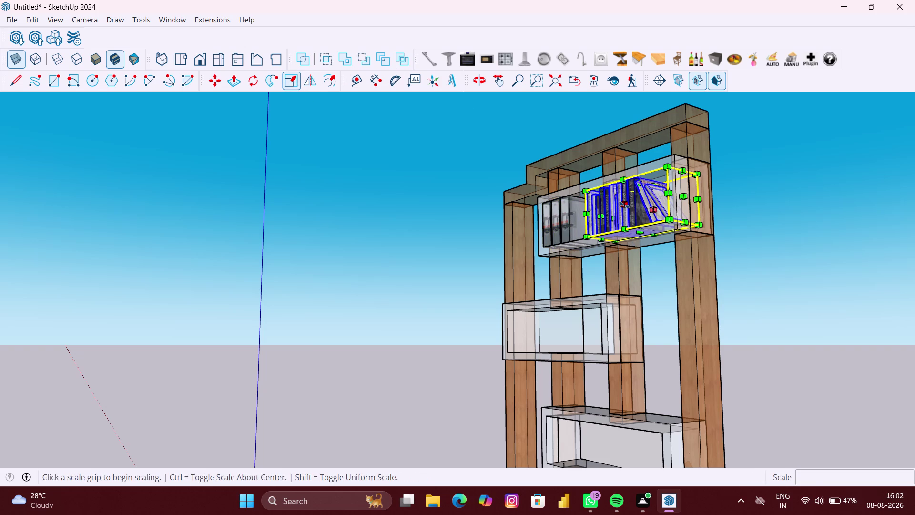
click(624, 205)
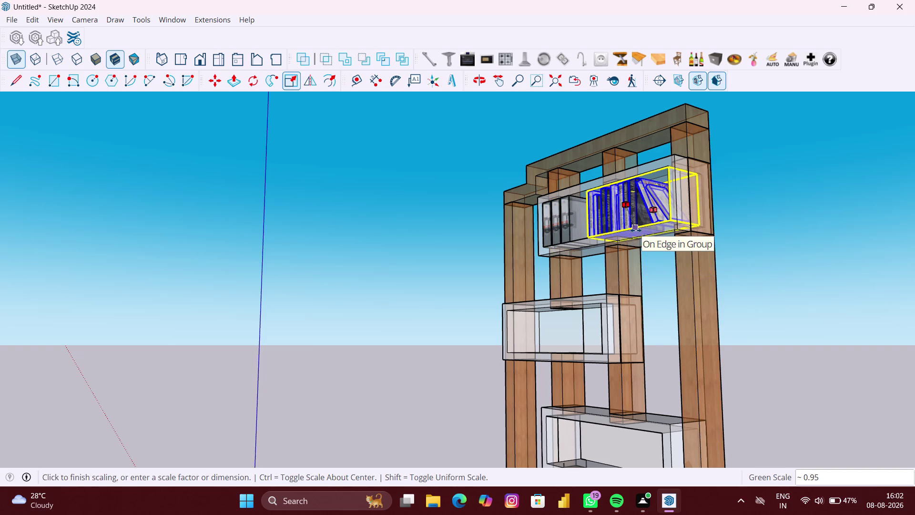
click(636, 230)
key(space)
click(801, 301)
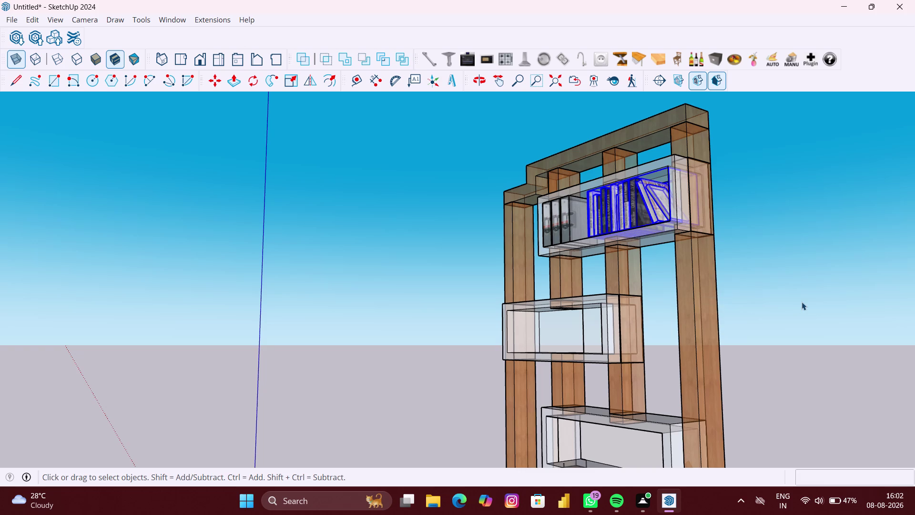
scroll(down, 3)
middle_drag(765, 316, 880, 355)
scroll(down, 3)
middle_drag(597, 347, 635, 352)
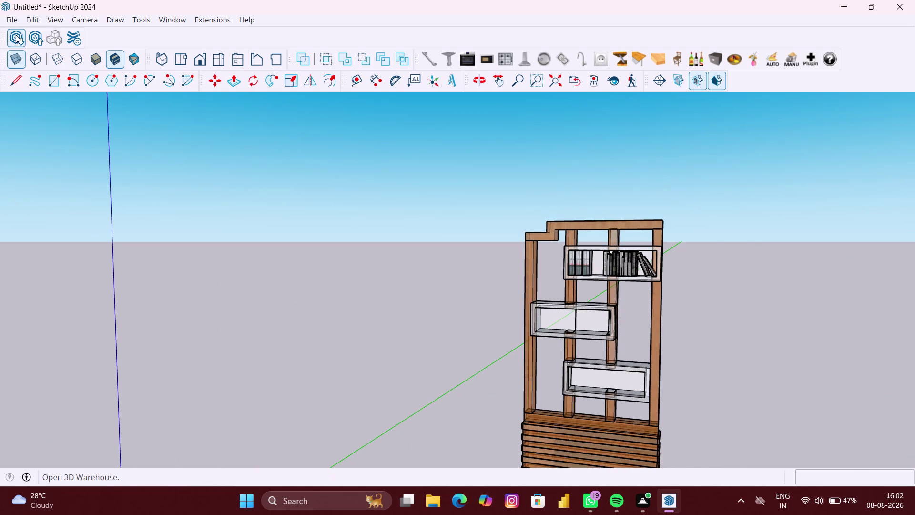
Search 3D Warehouse for 'DECORS' instead of the previous 'BOOK' query.
click(18, 38)
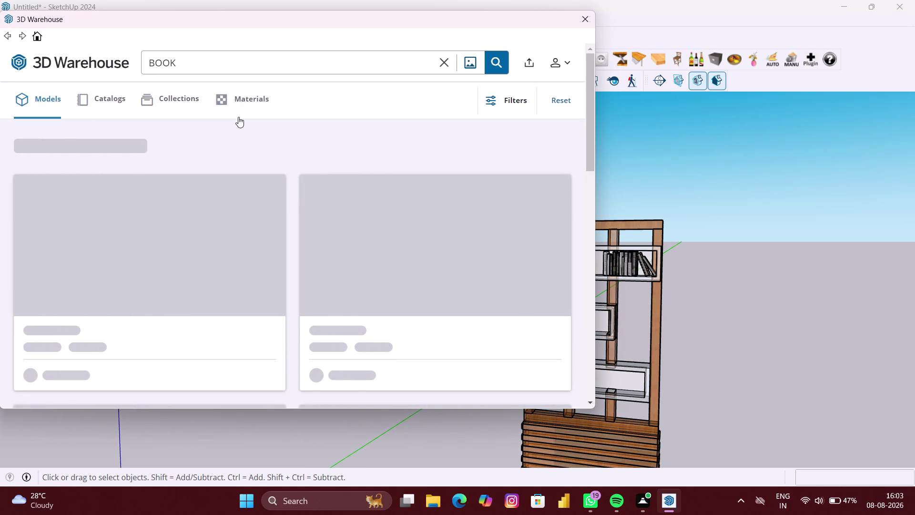
double_click(250, 68)
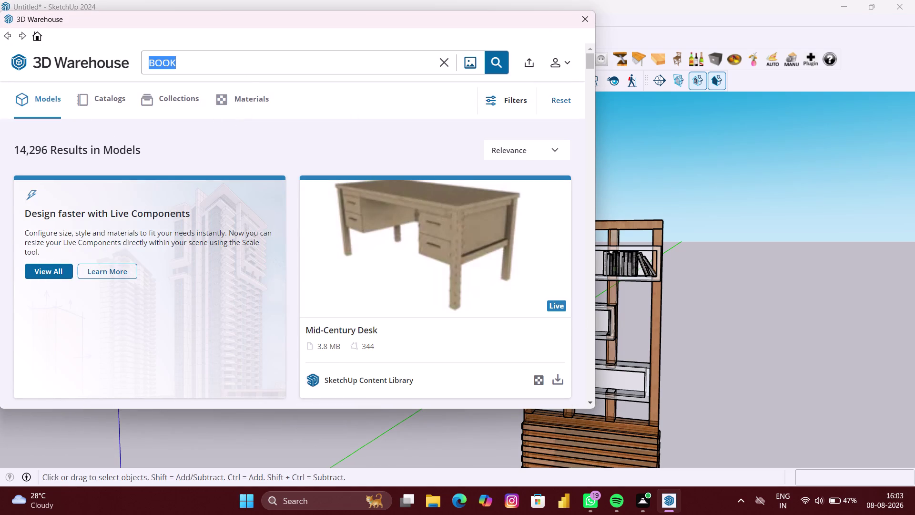
key(BackSpace)
text(DE)
text(C)
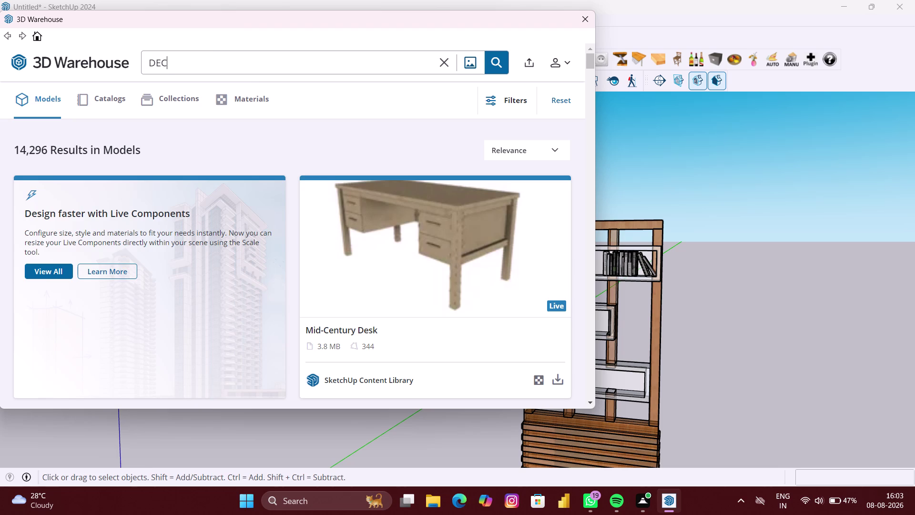
text(ORS)
key(Return)
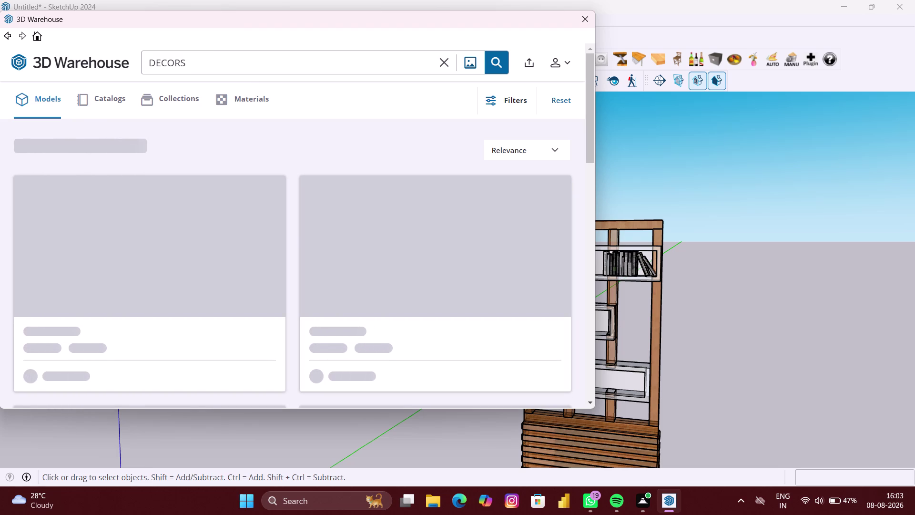
Browse the DECORS results and download the vase-and-branches arrangement.
scroll(down, 3)
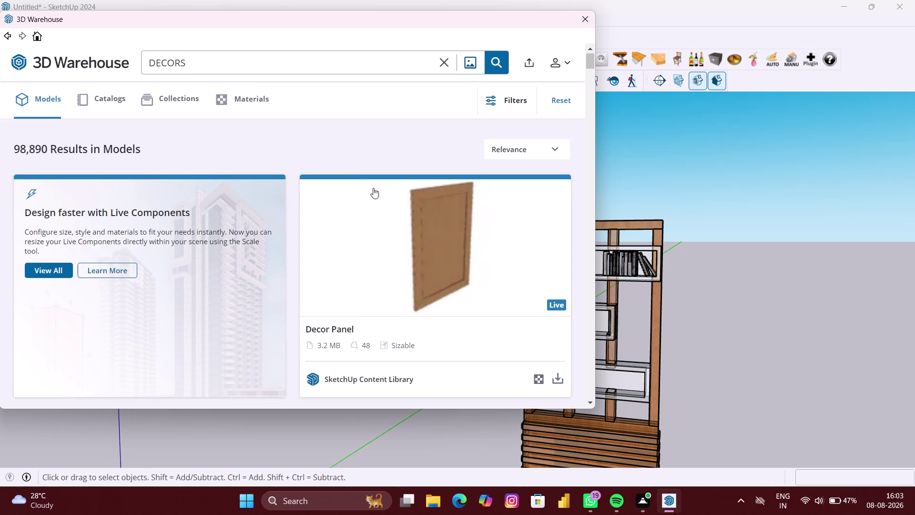
scroll(down, 3)
scroll(down, 3)
scroll(down, 3)
scroll(down, 3)
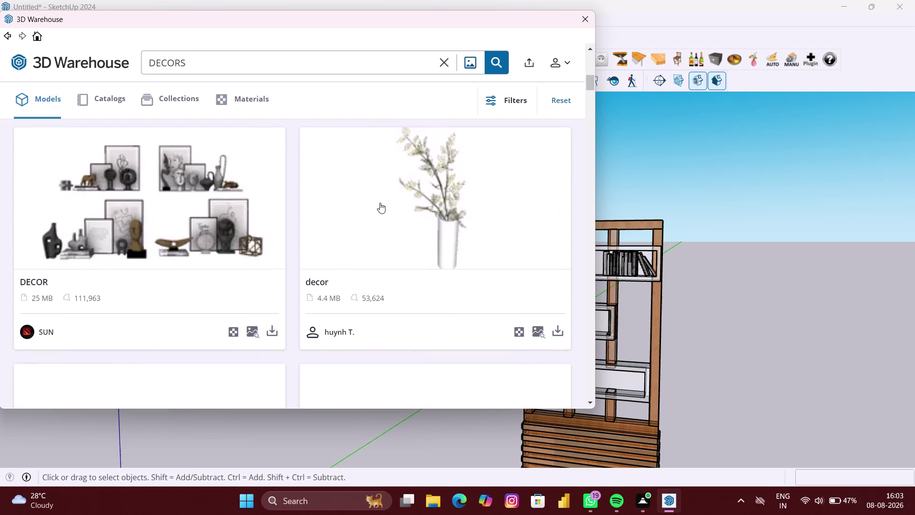
scroll(down, 3)
scroll(down, 3)
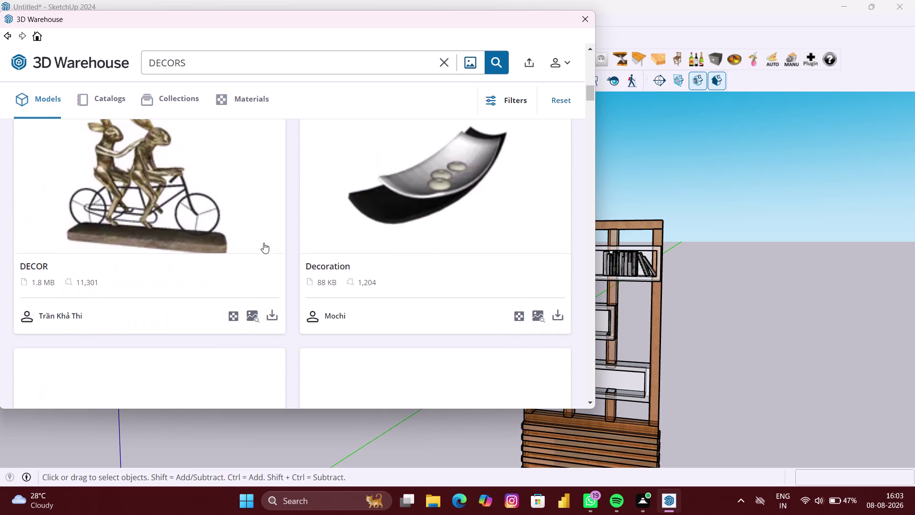
scroll(down, 3)
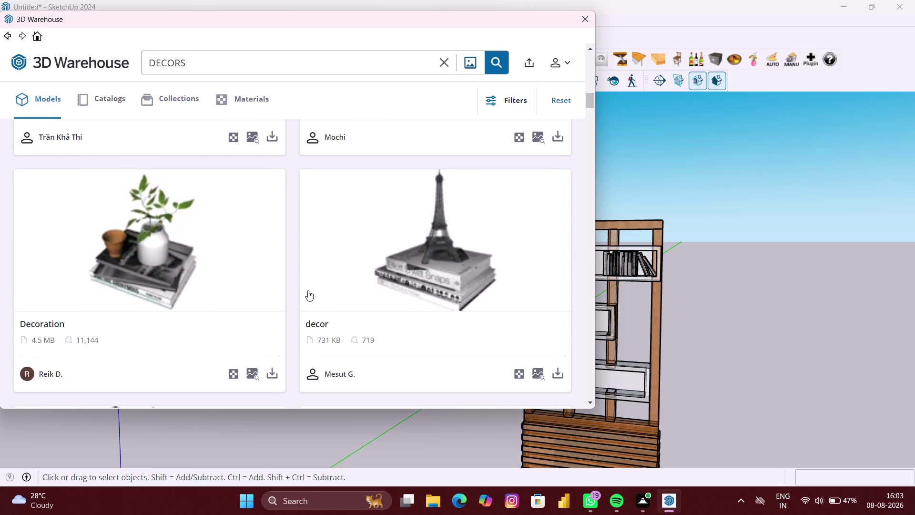
scroll(down, 3)
scroll(down, 3)
scroll(down, 3)
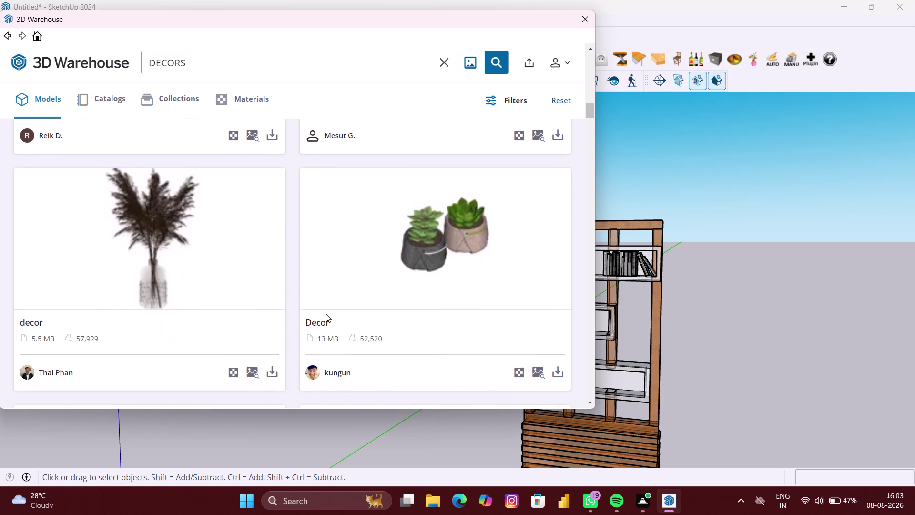
scroll(down, 3)
scroll(down, 3)
scroll(down, 3)
scroll(down, 3)
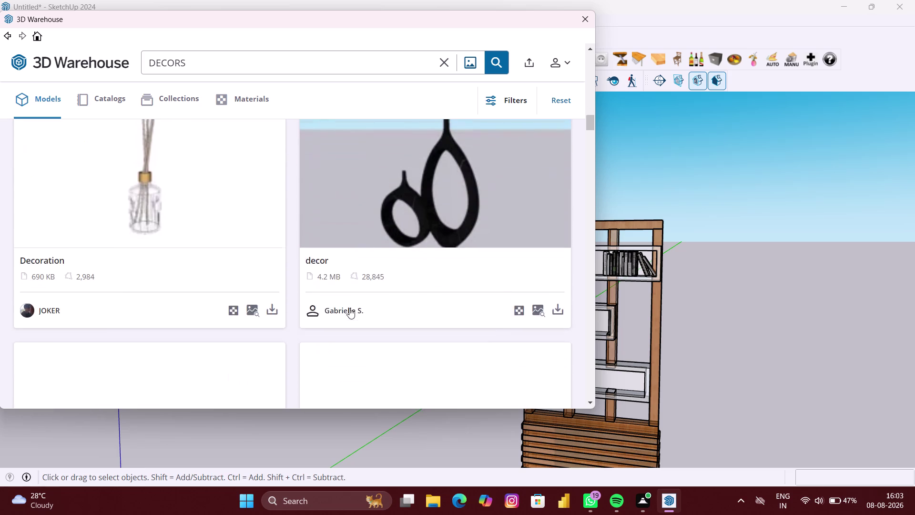
scroll(down, 3)
scroll(down, 3)
scroll(down, 3)
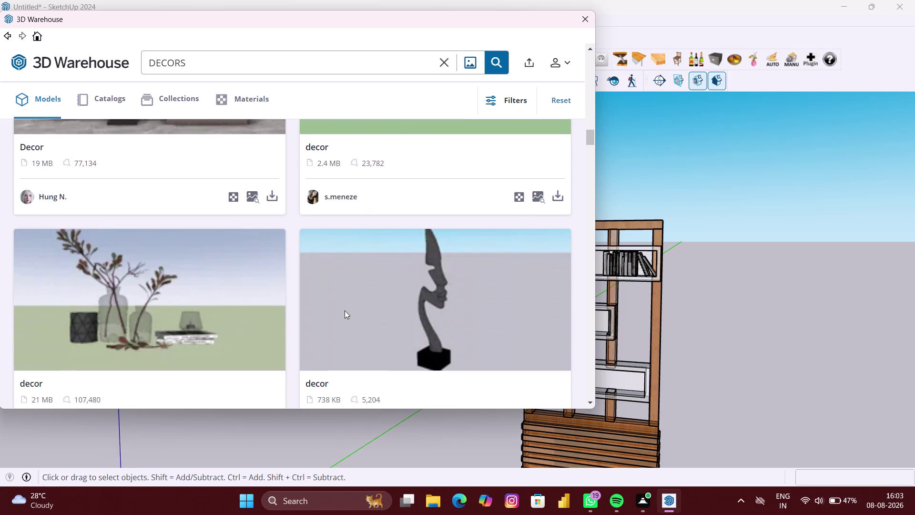
scroll(down, 3)
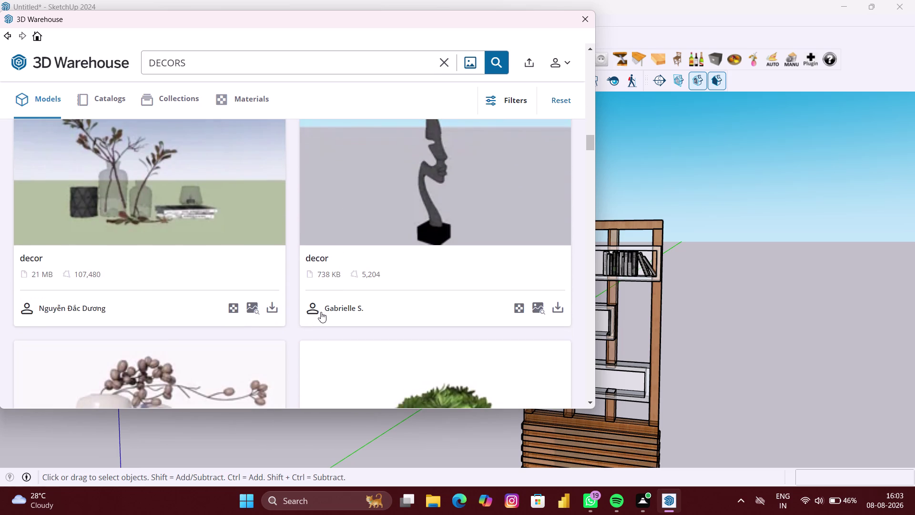
click(270, 306)
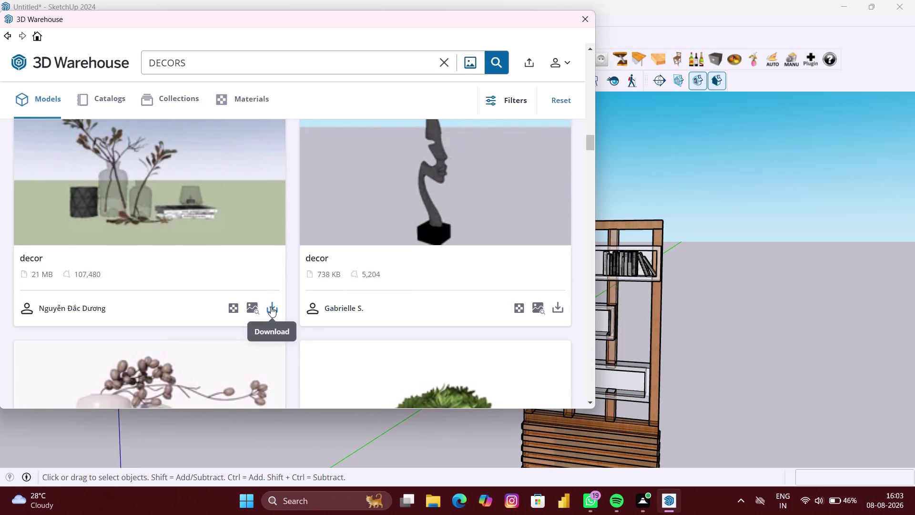
click(263, 222)
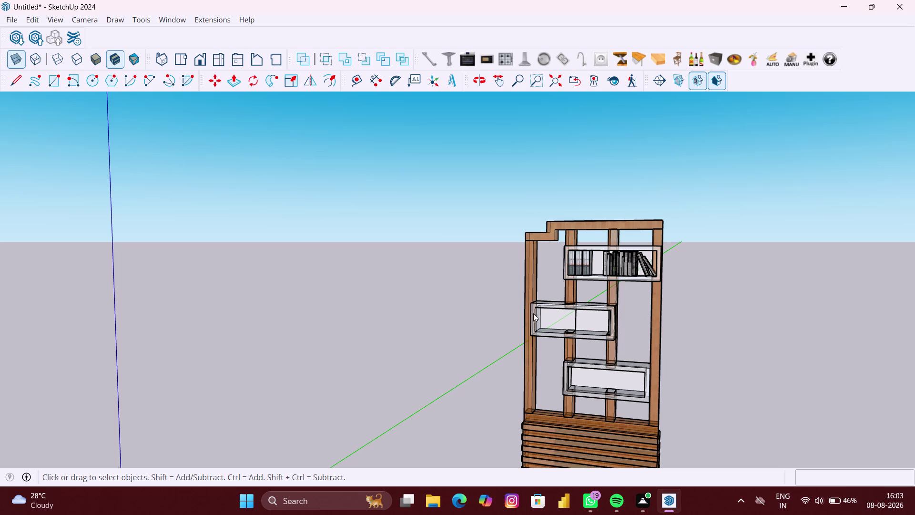
Place the downloaded vase-and-branches decor set into the model.
scroll(down, 3)
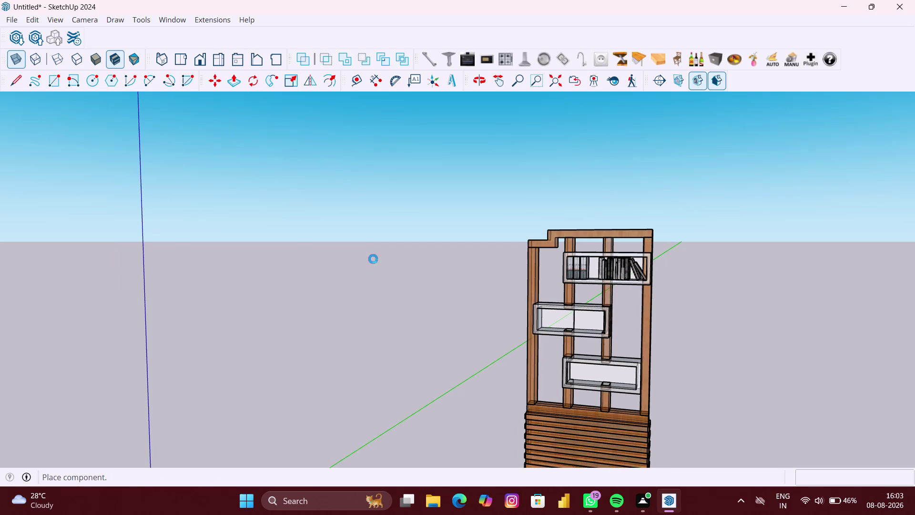
scroll(down, 3)
scroll(down, 3)
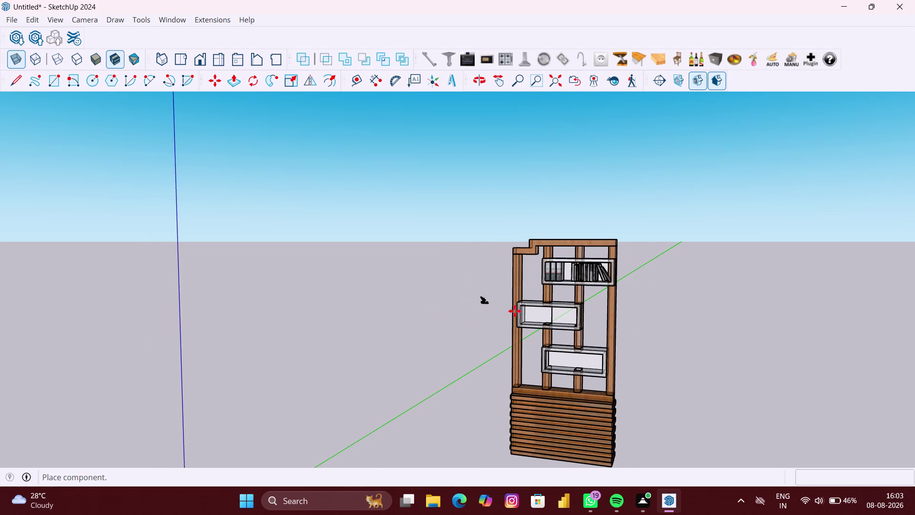
scroll(up, 3)
scroll(up, 3)
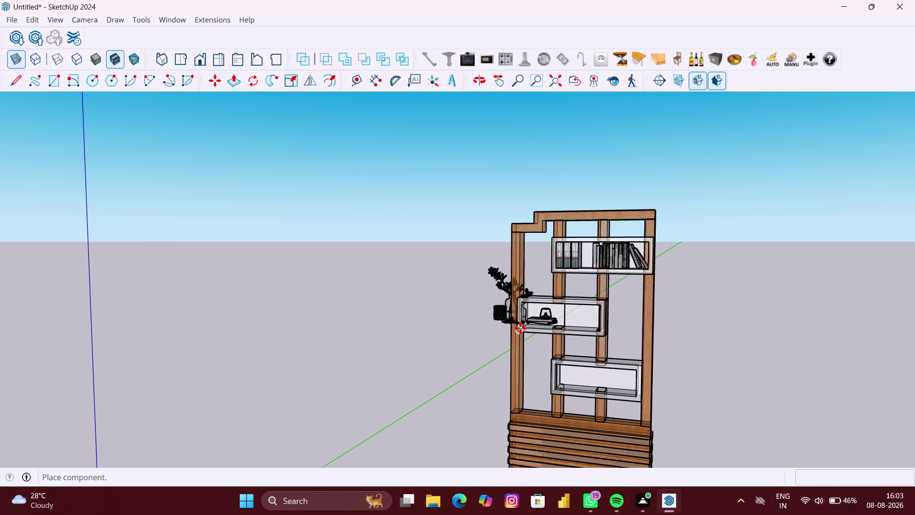
scroll(up, 3)
scroll(up, 3)
scroll(up, 3)
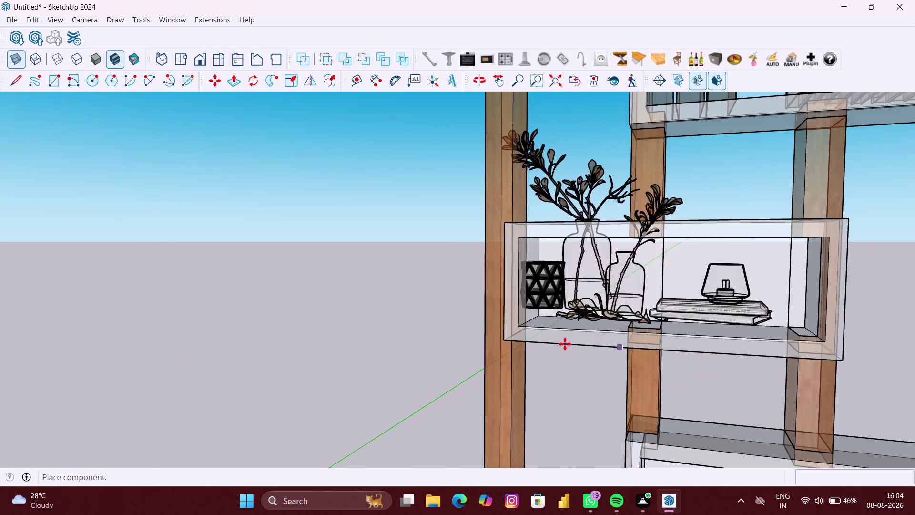
click(502, 342)
Move the decor set to sit just left of the bookshelf.
scroll(down, 3)
middle_drag(459, 325, 646, 342)
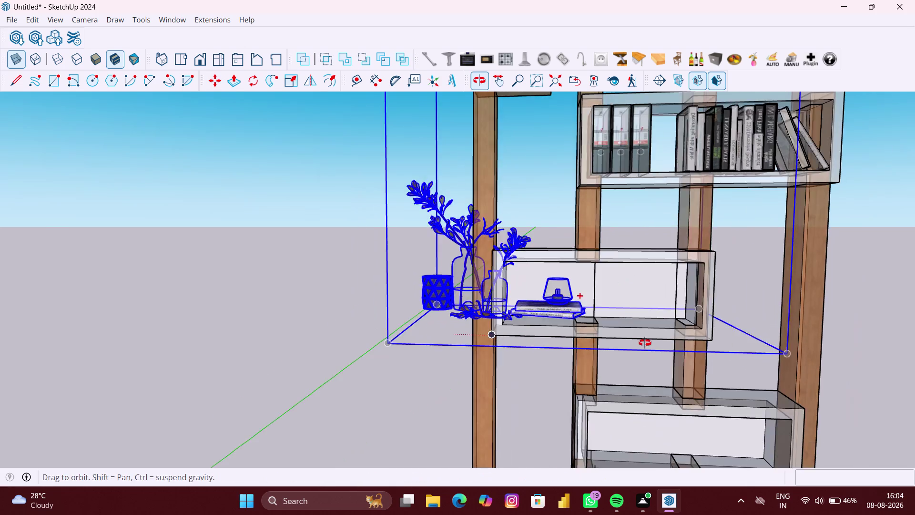
middle_drag(646, 342, 687, 345)
click(399, 311)
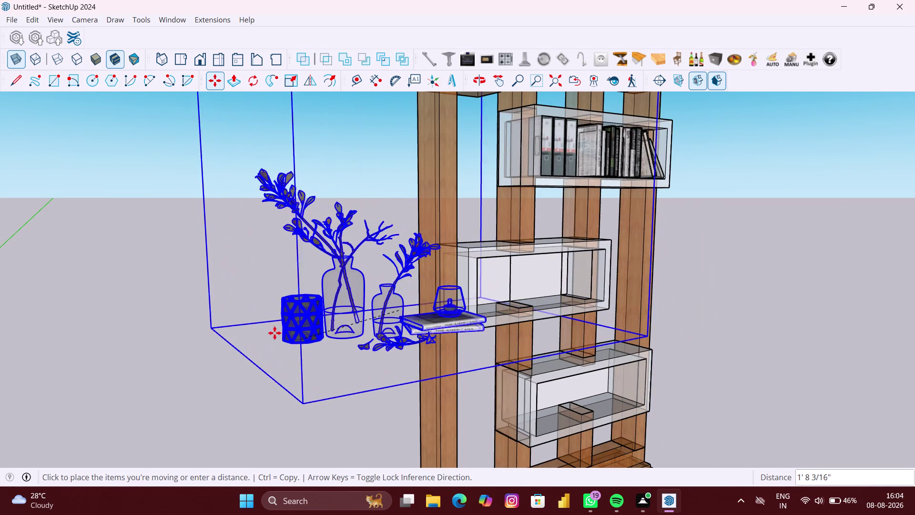
click(253, 329)
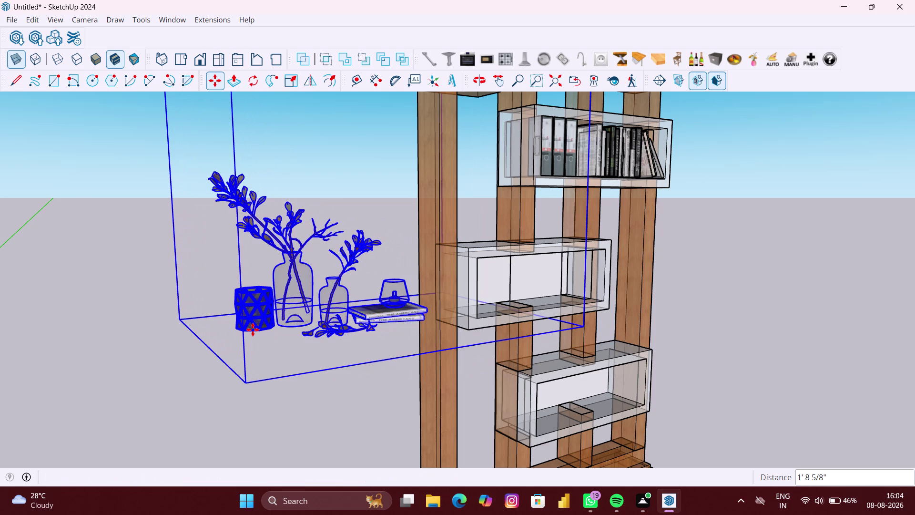
scroll(down, 3)
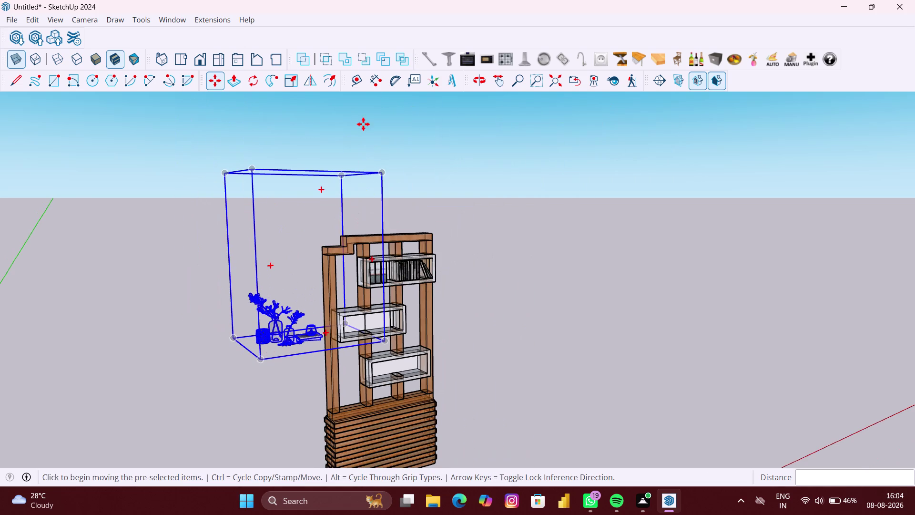
Scale the decor set from a top corner down to about 0.35.
click(297, 81)
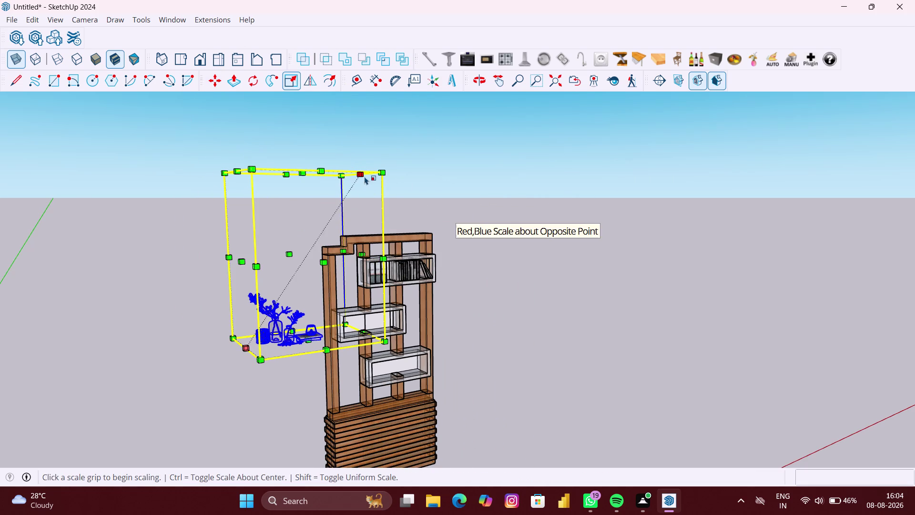
click(365, 176)
click(364, 174)
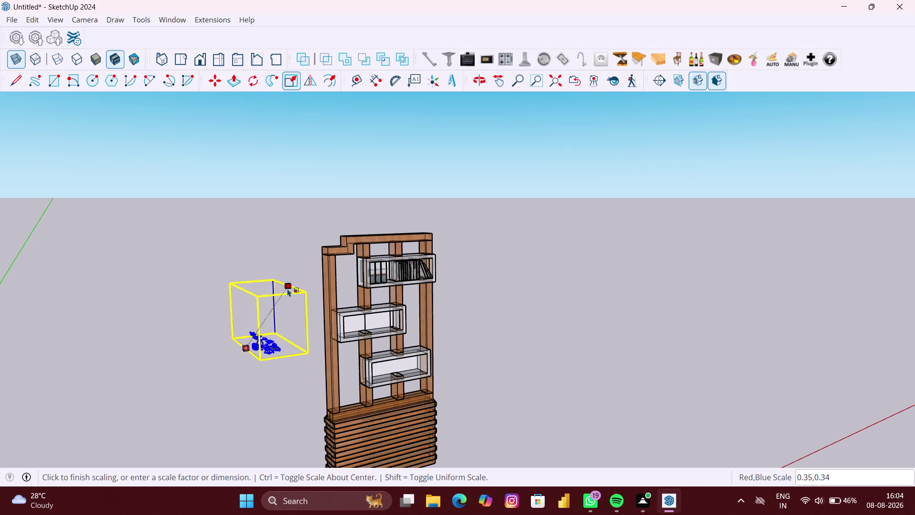
click(288, 288)
middle_drag(282, 340, 220, 328)
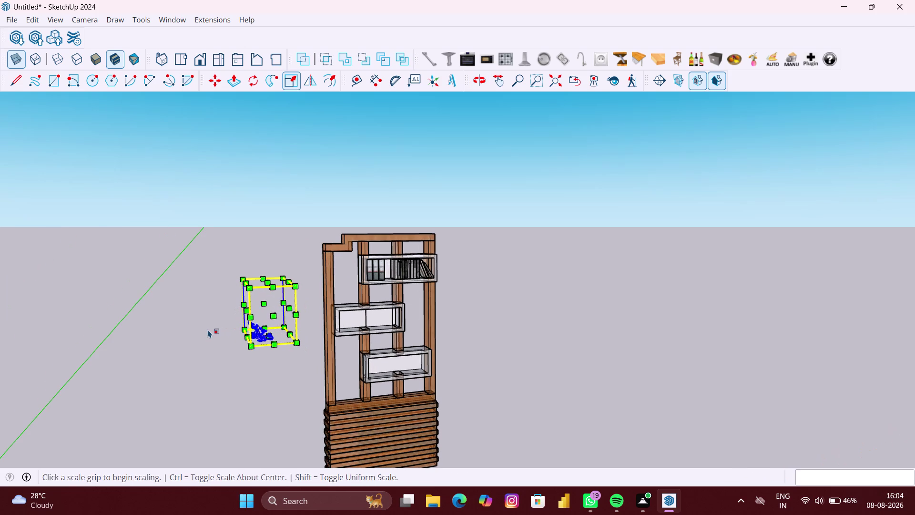
Reselect the shrunken decor set after adjusting the view toward the shelves.
click(208, 329)
key(space)
click(250, 336)
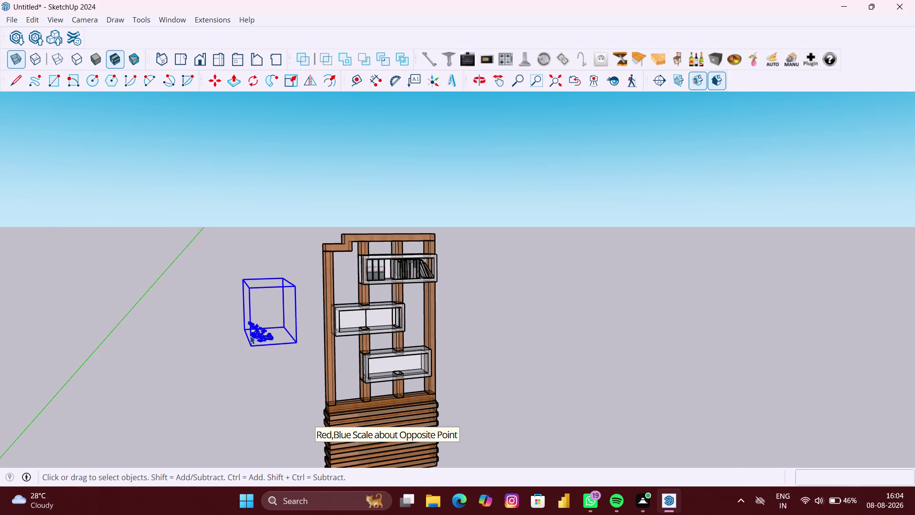
scroll(up, 3)
scroll(up, 3)
middle_drag(301, 332, 296, 332)
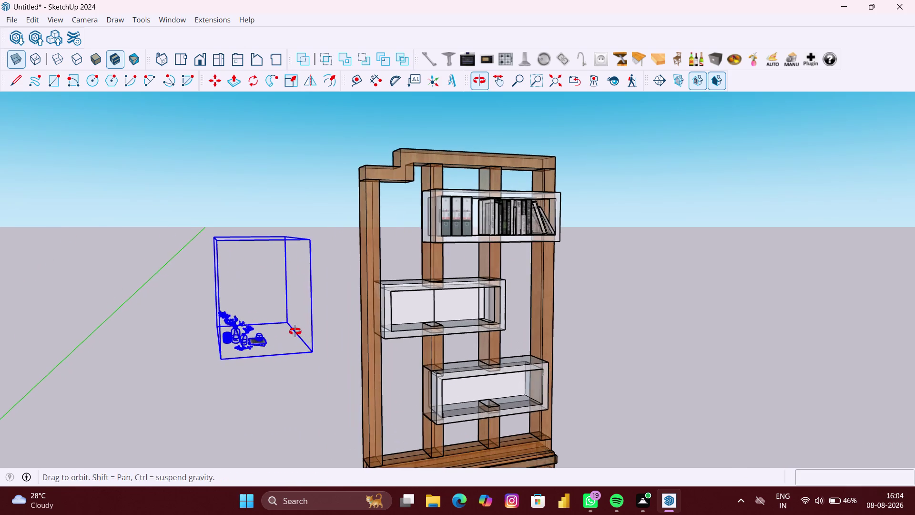
middle_drag(295, 331, 277, 333)
scroll(up, 3)
click(248, 340)
click(270, 395)
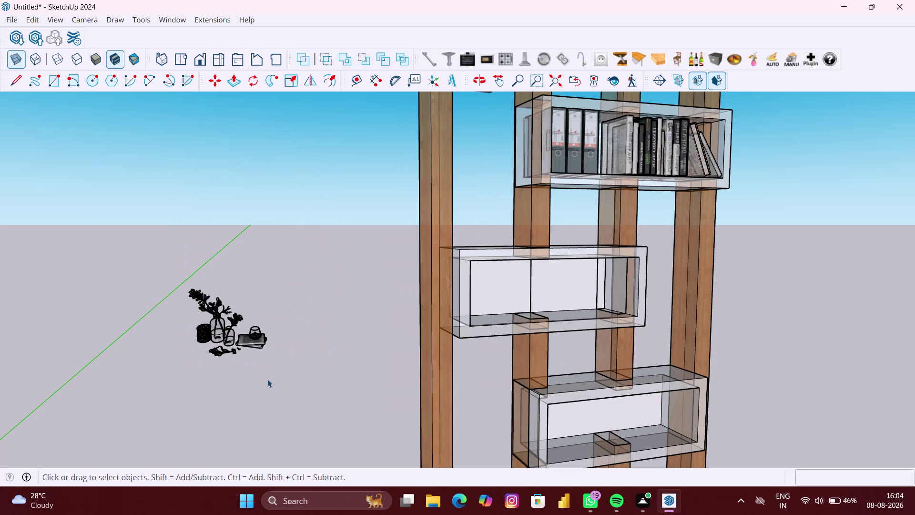
scroll(up, 3)
click(230, 344)
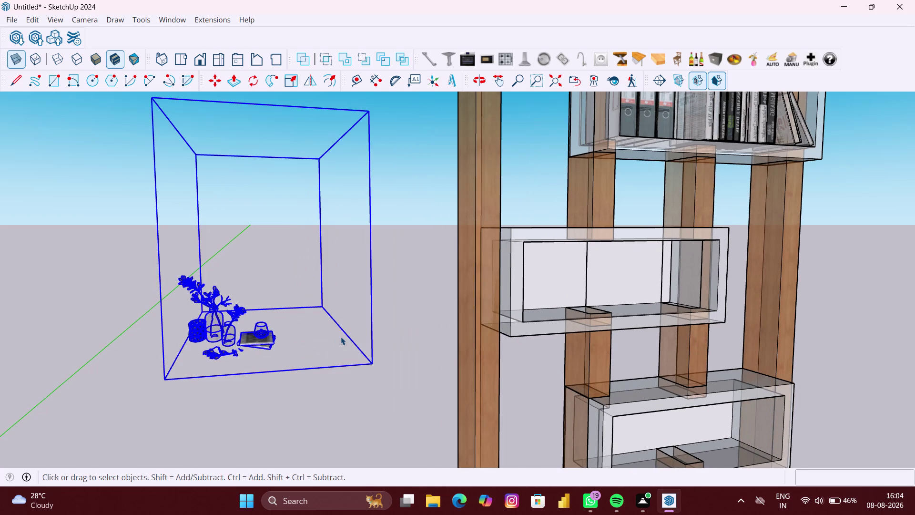
Move the shrunken decor set onto the middle shelf box.
key(m)
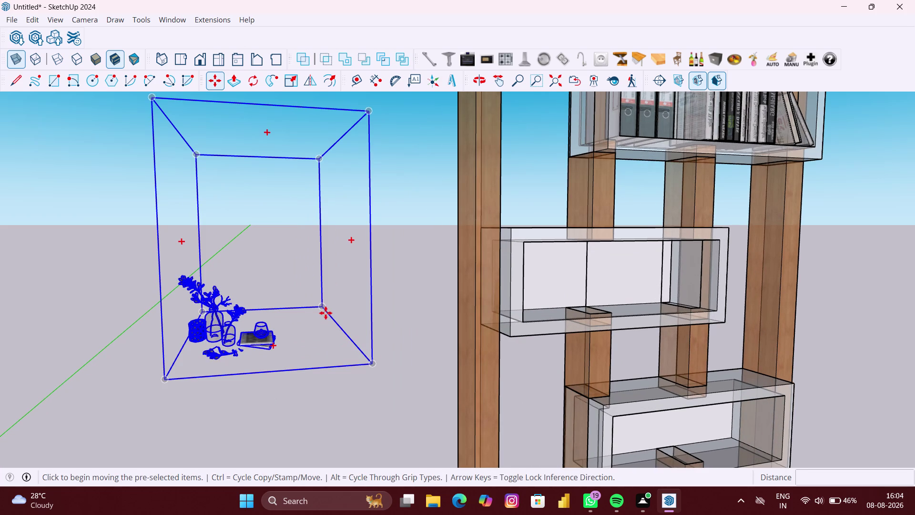
scroll(up, 3)
scroll(up, 3)
scroll(up, 3)
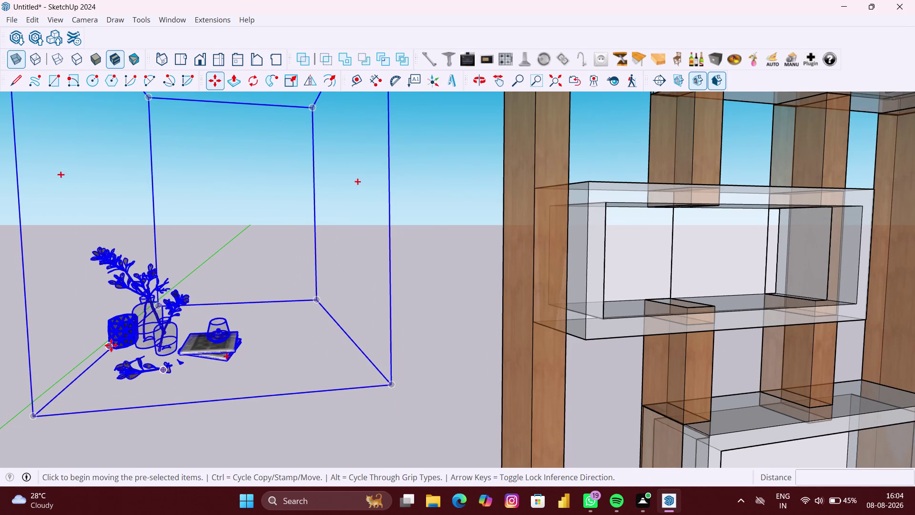
click(111, 348)
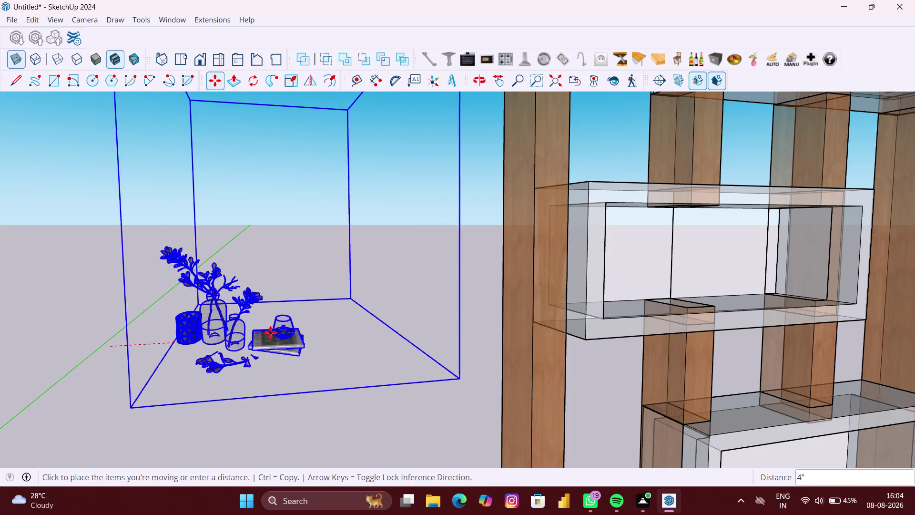
scroll(down, 3)
scroll(down, 3)
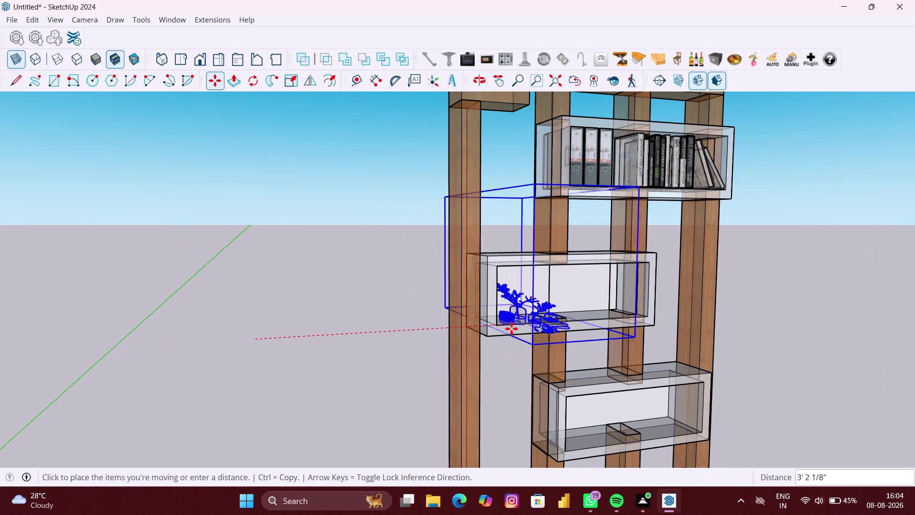
middle_drag(509, 320, 357, 322)
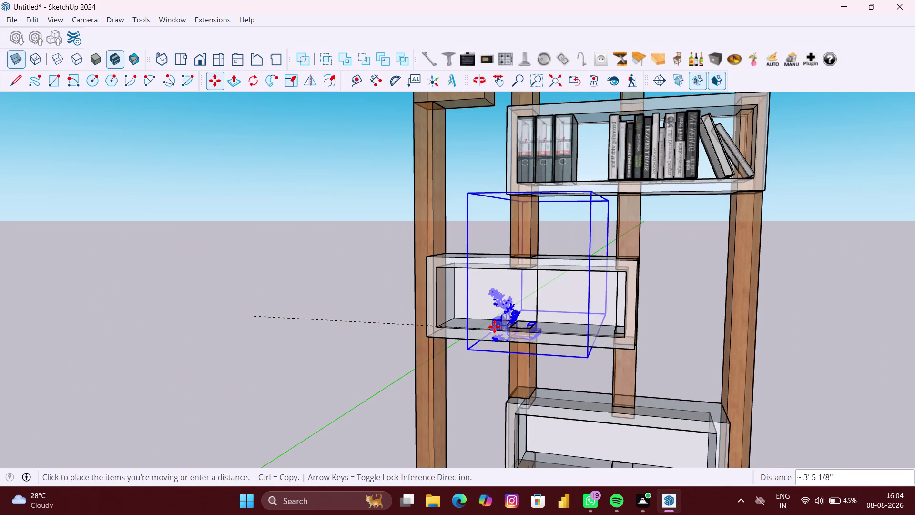
scroll(up, 3)
scroll(up, 3)
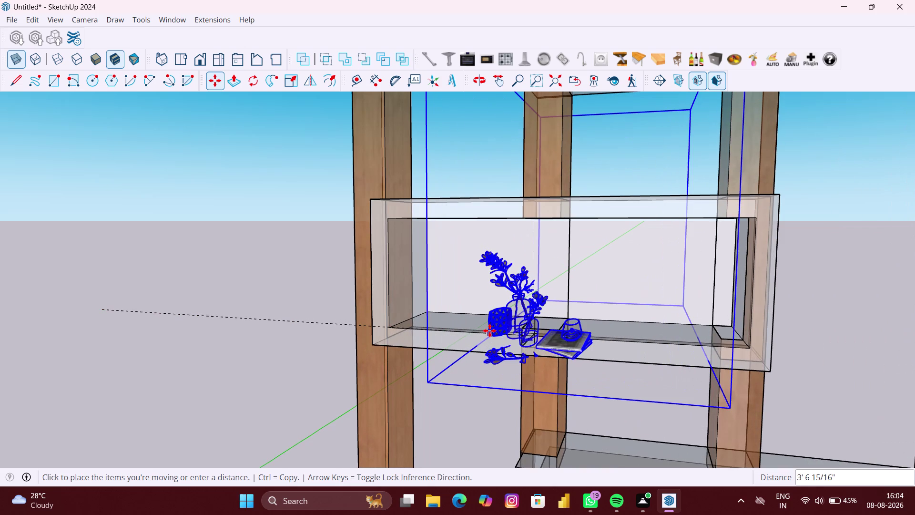
click(491, 332)
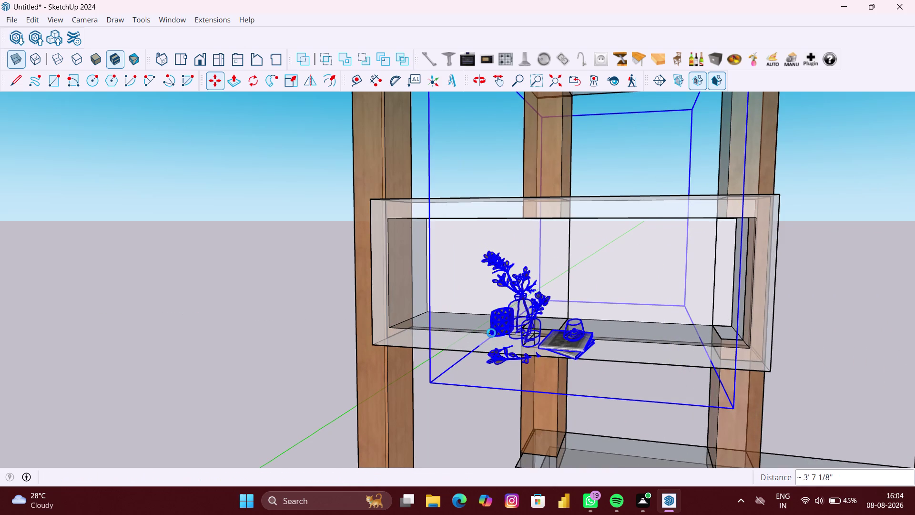
Orbit around the middle shelf box to inspect the decor placement.
key(space)
middle_drag(722, 349, 722, 343)
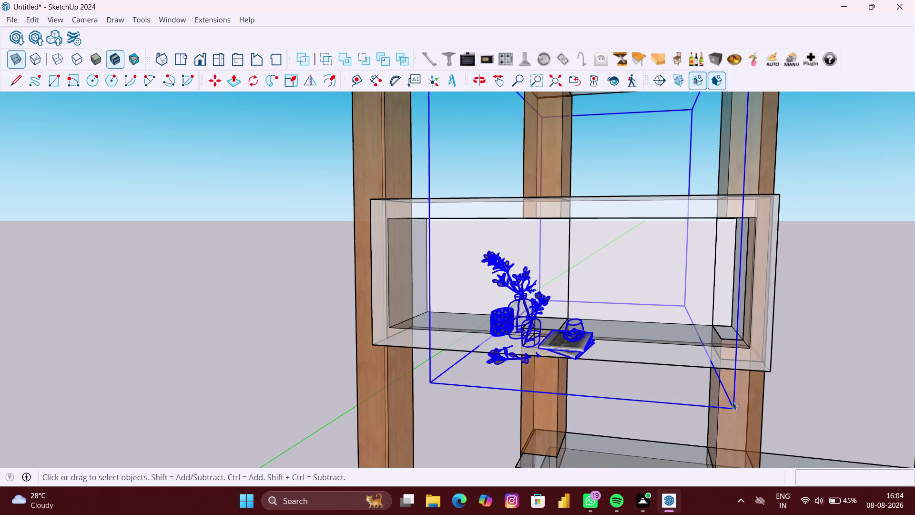
middle_drag(583, 366, 646, 356)
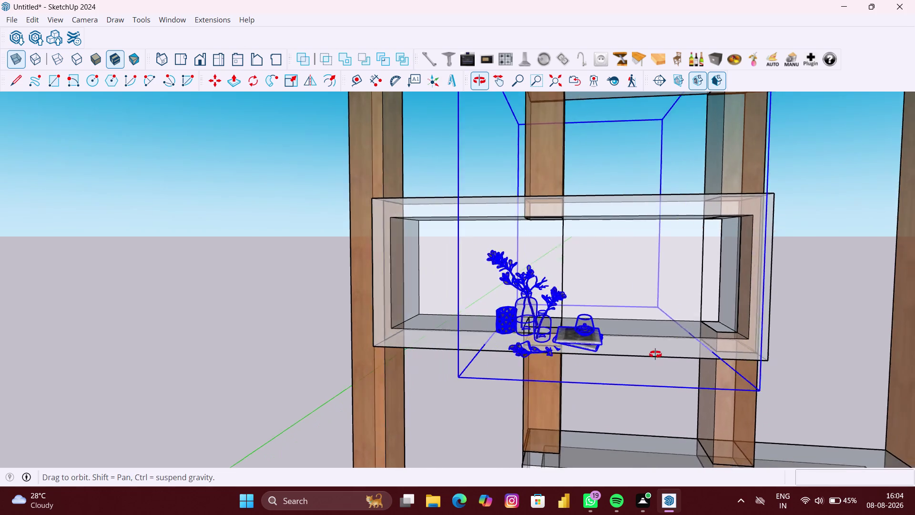
middle_drag(646, 356, 679, 348)
scroll(up, 3)
scroll(up, 3)
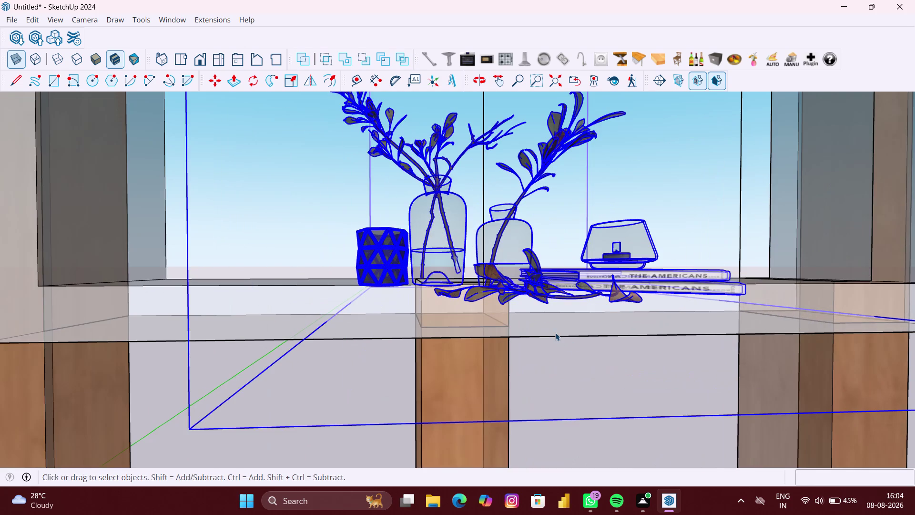
scroll(down, 3)
Delete the decor set from the middle shelf box.
click(374, 377)
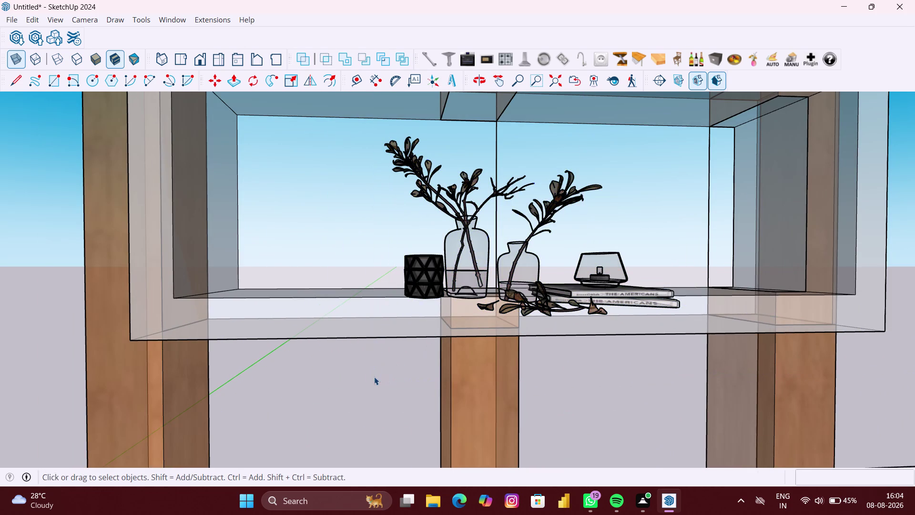
middle_drag(475, 302, 532, 384)
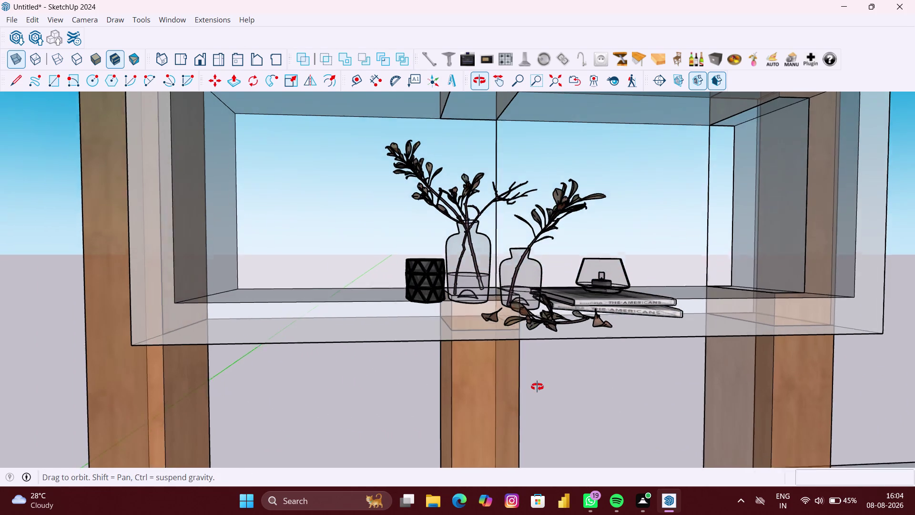
middle_drag(532, 383, 542, 388)
click(535, 359)
scroll(down, 3)
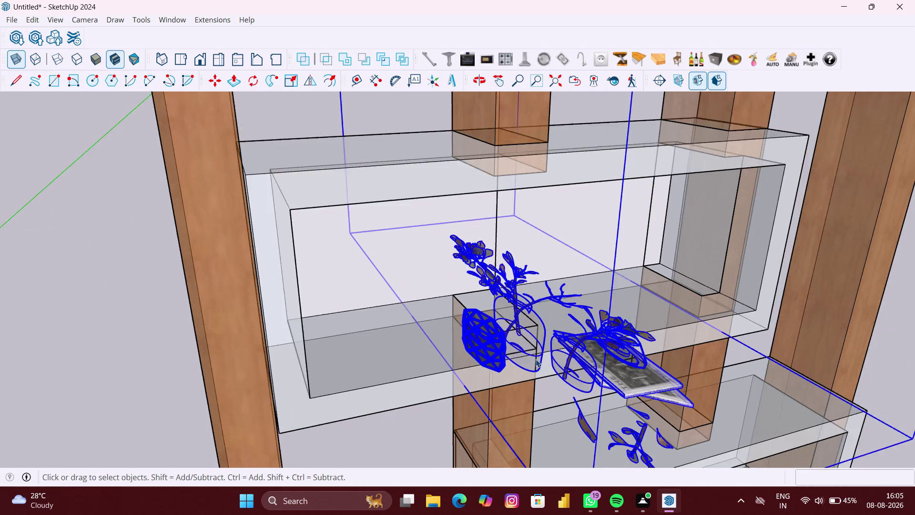
key(Delete)
scroll(down, 3)
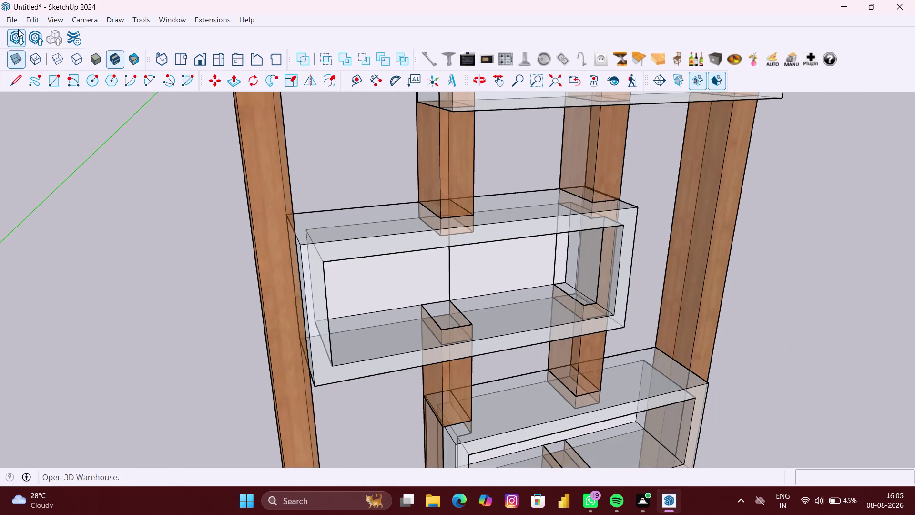
click(17, 35)
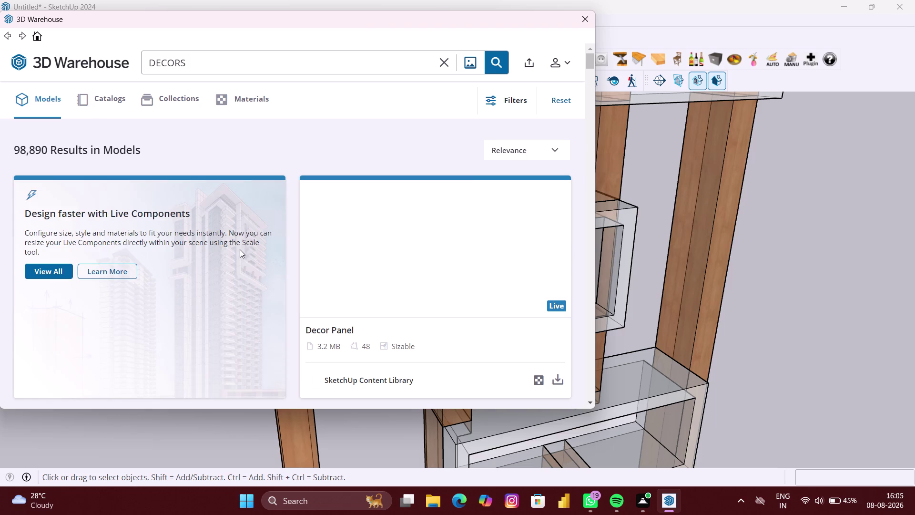
Scroll the DECORS results down to the plant-and-books 'Decoration' model.
scroll(down, 3)
scroll(down, 3)
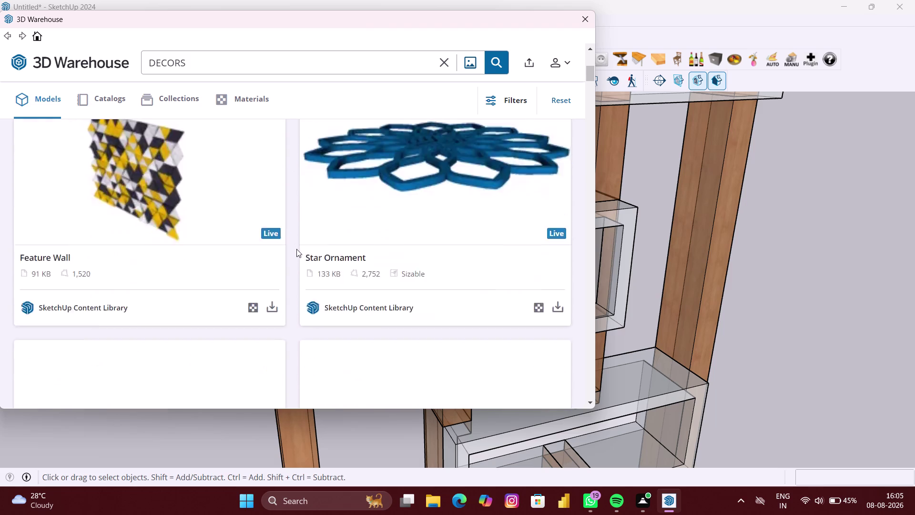
scroll(down, 3)
scroll(down, 3)
scroll(down, 3)
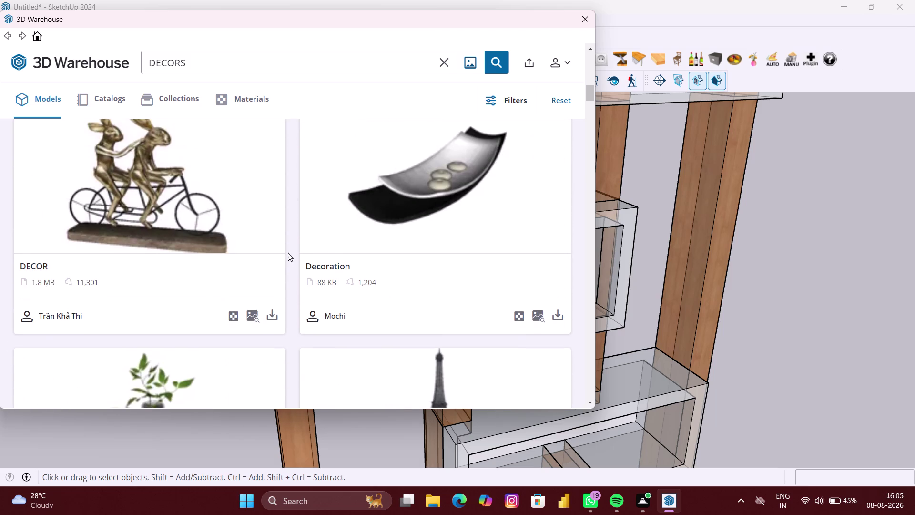
scroll(down, 3)
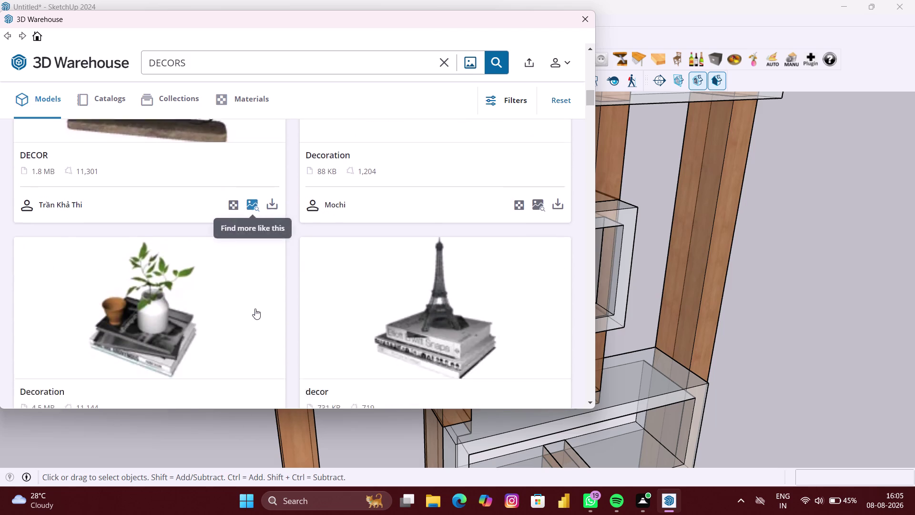
scroll(down, 3)
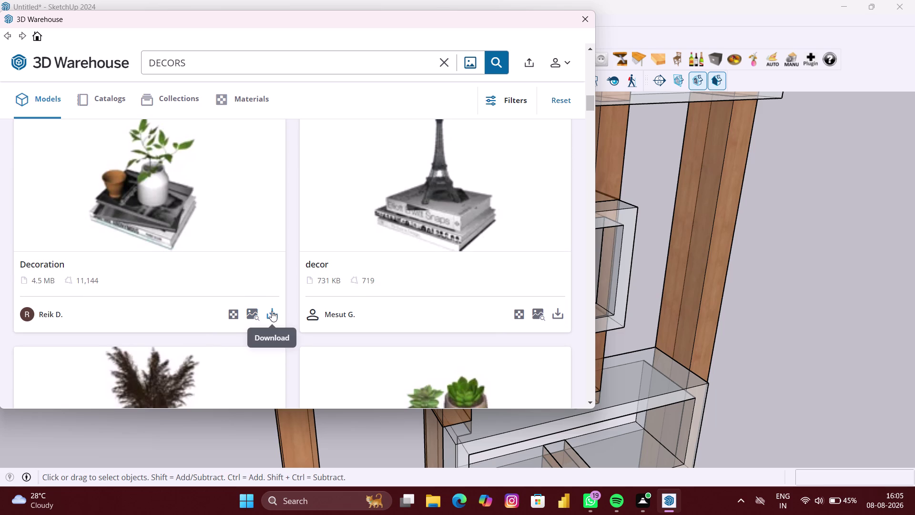
Download the 'Decoration' model and place it in the middle shelf box.
click(272, 310)
click(257, 231)
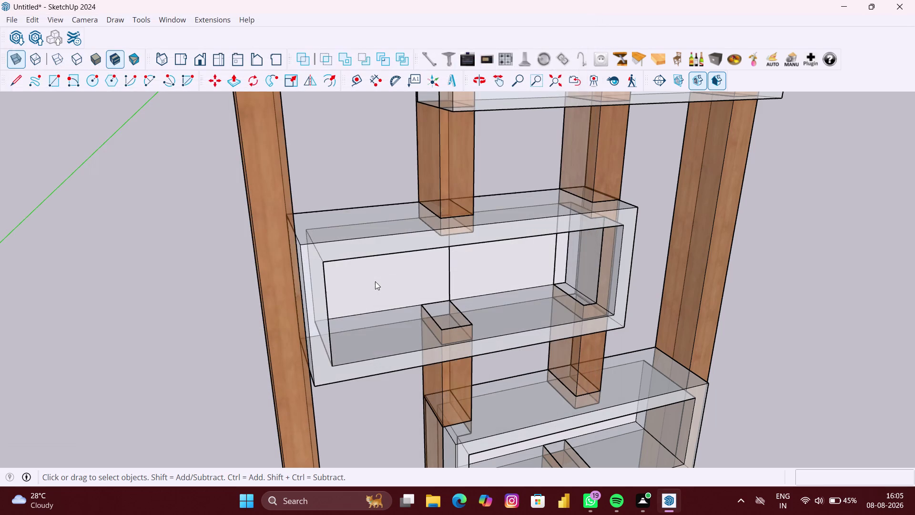
scroll(down, 3)
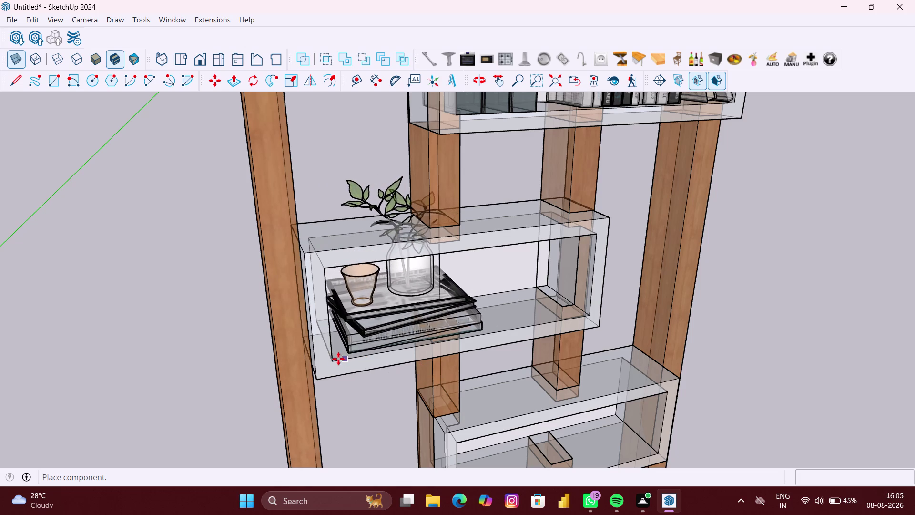
scroll(down, 3)
middle_drag(334, 357, 219, 330)
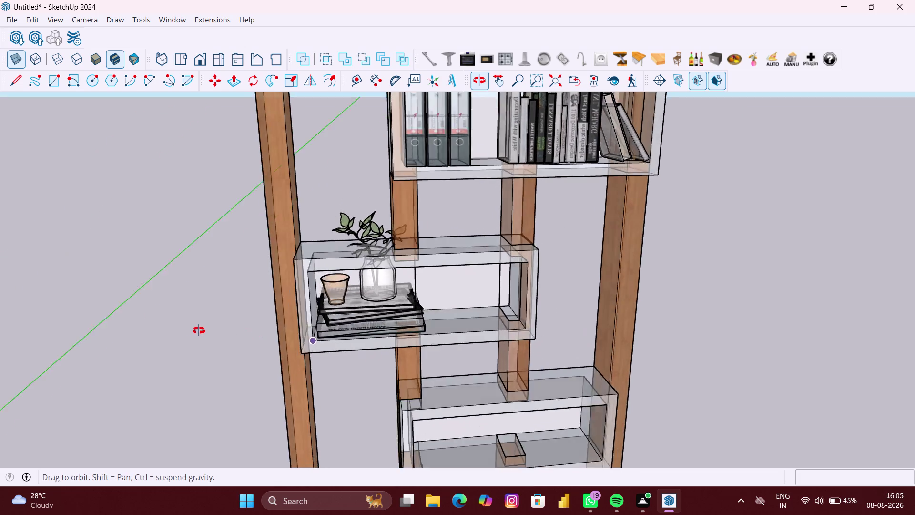
middle_drag(219, 330, 191, 330)
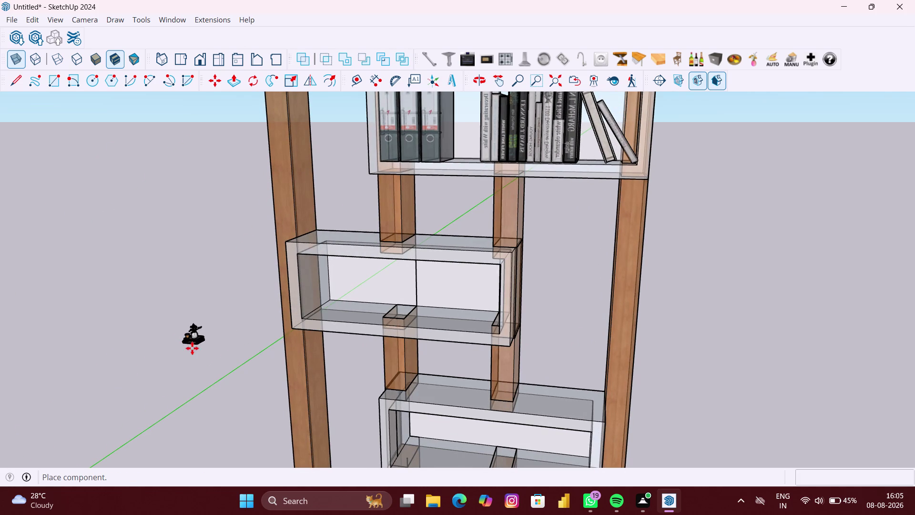
click(301, 322)
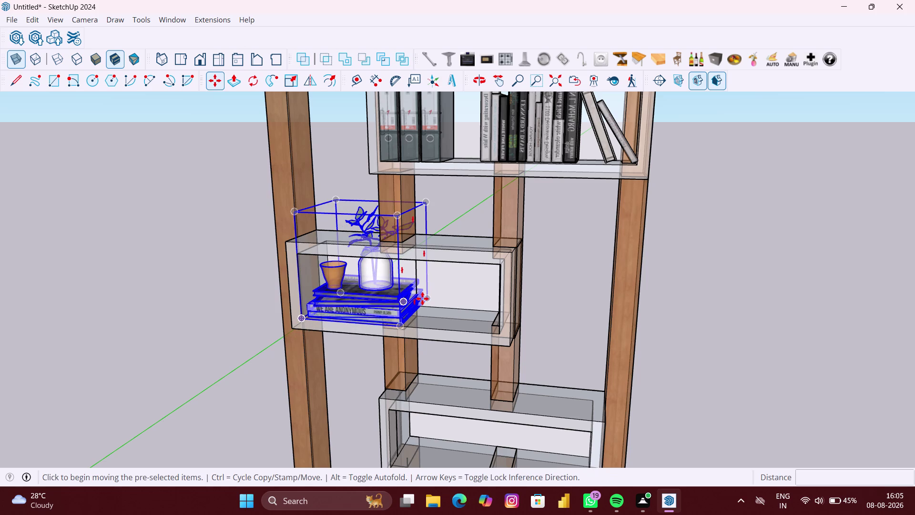
Drop the decoration beside the shelf and orbit to view the whole bookshelf.
key(m)
scroll(up, 3)
scroll(up, 3)
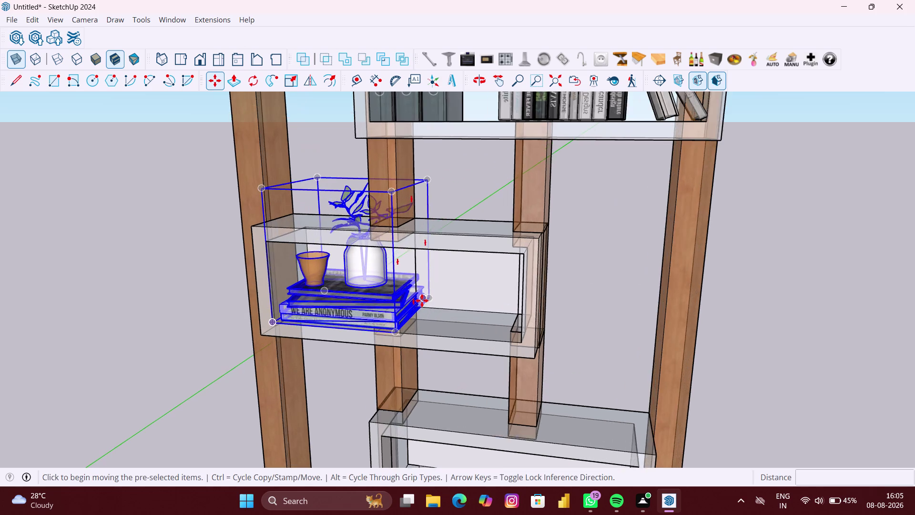
scroll(up, 3)
click(430, 296)
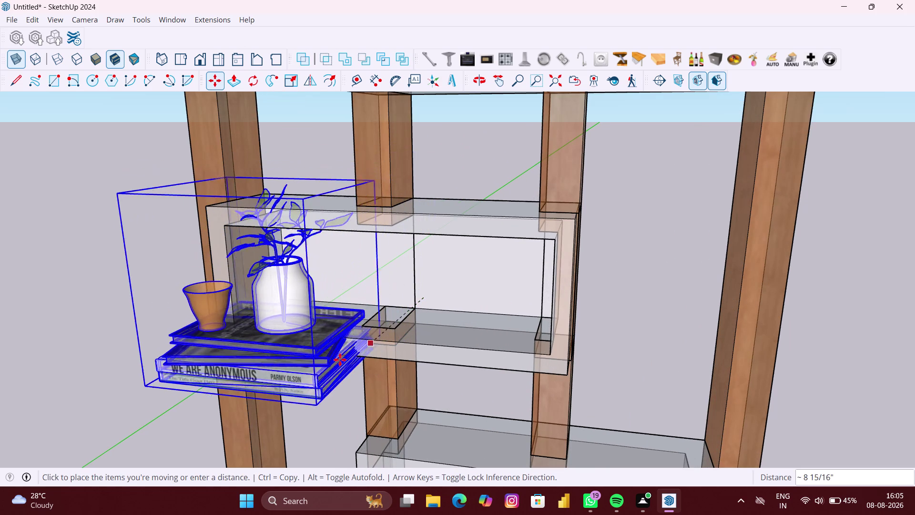
click(261, 383)
scroll(down, 3)
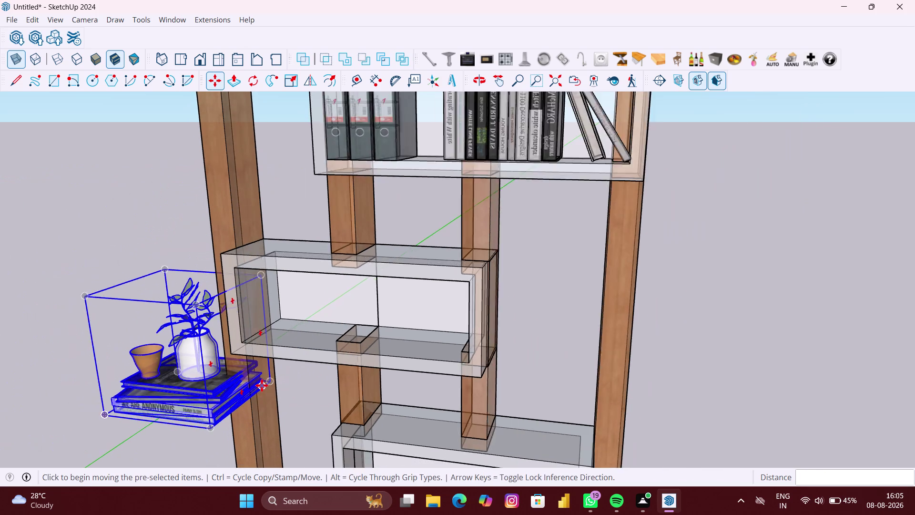
scroll(down, 3)
middle_drag(241, 397, 456, 356)
scroll(down, 3)
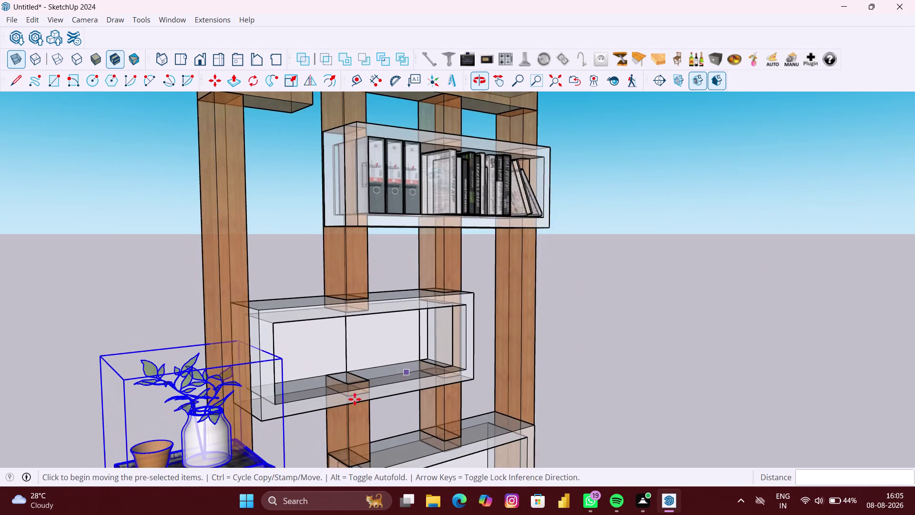
scroll(down, 3)
middle_drag(277, 406, 394, 337)
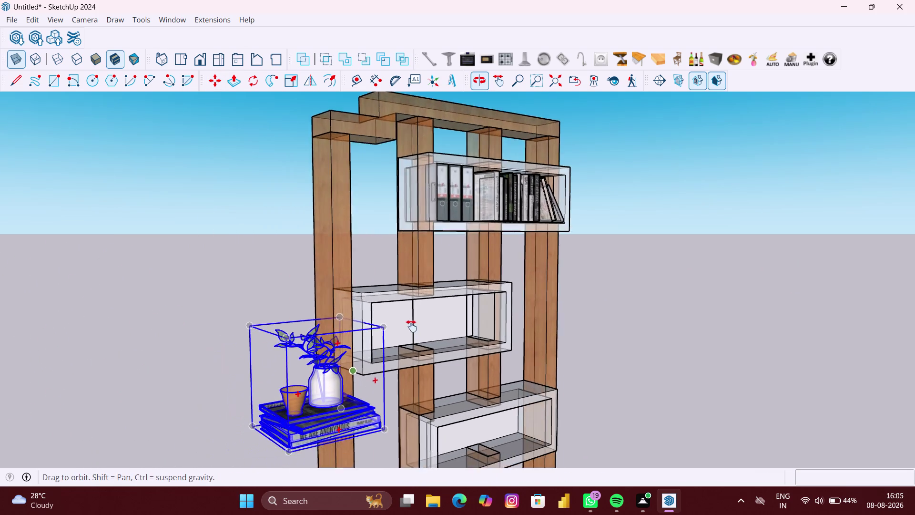
middle_drag(393, 337, 411, 326)
scroll(up, 3)
scroll(up, 3)
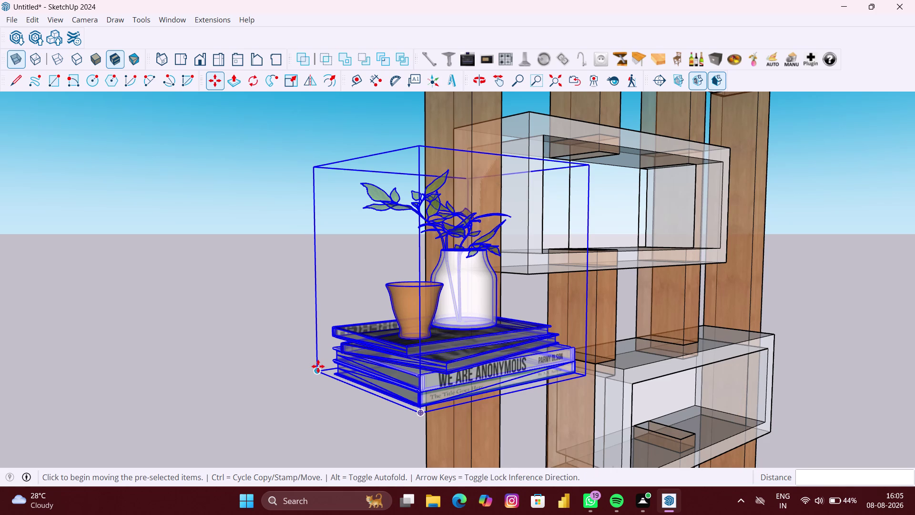
Reposition the decoration onto the middle shelf box floor, centered inside it.
click(314, 373)
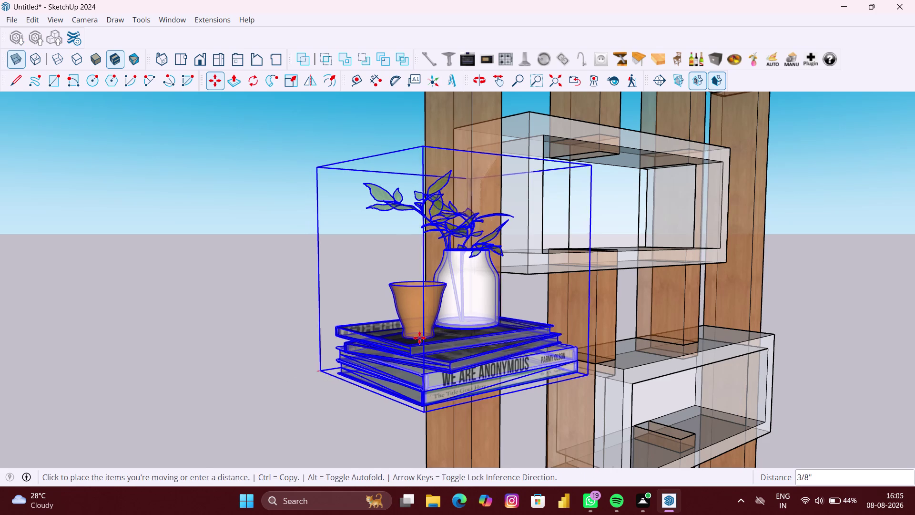
scroll(down, 3)
middle_drag(479, 310, 355, 336)
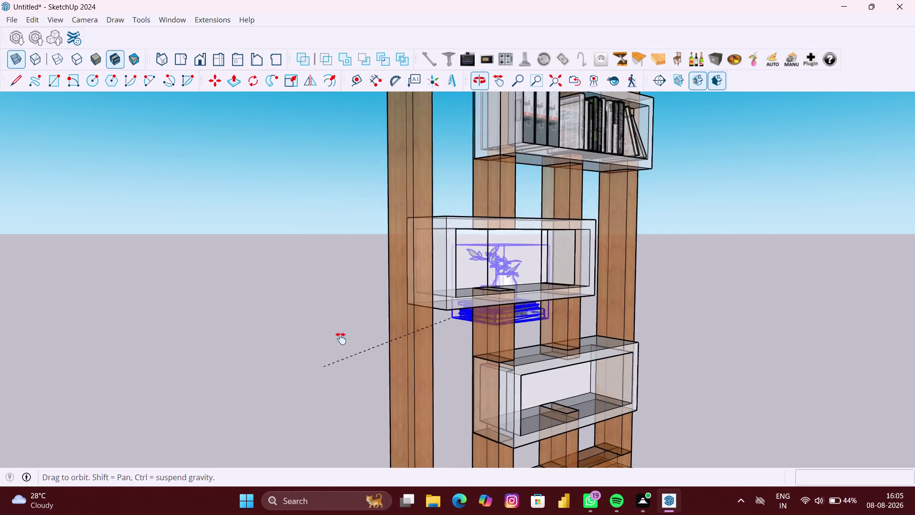
middle_drag(355, 335, 234, 345)
middle_drag(322, 329, 136, 338)
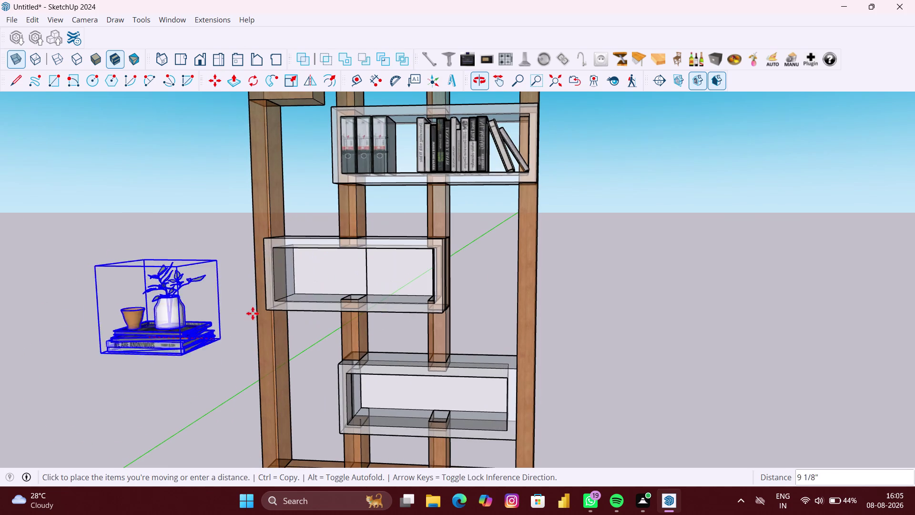
scroll(up, 3)
scroll(up, 3)
scroll(up, 3)
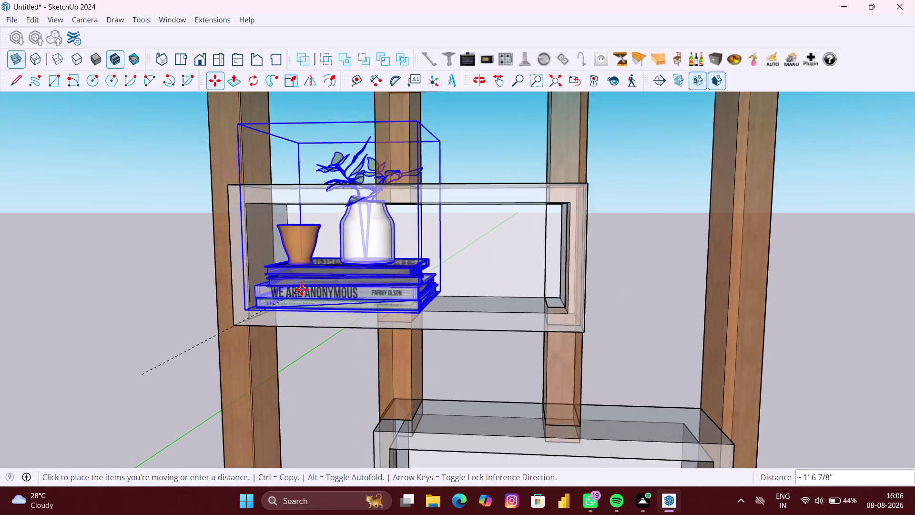
middle_drag(311, 283, 368, 295)
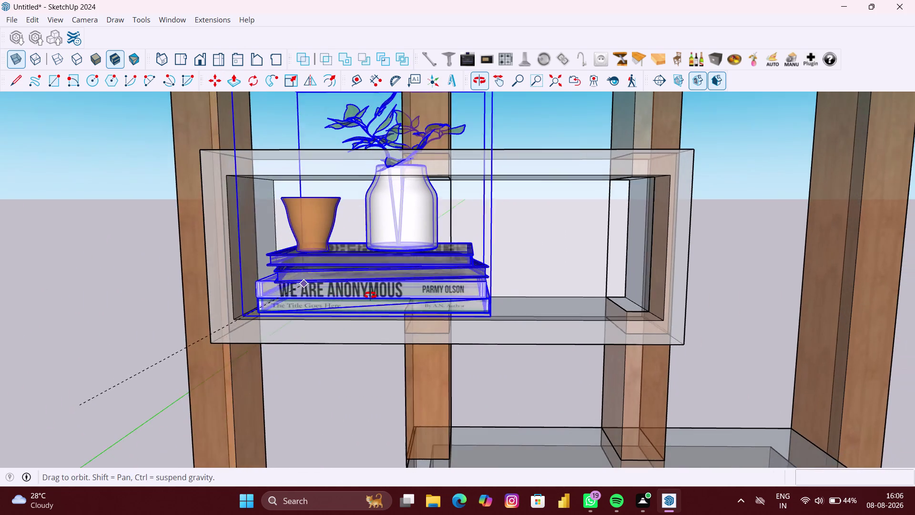
middle_drag(369, 295, 371, 296)
scroll(up, 3)
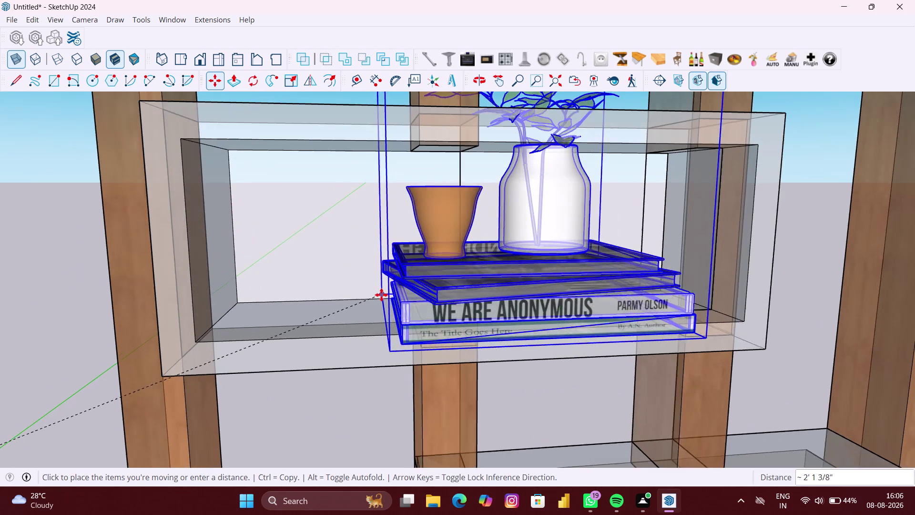
scroll(up, 3)
middle_drag(381, 295, 470, 329)
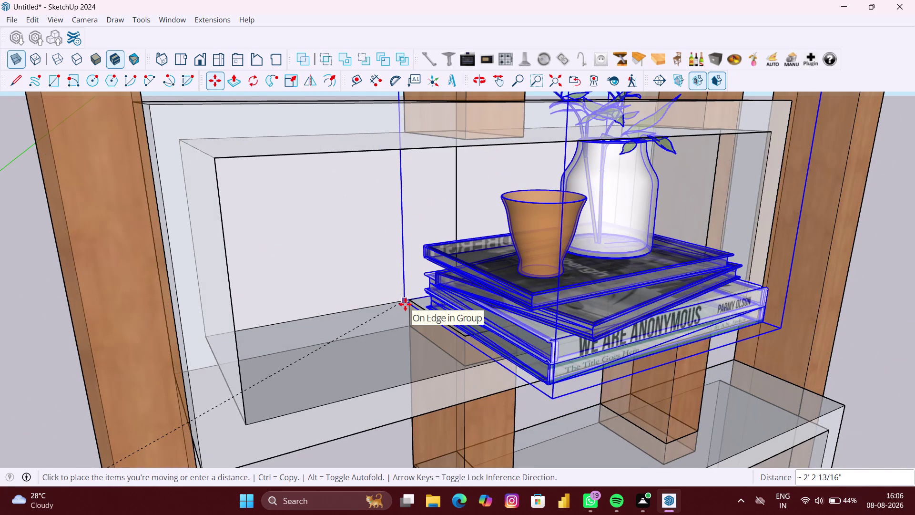
middle_drag(400, 300, 447, 307)
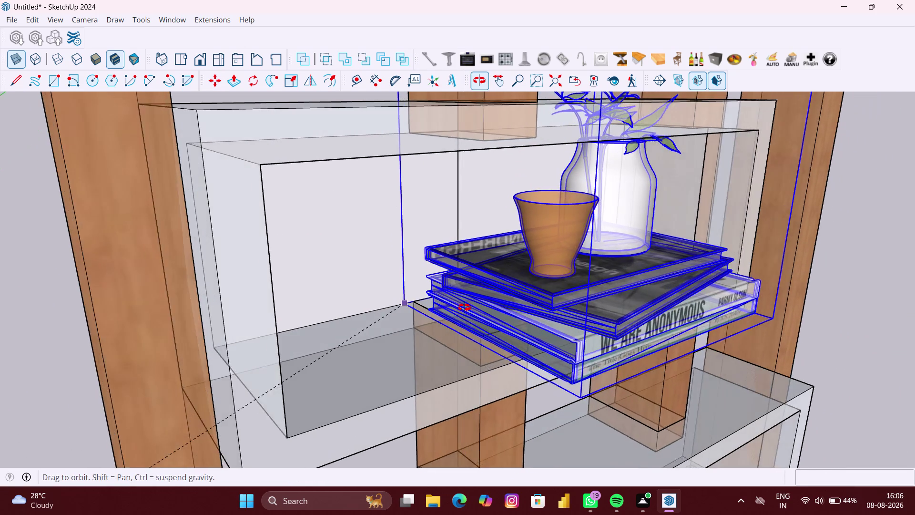
middle_drag(447, 307, 479, 307)
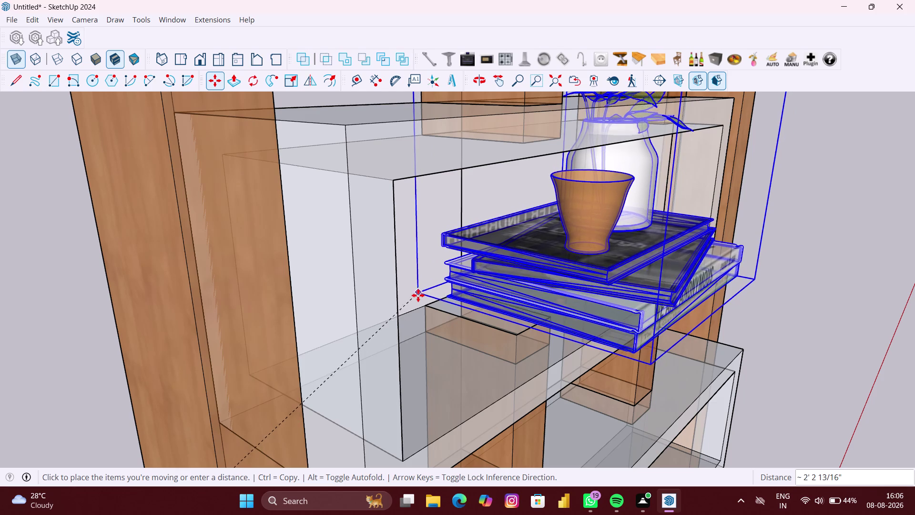
click(418, 295)
scroll(down, 3)
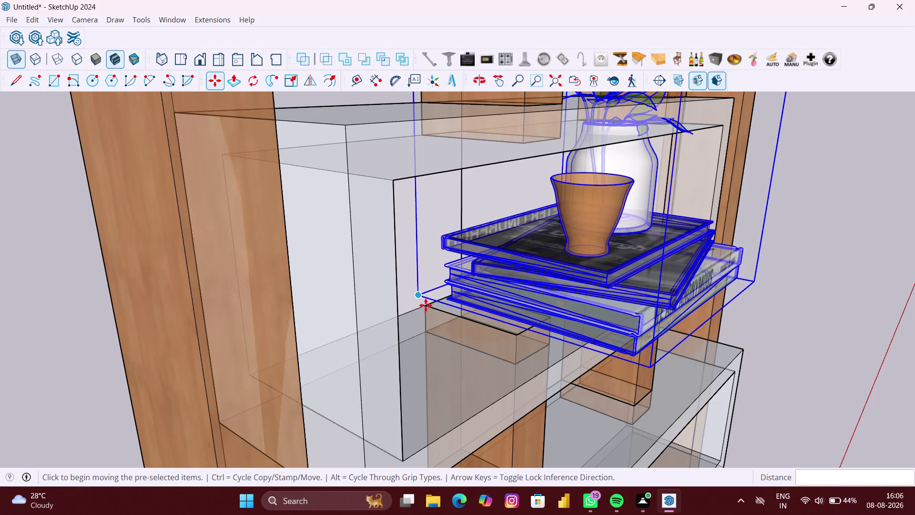
scroll(down, 3)
middle_drag(495, 322, 266, 315)
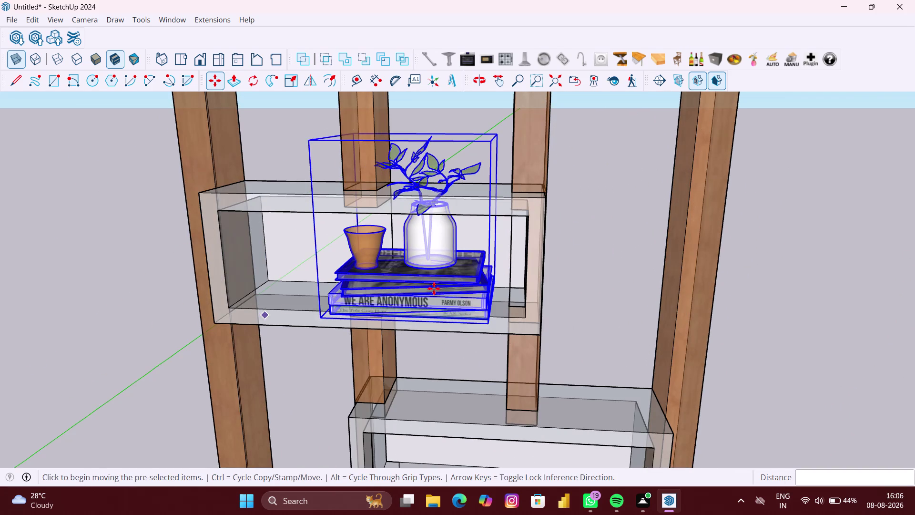
click(286, 82)
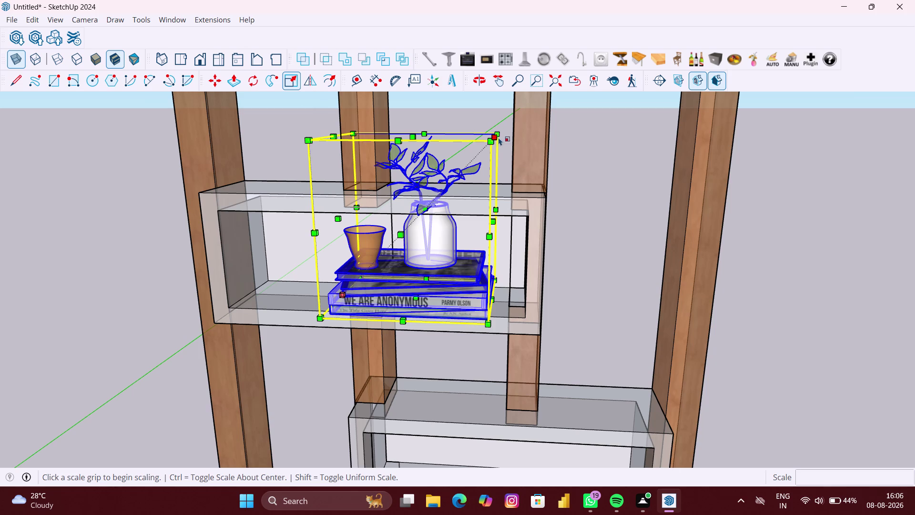
click(496, 134)
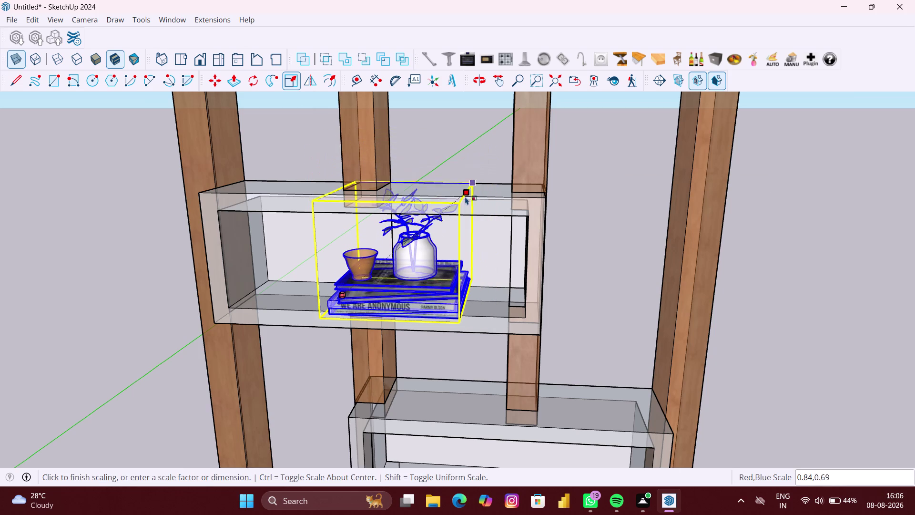
scroll(up, 3)
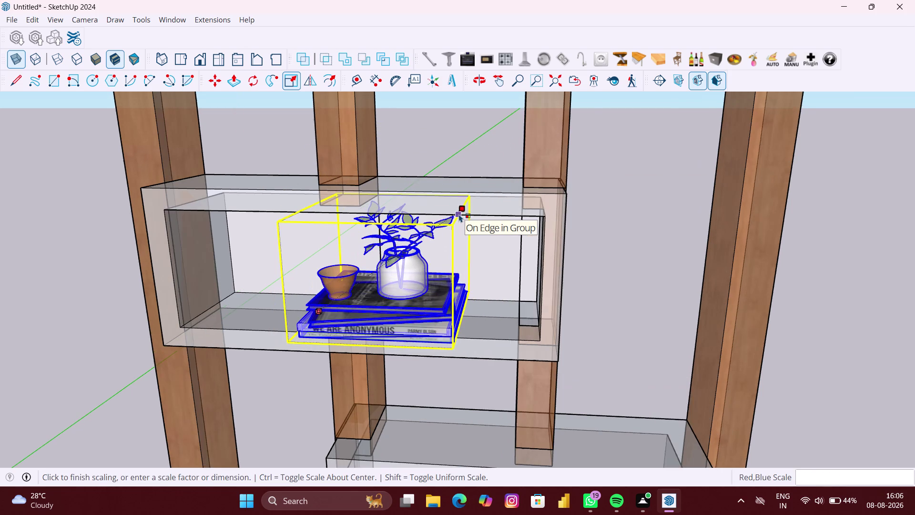
scroll(up, 3)
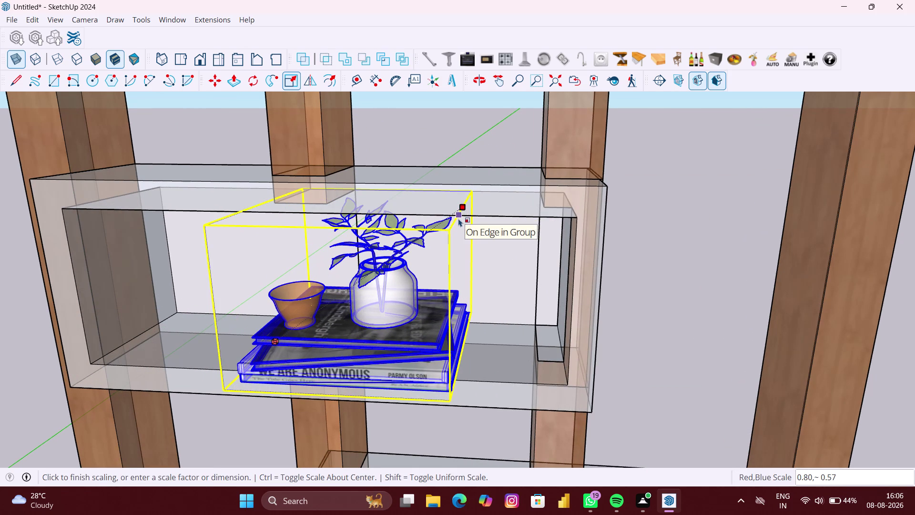
middle_drag(458, 218, 471, 167)
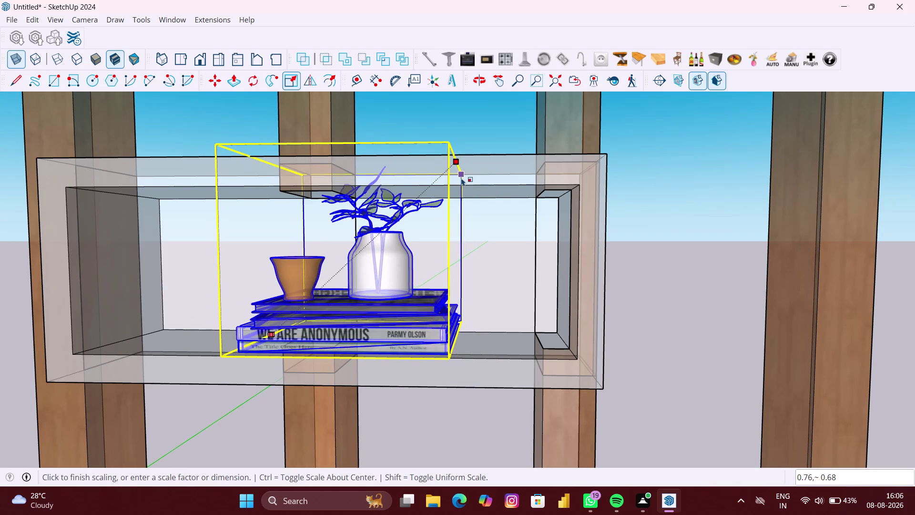
click(461, 185)
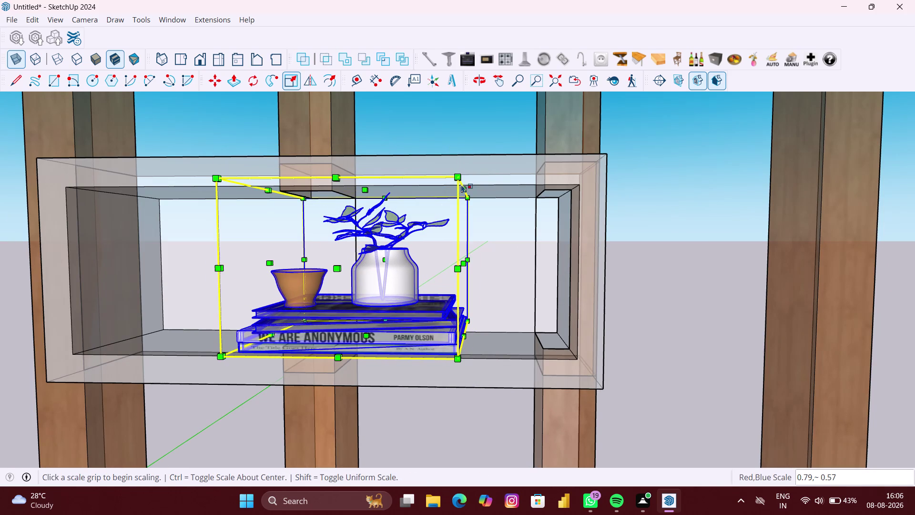
scroll(down, 3)
middle_drag(454, 250, 455, 296)
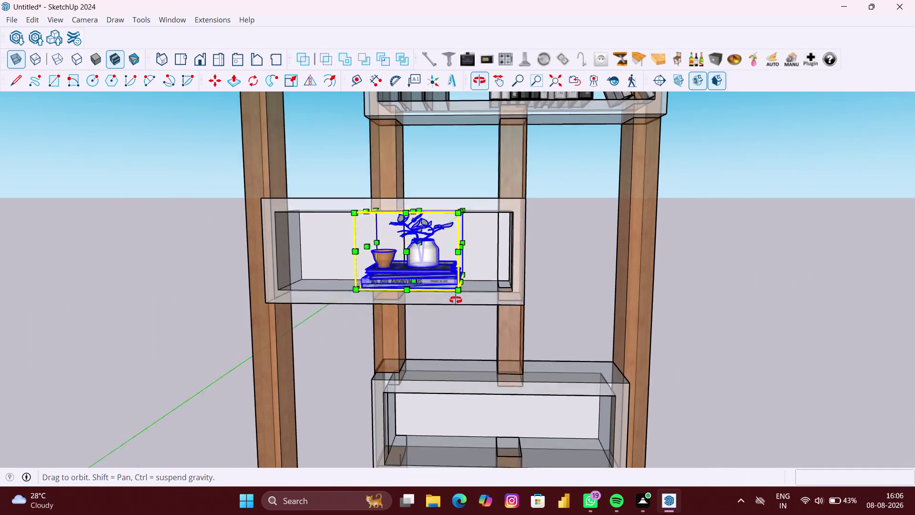
middle_drag(455, 296, 459, 324)
scroll(up, 3)
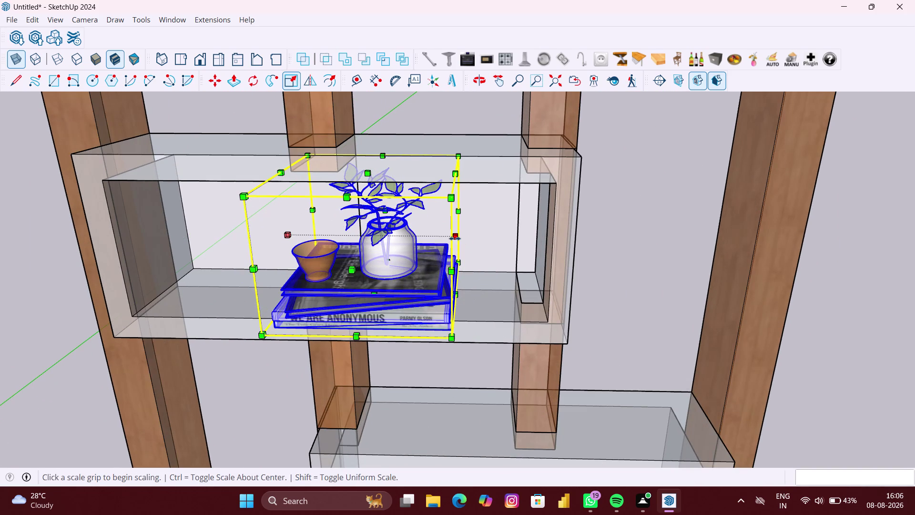
click(454, 238)
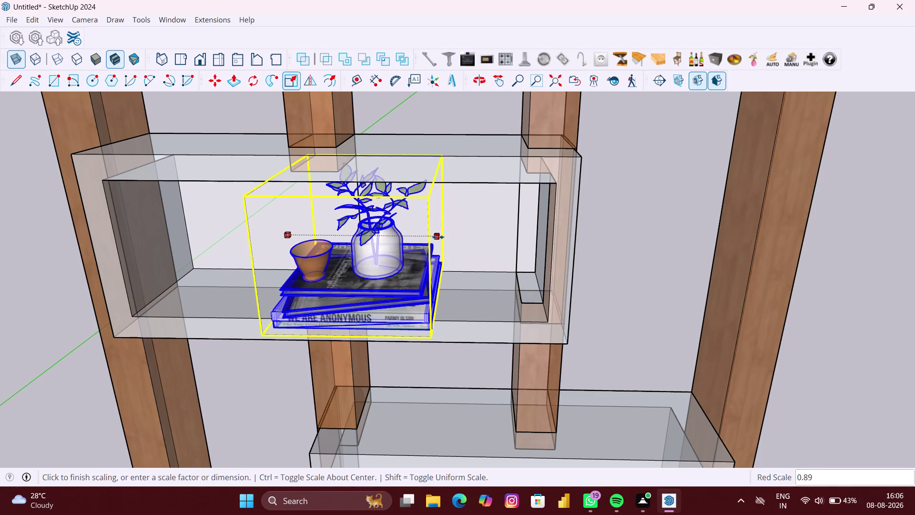
click(438, 237)
key(space)
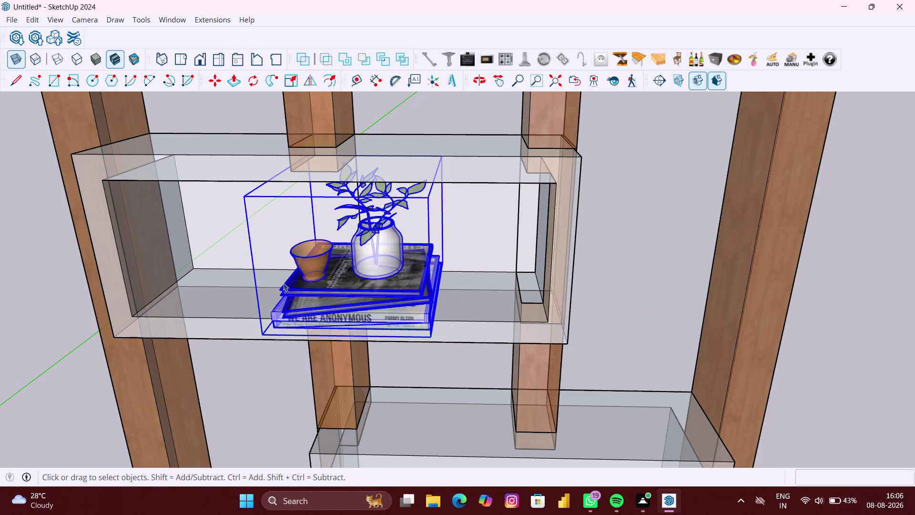
click(129, 300)
scroll(down, 3)
middle_drag(241, 319, 347, 312)
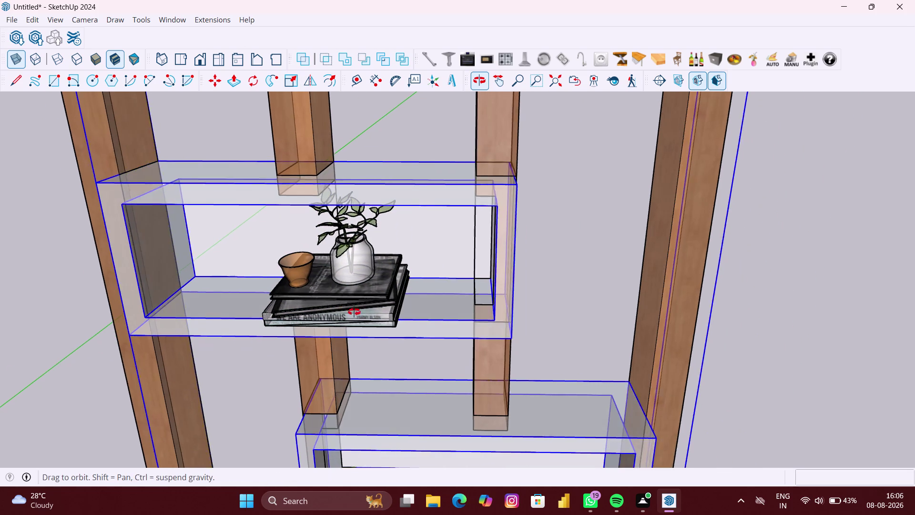
middle_drag(347, 311, 493, 308)
scroll(up, 3)
scroll(up, 3)
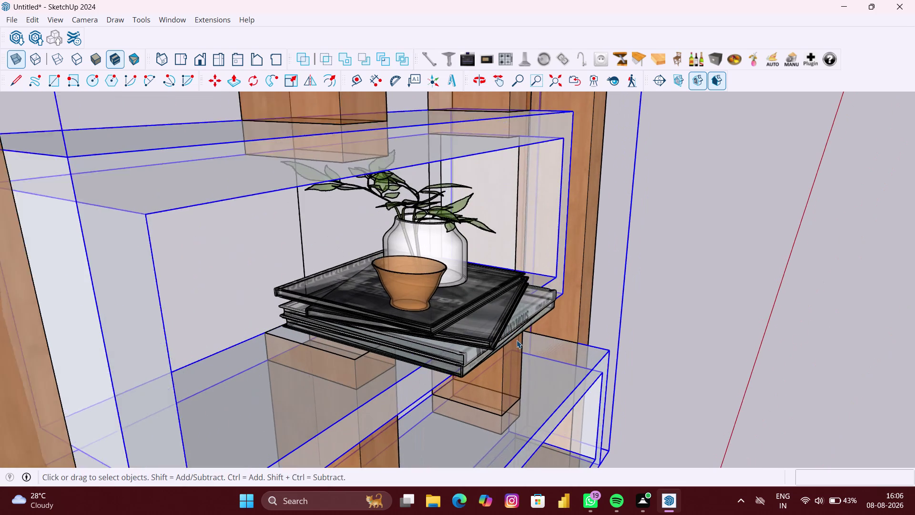
scroll(up, 3)
Scale the decor set to 0.70 along the green axis so it fits the middle box.
click(490, 341)
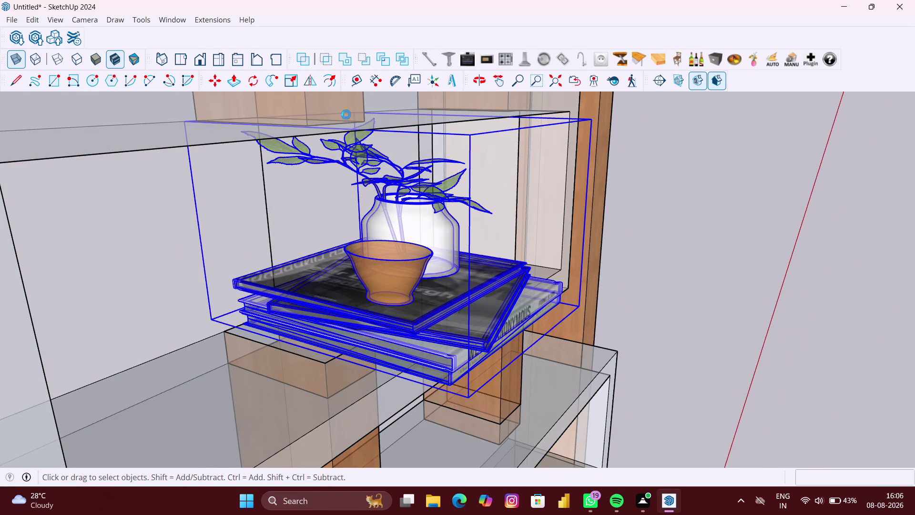
click(293, 87)
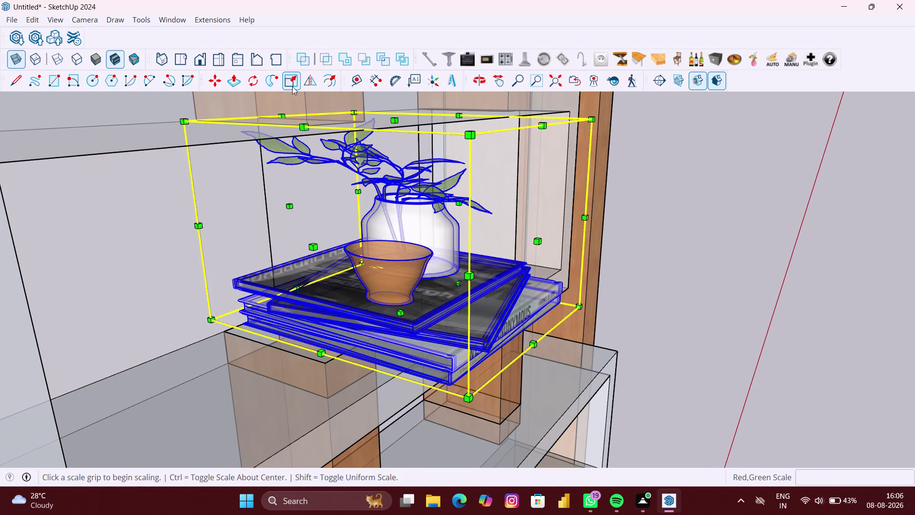
click(537, 241)
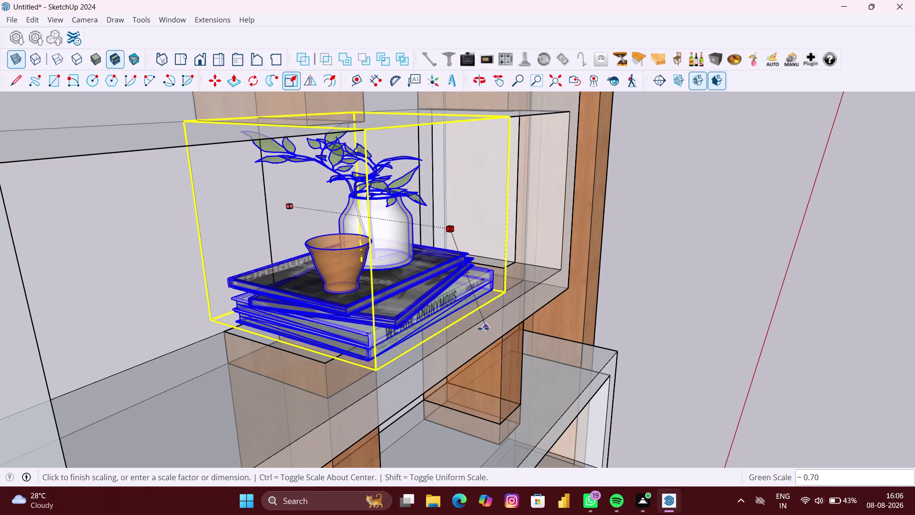
scroll(up, 3)
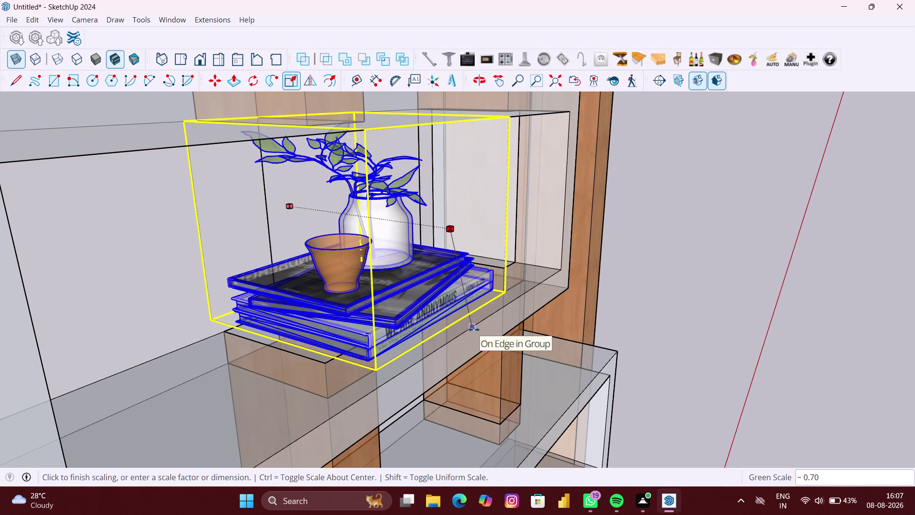
scroll(up, 3)
middle_drag(474, 330, 506, 326)
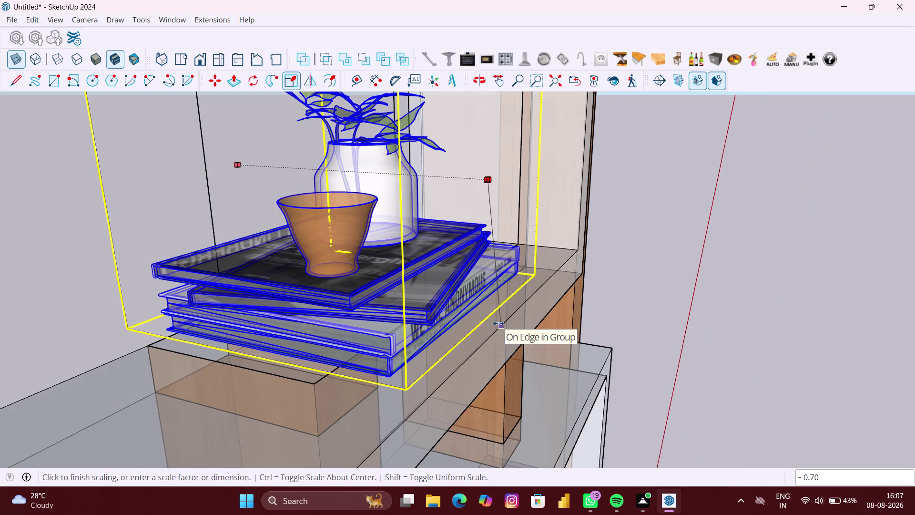
click(498, 324)
Orbit back to a front view of the shelf and clear the selection.
scroll(down, 3)
middle_drag(498, 323, 478, 323)
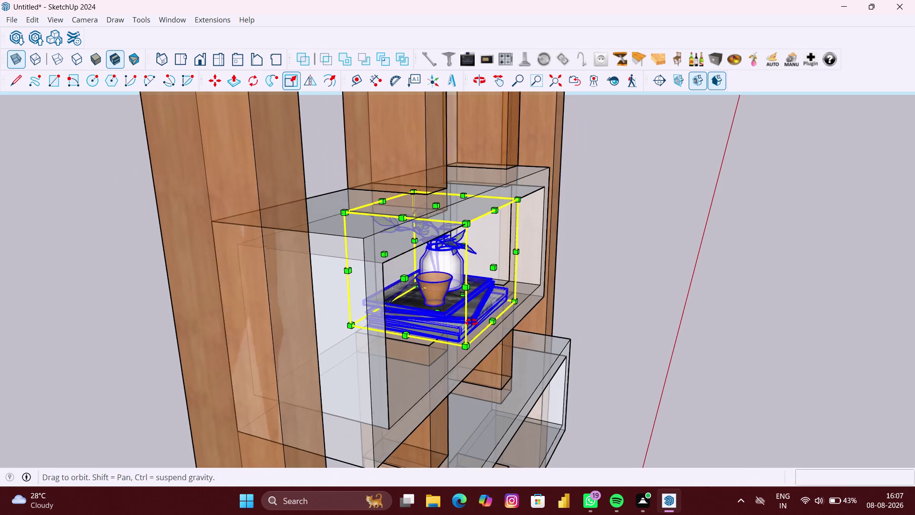
middle_drag(478, 323, 210, 311)
key(space)
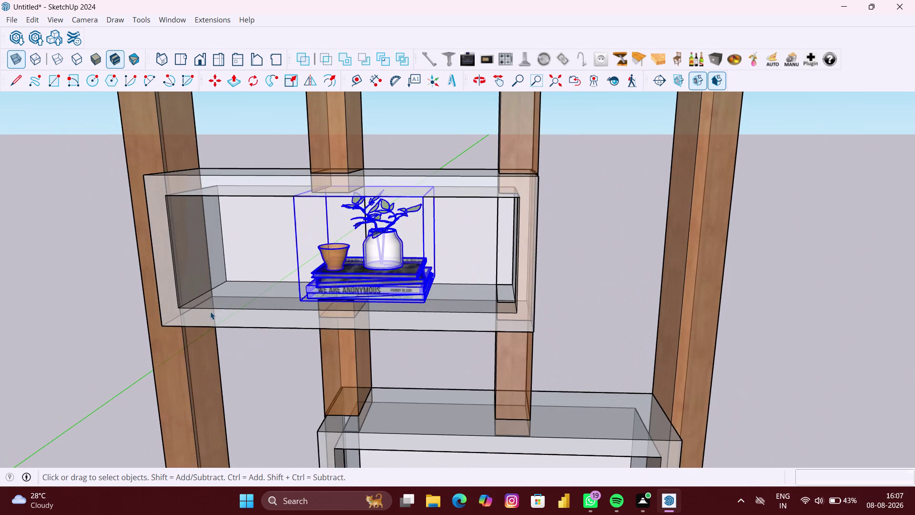
scroll(down, 3)
click(714, 311)
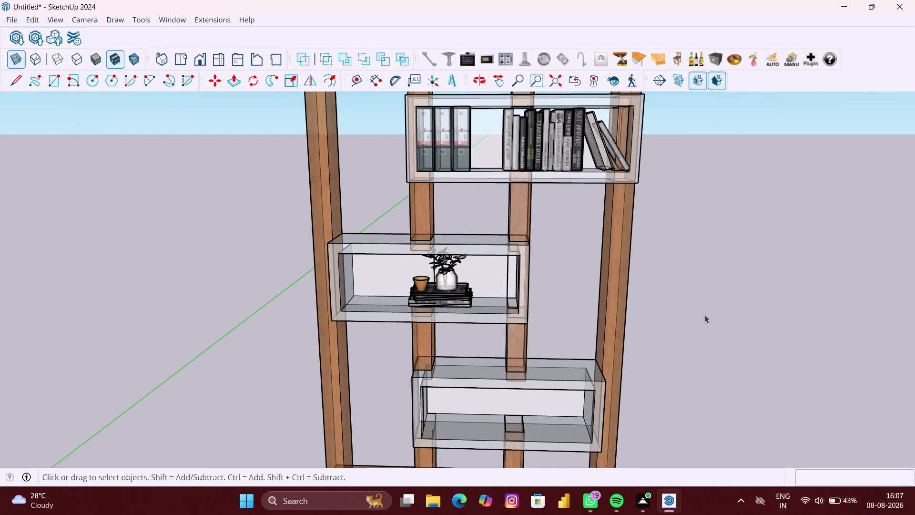
Turn off X-ray display so the shelf boxes appear solid white.
middle_drag(698, 321, 689, 250)
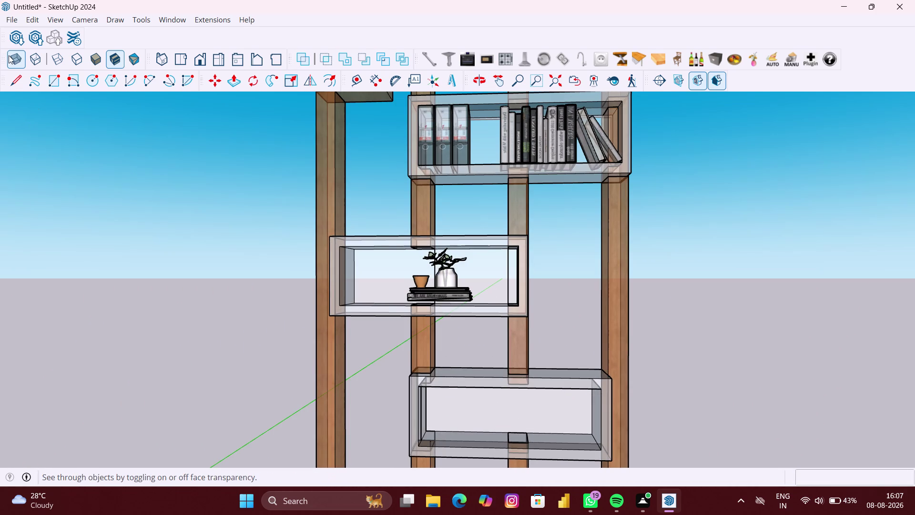
click(14, 56)
scroll(down, 3)
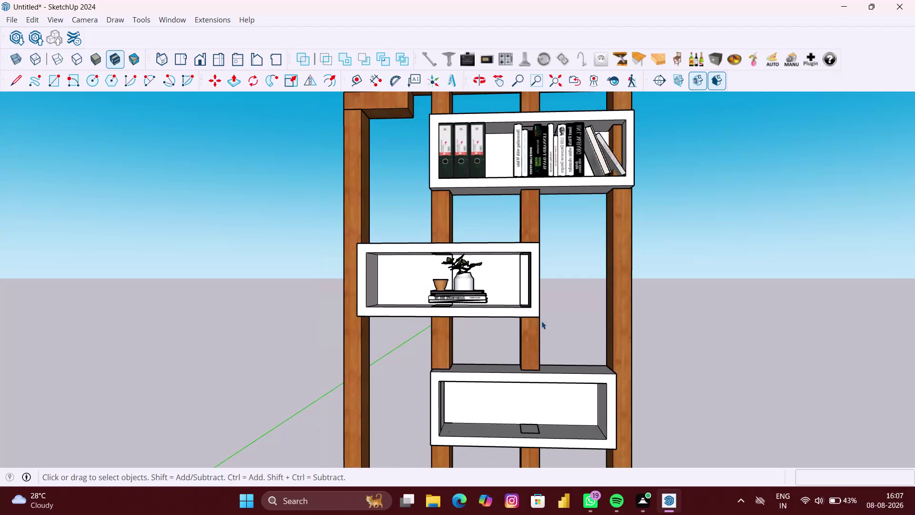
scroll(down, 3)
scroll(up, 3)
scroll(up, 3)
scroll(up, 3)
scroll(up, 3)
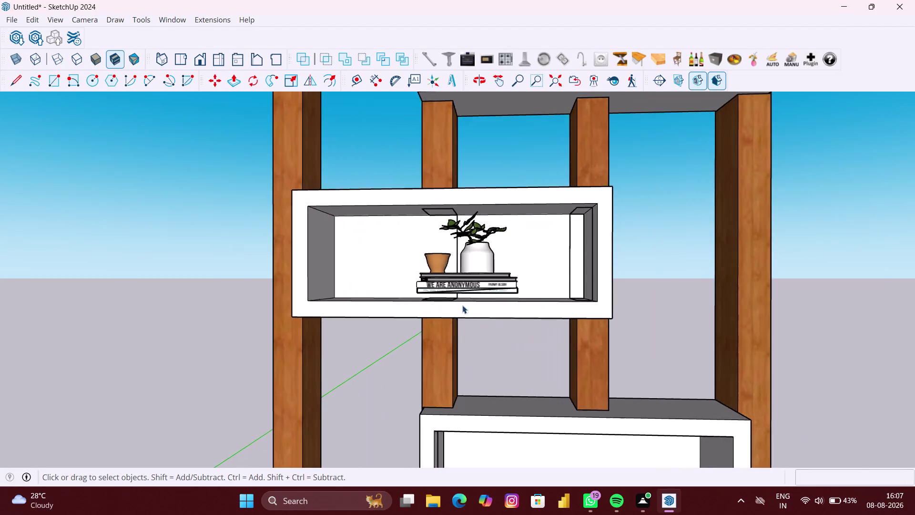
scroll(up, 3)
Select the decor set in the middle box and start moving it from its corner.
middle_drag(541, 267, 427, 276)
scroll(up, 3)
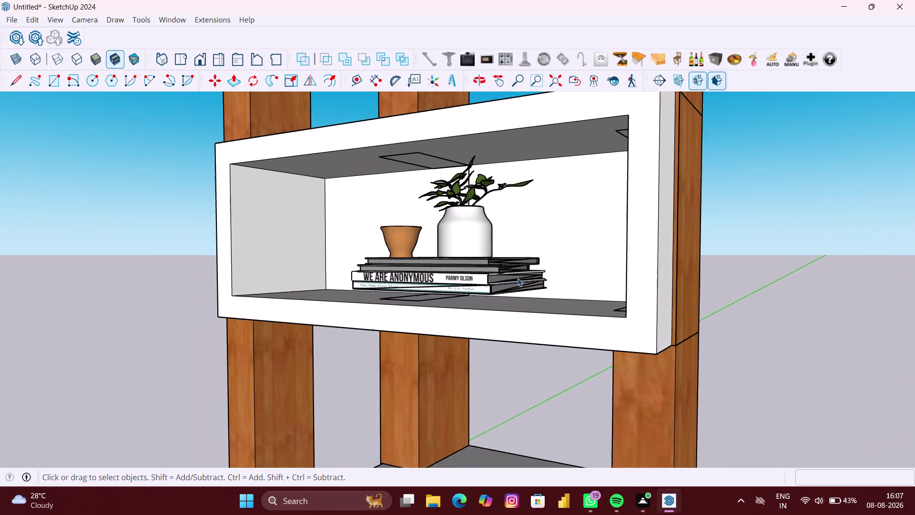
click(537, 284)
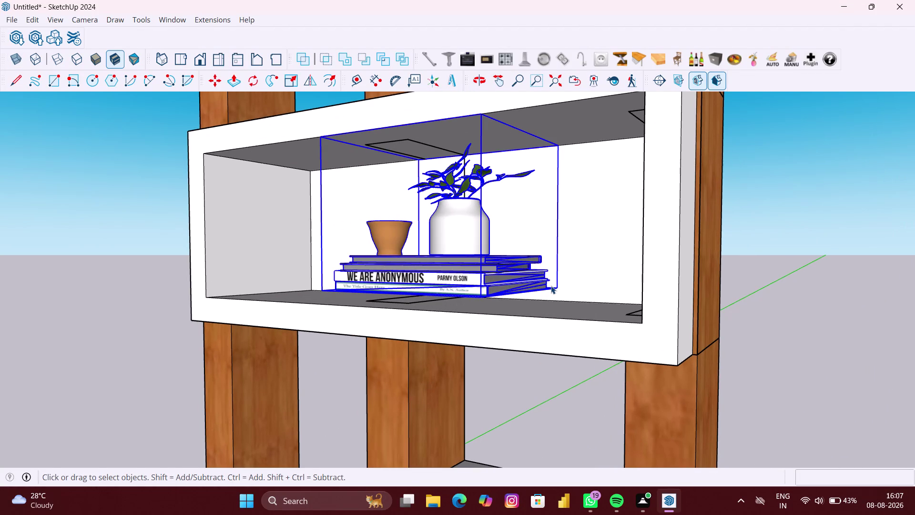
key(m)
click(560, 289)
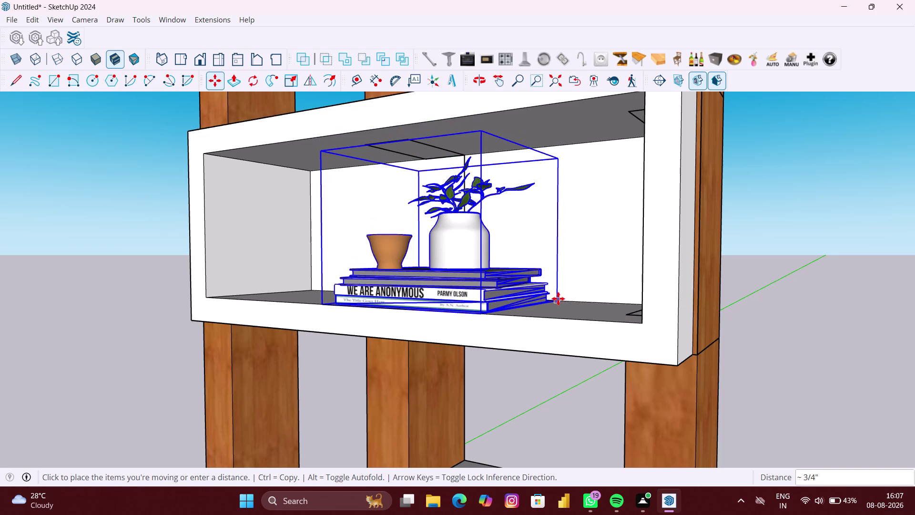
Place the decor set about 3/4 inch over on the middle shelf box floor.
scroll(up, 3)
click(559, 300)
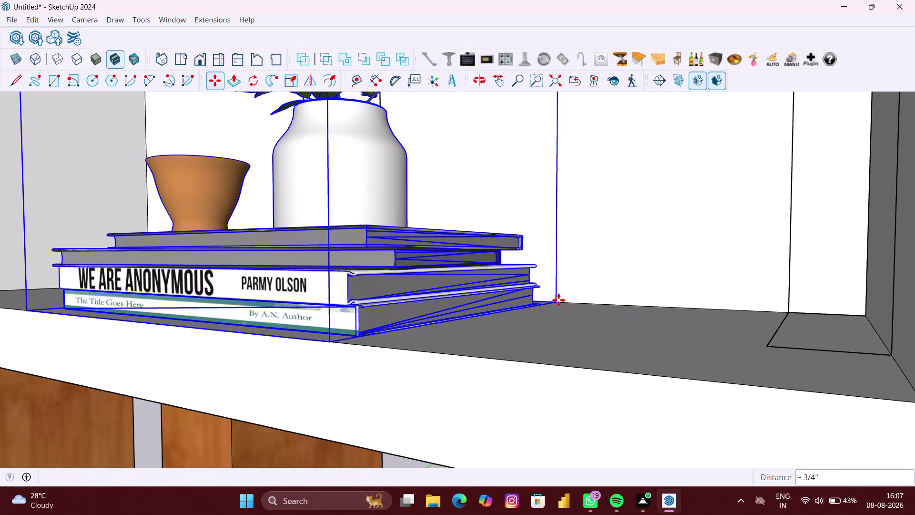
scroll(down, 3)
middle_drag(514, 309, 624, 305)
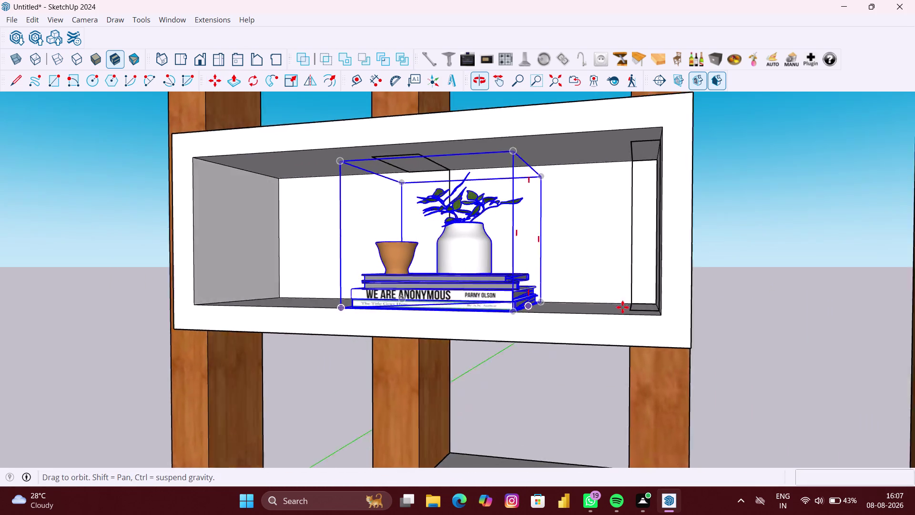
scroll(down, 3)
Bring the empty lower shelf box into view and open 3D Warehouse.
middle_drag(560, 324, 553, 211)
middle_drag(537, 275, 528, 242)
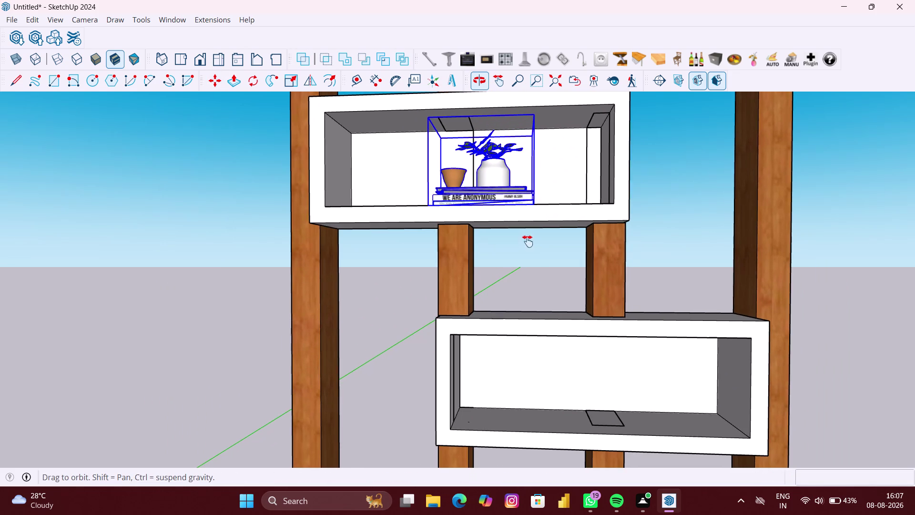
middle_drag(528, 242, 524, 211)
middle_drag(601, 356, 595, 330)
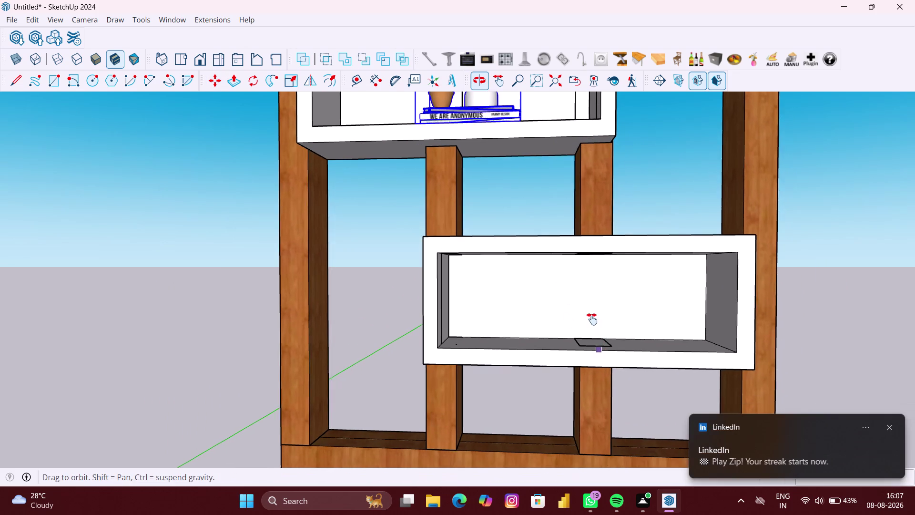
middle_drag(594, 330, 584, 304)
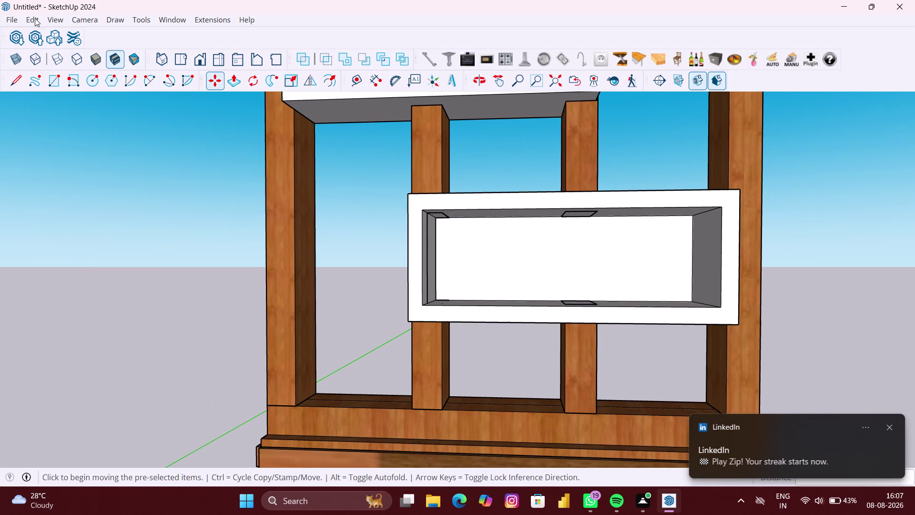
click(11, 39)
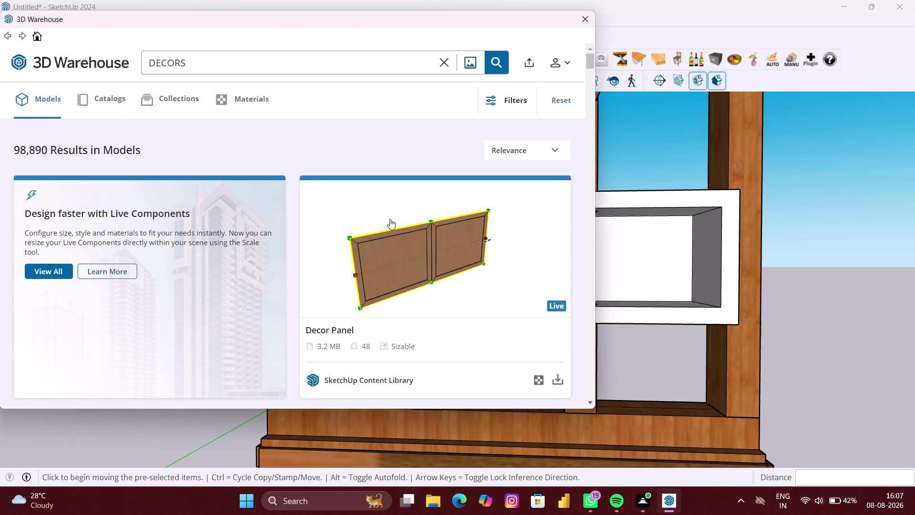
Find the 'decorate' bicycle model in the DECORS results and download it.
scroll(down, 3)
scroll(down, 3)
scroll(down, 3)
scroll(down, 3)
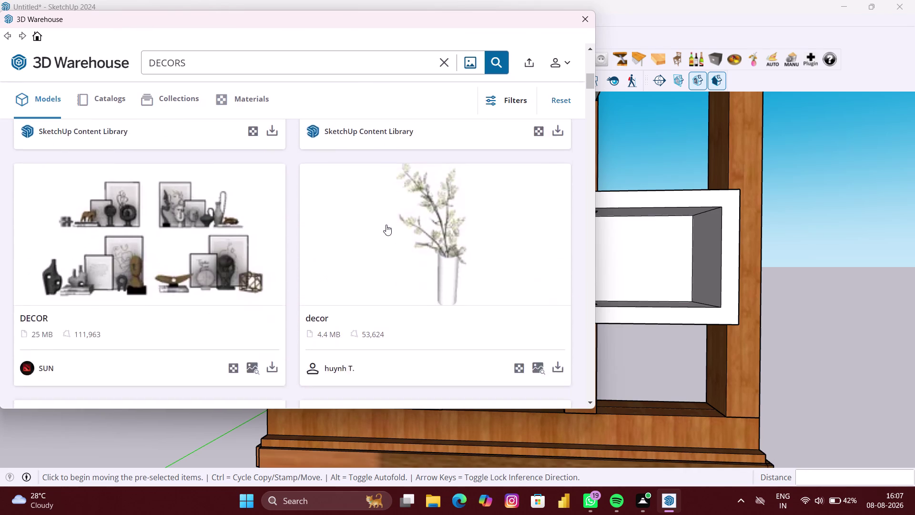
scroll(down, 3)
scroll(down, 3)
scroll(down, 3)
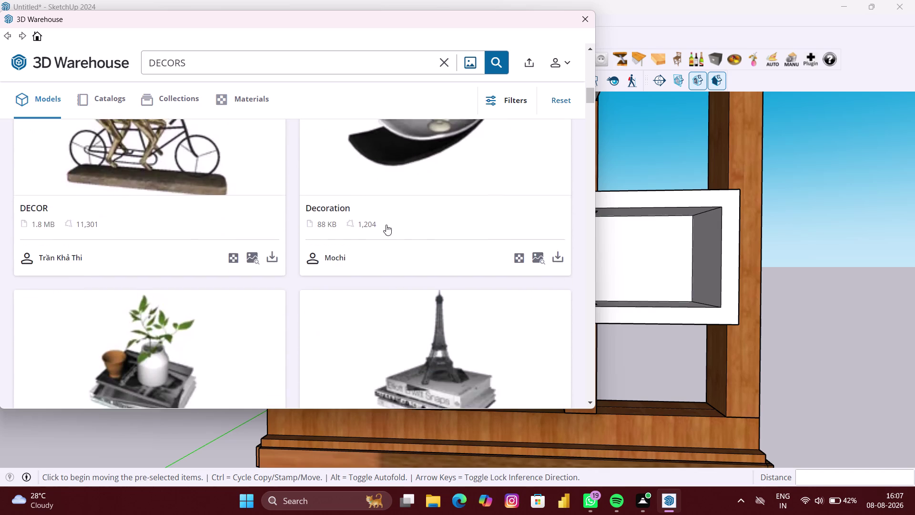
scroll(down, 3)
scroll(down, 3)
scroll(down, 3)
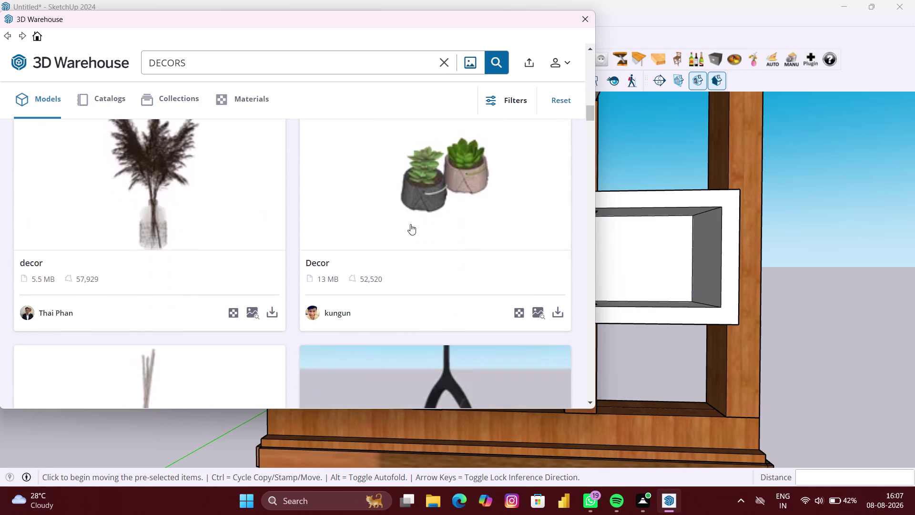
scroll(down, 3)
scroll(down, 3)
scroll(down, 3)
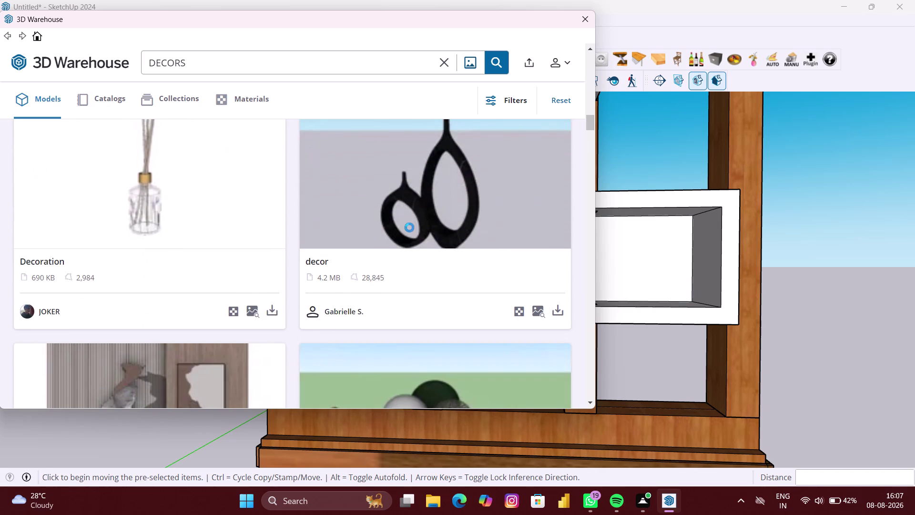
scroll(down, 3)
scroll(down, 3)
scroll(down, 3)
scroll(down, 3)
scroll(up, 3)
scroll(down, 3)
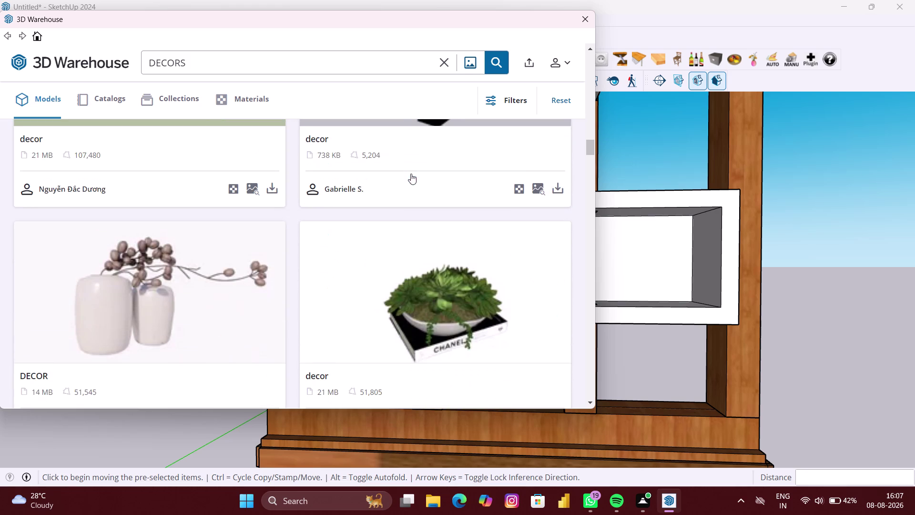
scroll(down, 3)
scroll(down, 3)
scroll(down, 3)
scroll(down, 3)
scroll(down, 3)
scroll(down, 3)
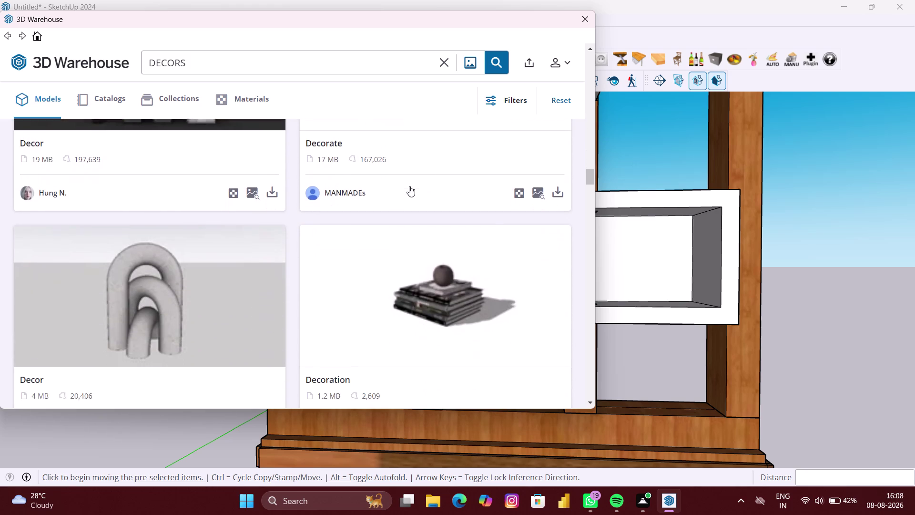
scroll(down, 3)
scroll(down, 3)
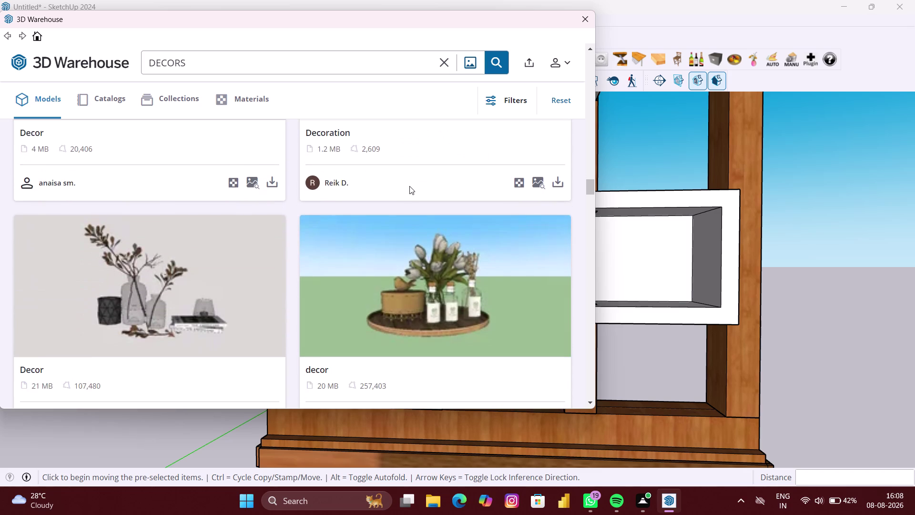
scroll(down, 3)
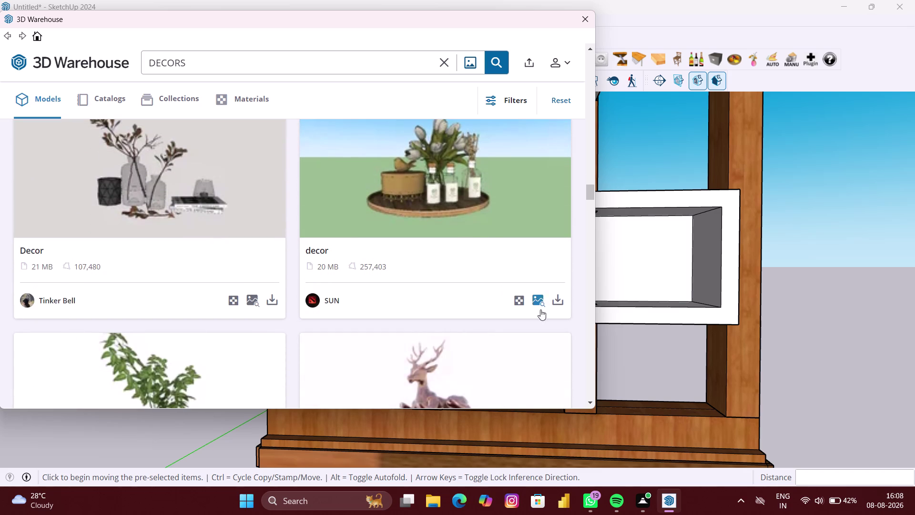
scroll(down, 3)
scroll(down, 3)
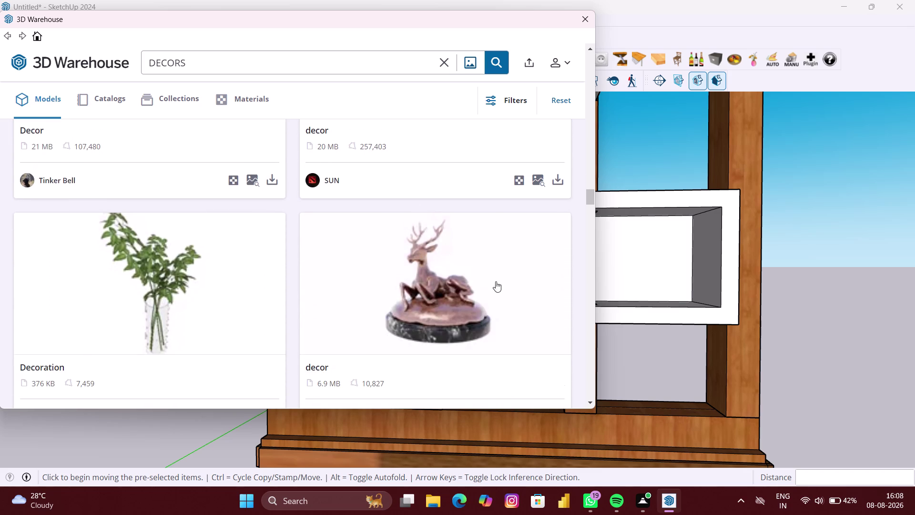
scroll(down, 3)
scroll(down, 3)
scroll(down, 3)
scroll(down, 3)
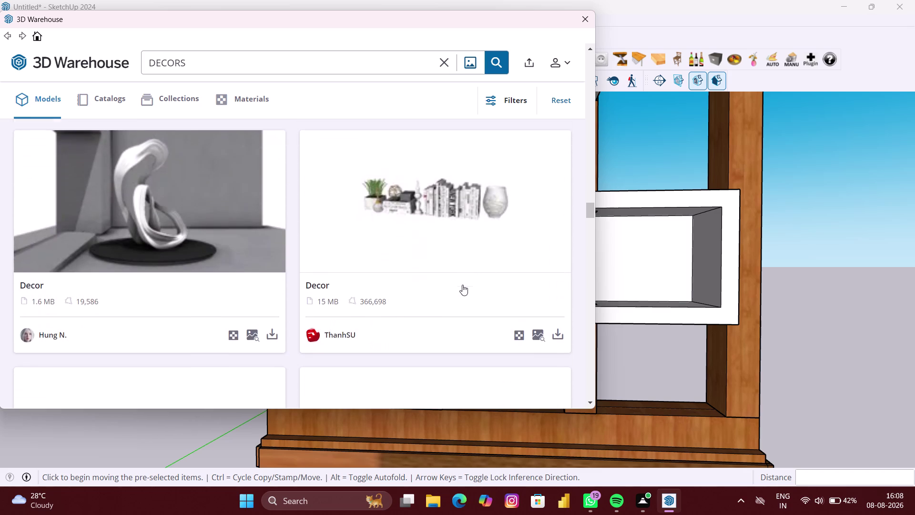
scroll(down, 3)
scroll(down, 3)
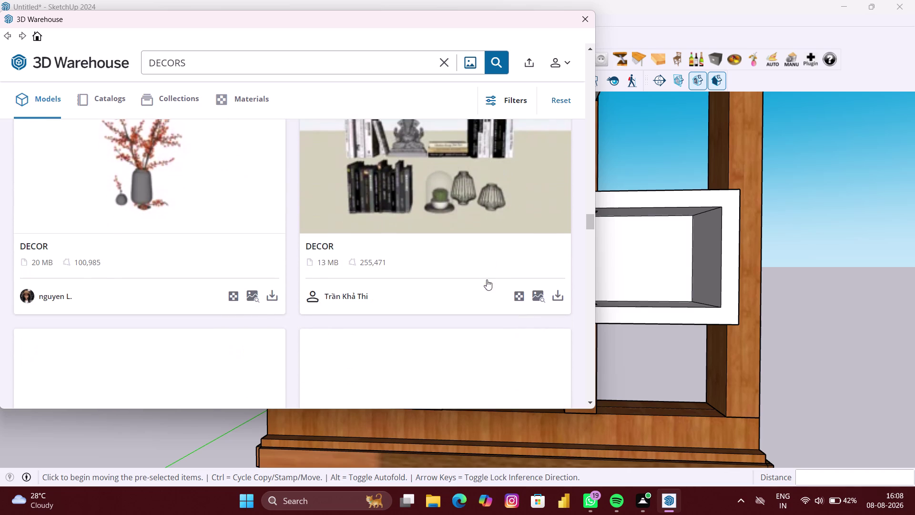
scroll(down, 3)
scroll(down, 3)
scroll(down, 3)
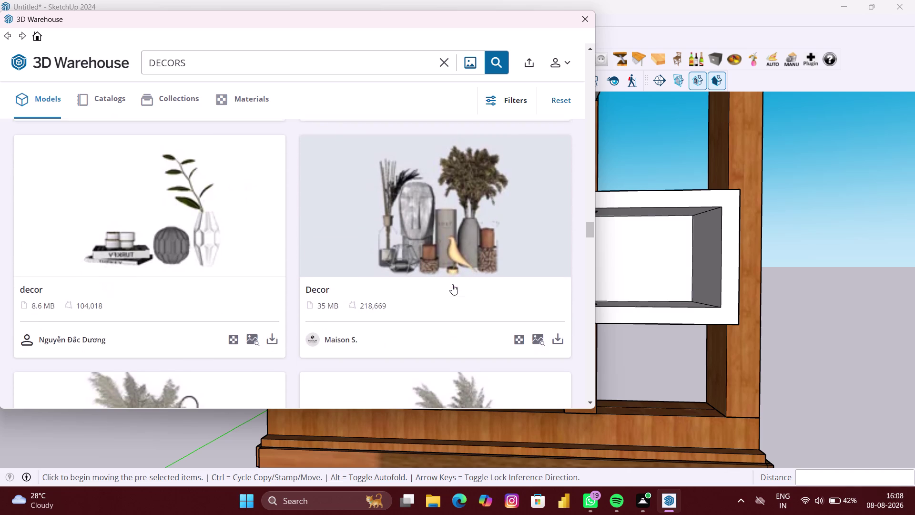
scroll(down, 3)
scroll(down, 3)
scroll(down, 3)
scroll(down, 3)
scroll(down, 3)
scroll(down, 3)
scroll(down, 3)
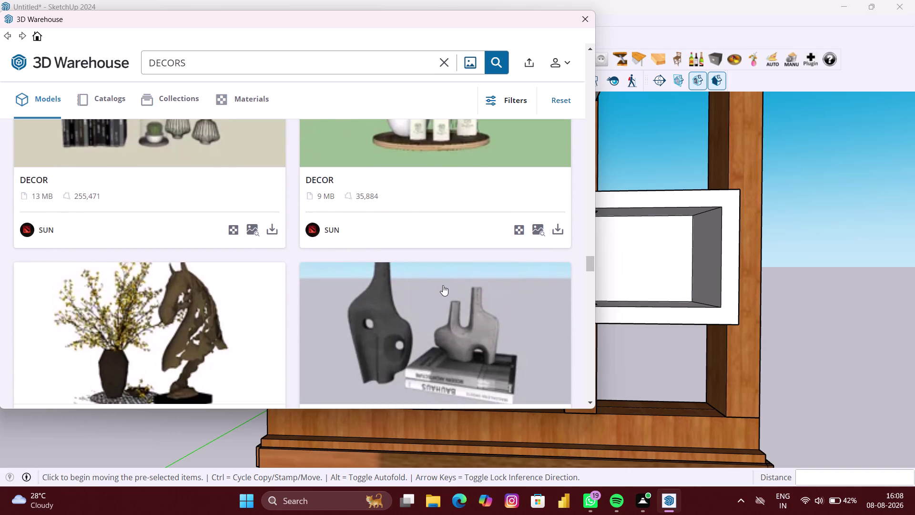
scroll(down, 3)
scroll(down, 3)
scroll(down, 3)
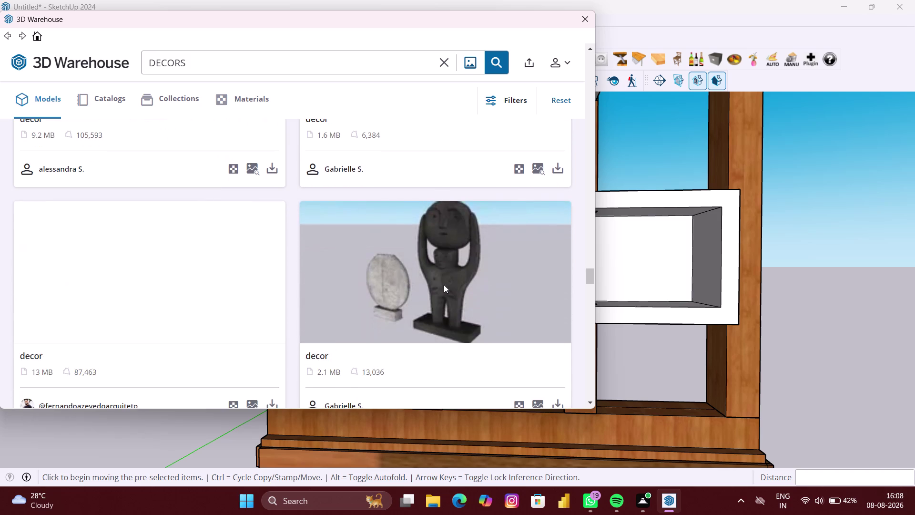
scroll(down, 3)
scroll(down, 3)
scroll(down, 3)
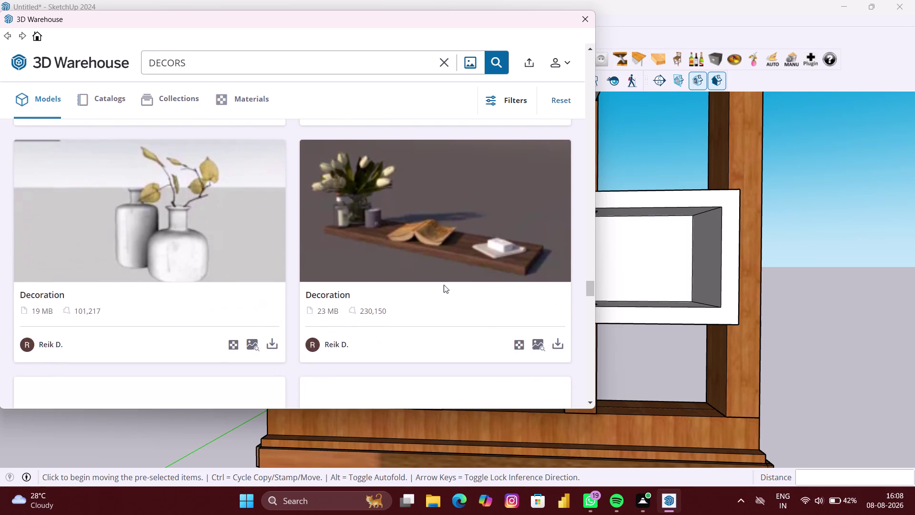
scroll(down, 3)
scroll(down, 3)
scroll(down, 3)
scroll(down, 3)
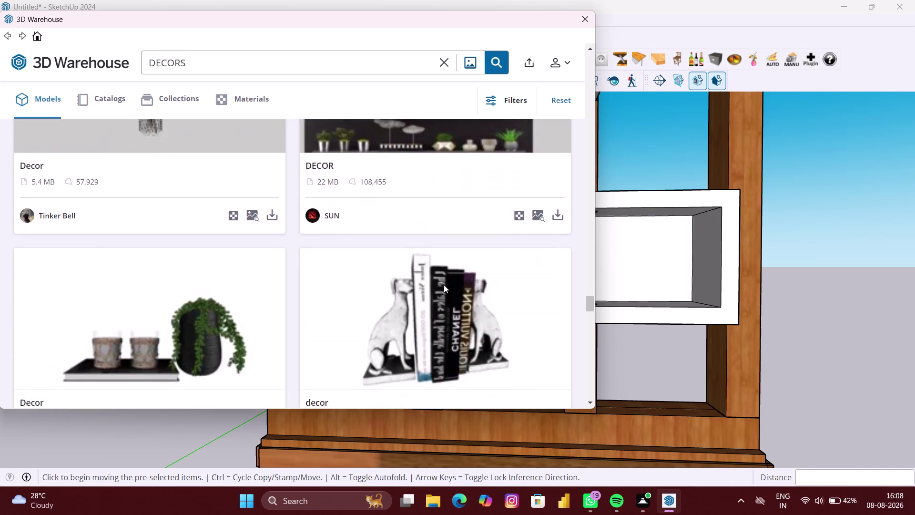
scroll(down, 3)
scroll(down, 3)
scroll(down, 3)
scroll(down, 3)
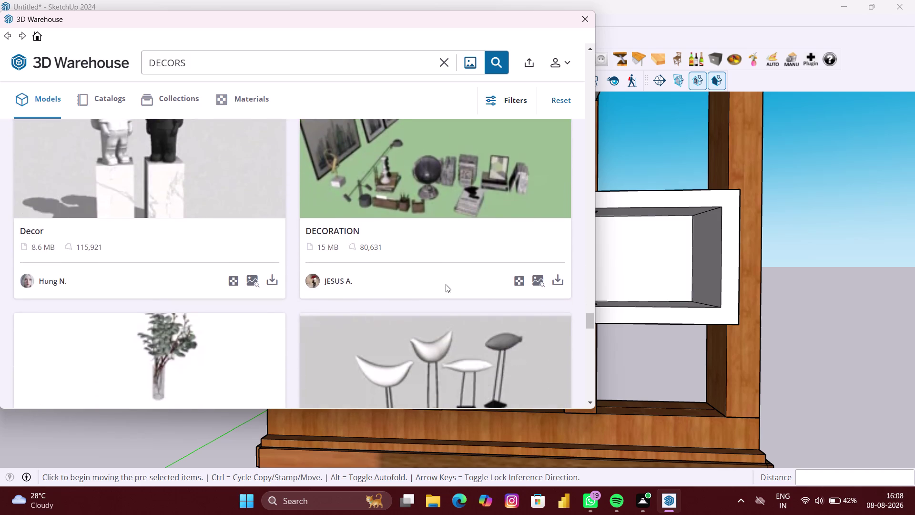
scroll(down, 3)
scroll(down, 3)
scroll(down, 3)
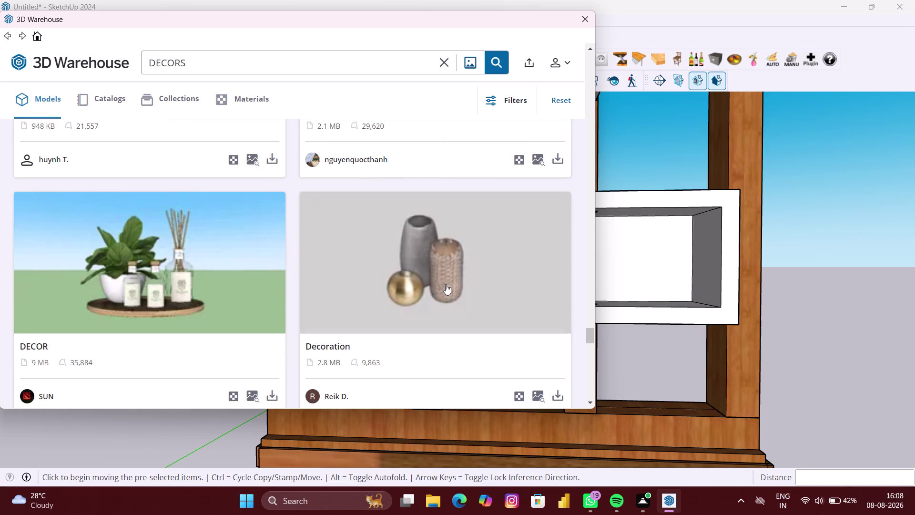
scroll(down, 3)
scroll(down, 3)
scroll(down, 3)
scroll(down, 3)
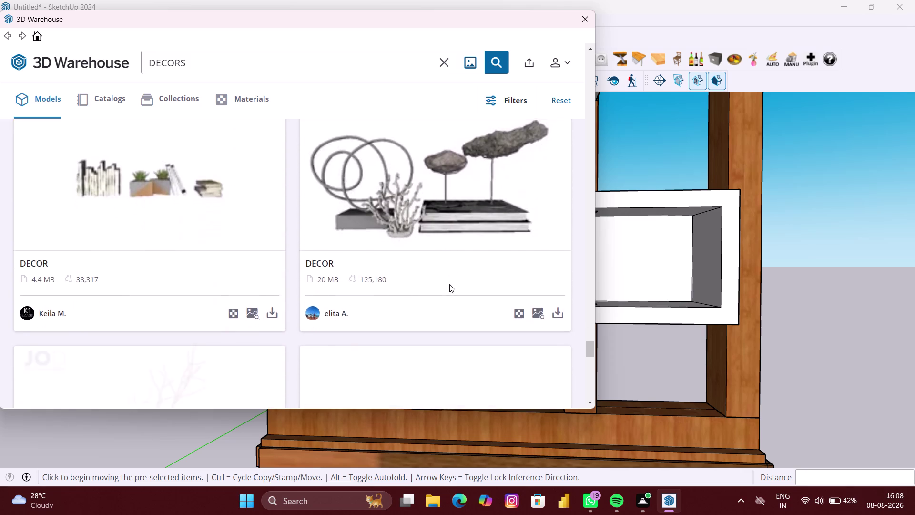
scroll(down, 3)
scroll(down, 3)
scroll(down, 3)
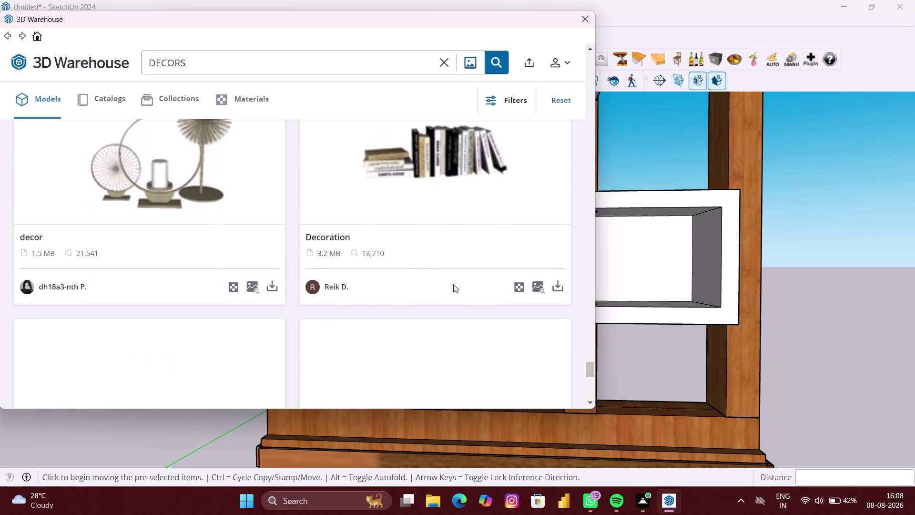
scroll(down, 3)
scroll(down, 3)
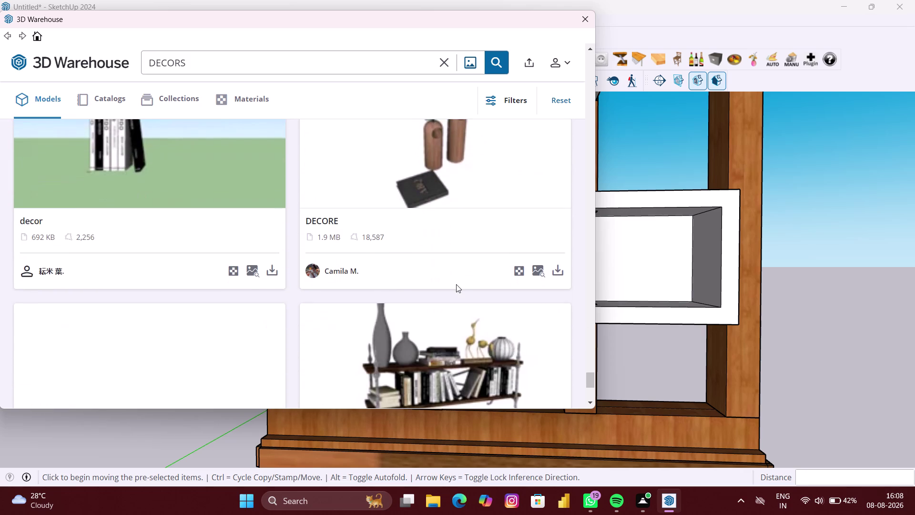
scroll(down, 3)
scroll(down, 3)
scroll(down, 3)
scroll(up, 3)
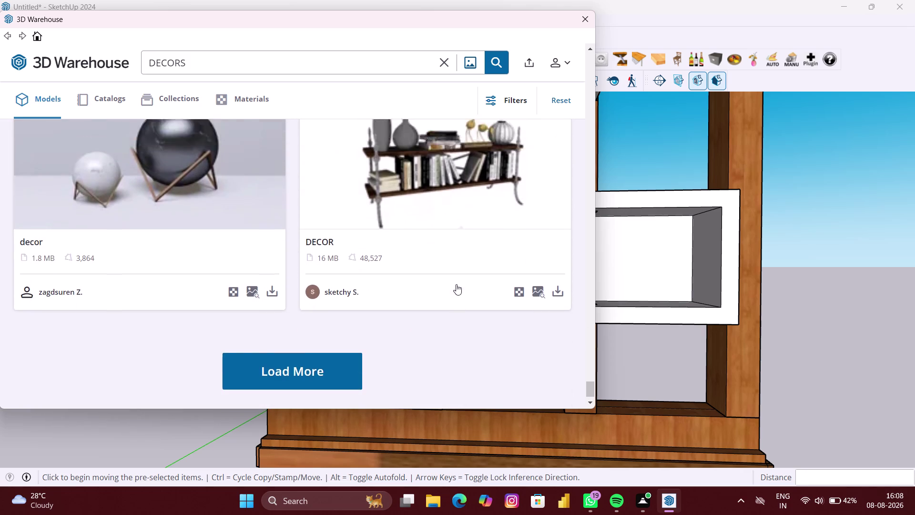
scroll(up, 3)
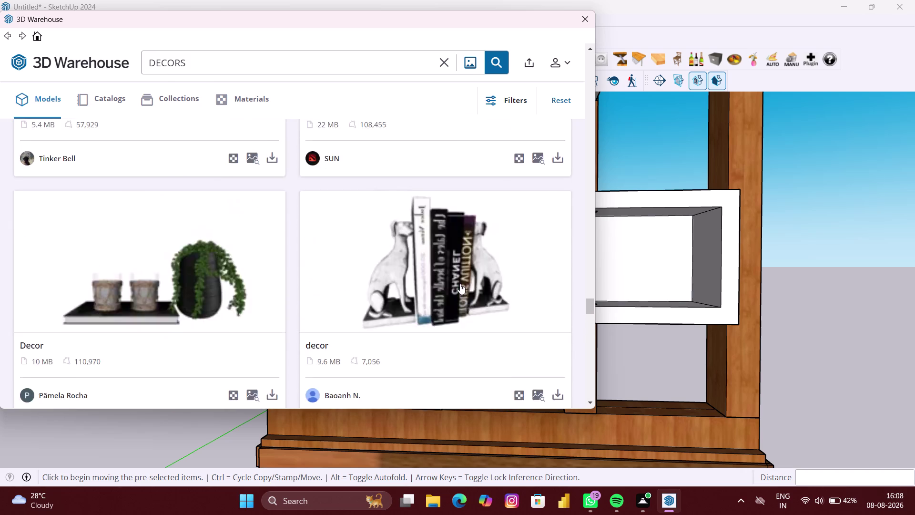
scroll(up, 3)
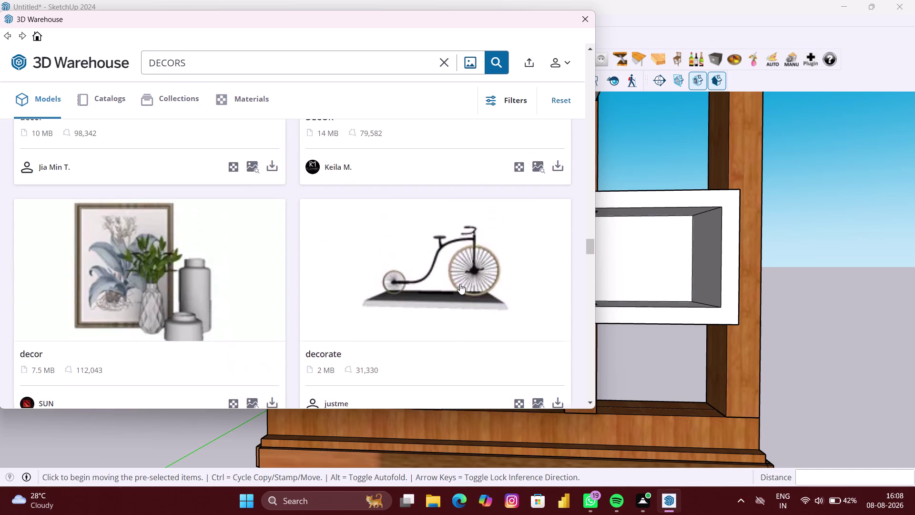
scroll(up, 3)
scroll(up, 3)
scroll(down, 3)
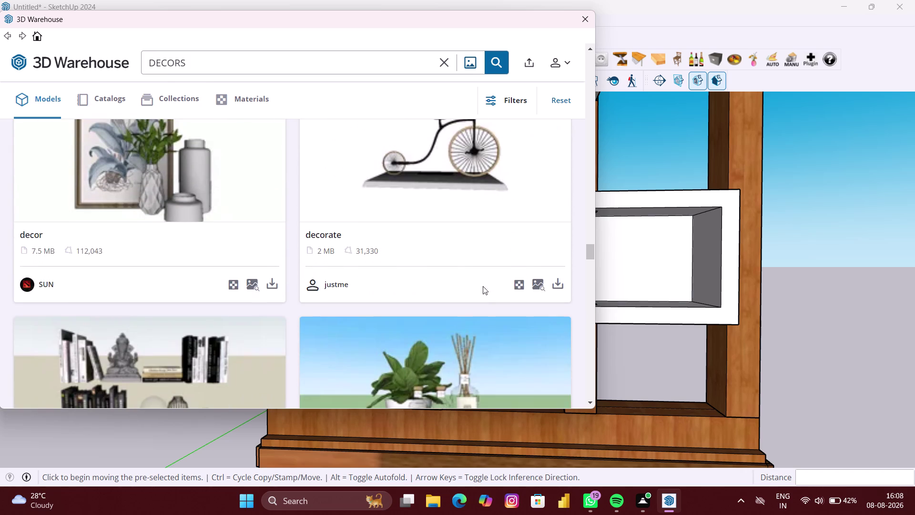
click(555, 283)
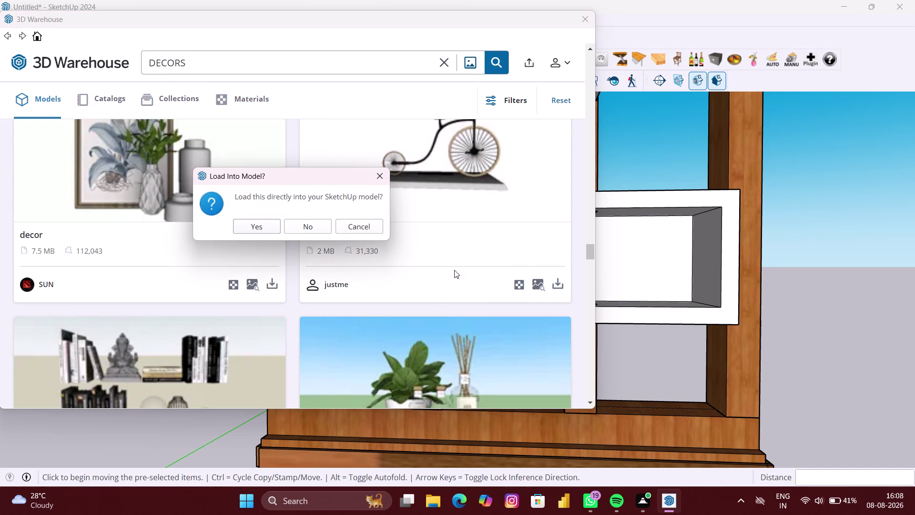
Load the bicycle directly into the model, accept the version warning, and drop it in the lower box.
click(254, 226)
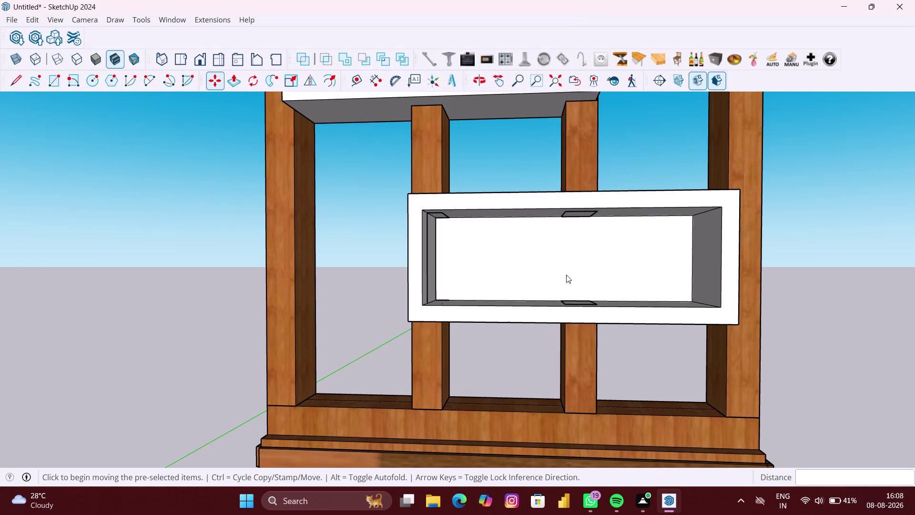
click(581, 278)
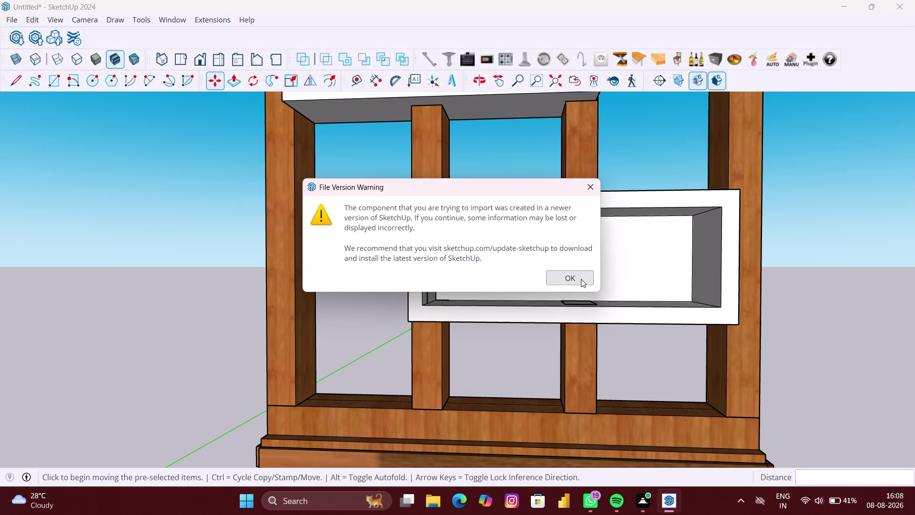
scroll(down, 3)
scroll(down, 3)
scroll(down, 3)
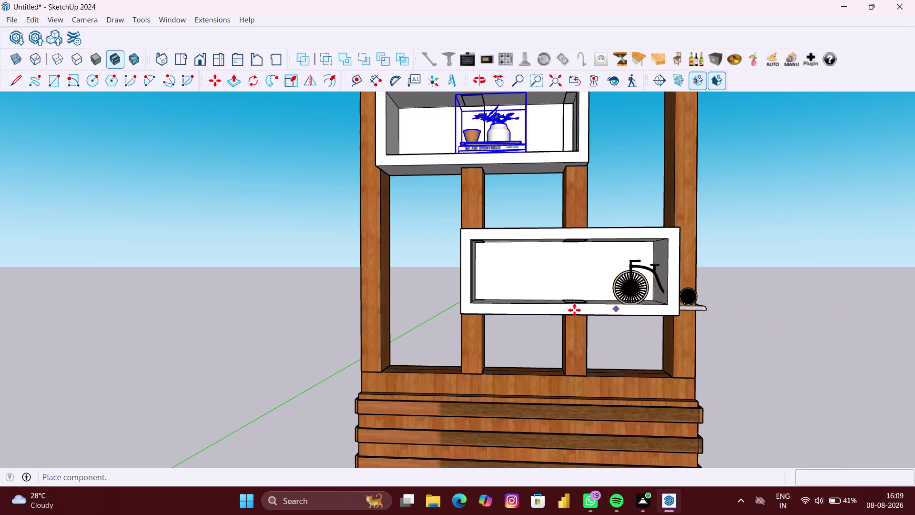
click(470, 302)
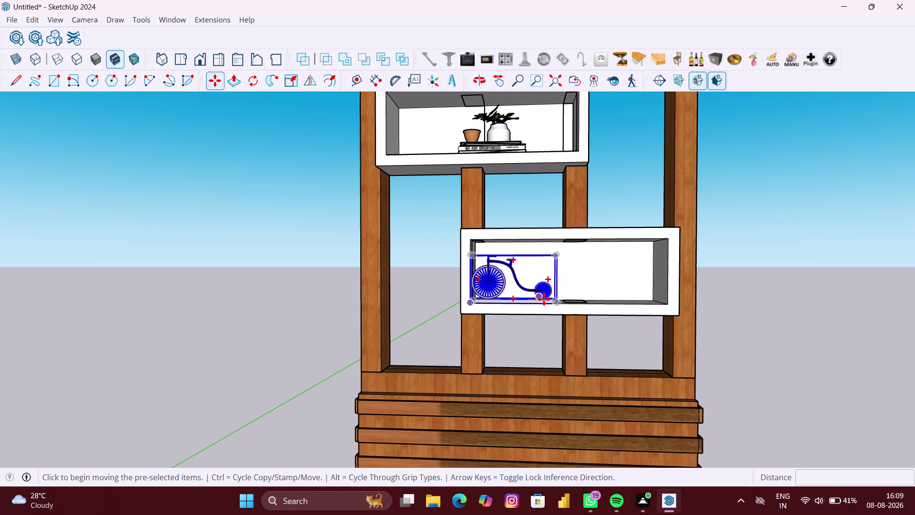
Move the bicycle by its corner toward the middle of the lower shelf box.
middle_drag(543, 298, 422, 346)
scroll(up, 3)
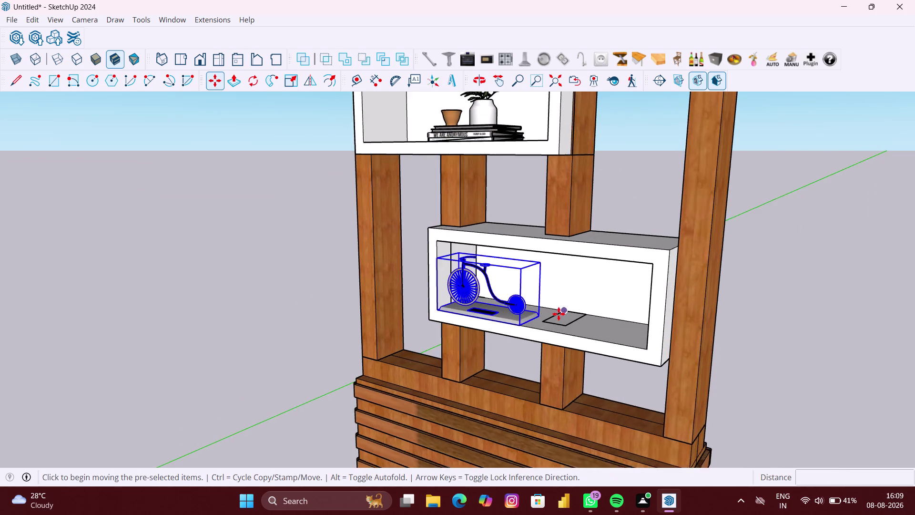
scroll(up, 3)
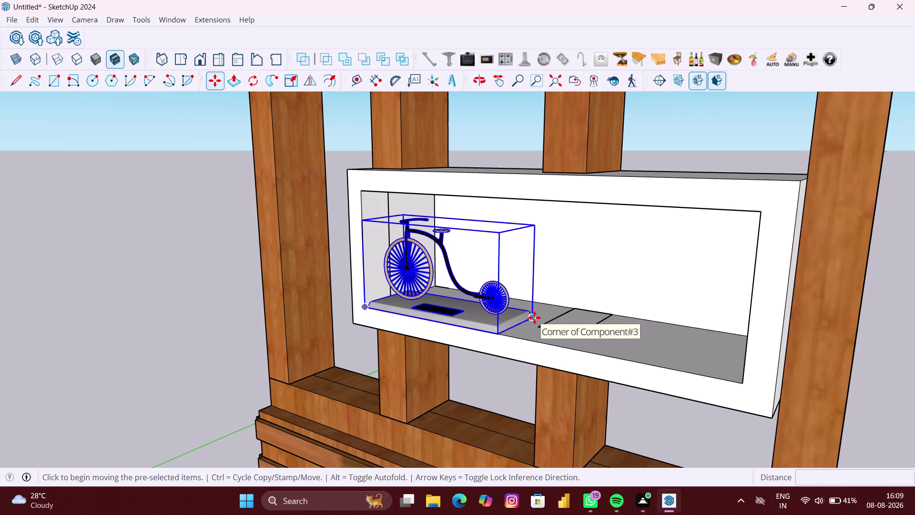
click(531, 316)
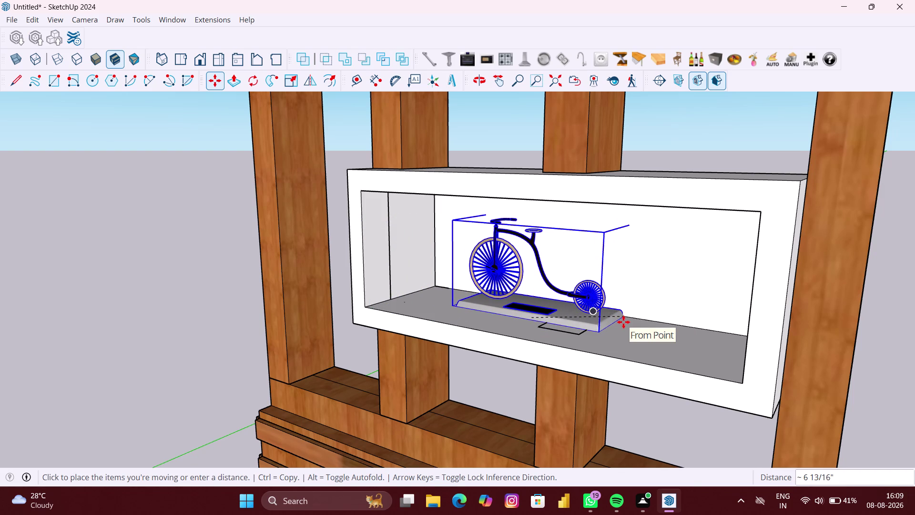
click(623, 322)
scroll(down, 3)
middle_drag(614, 330, 663, 289)
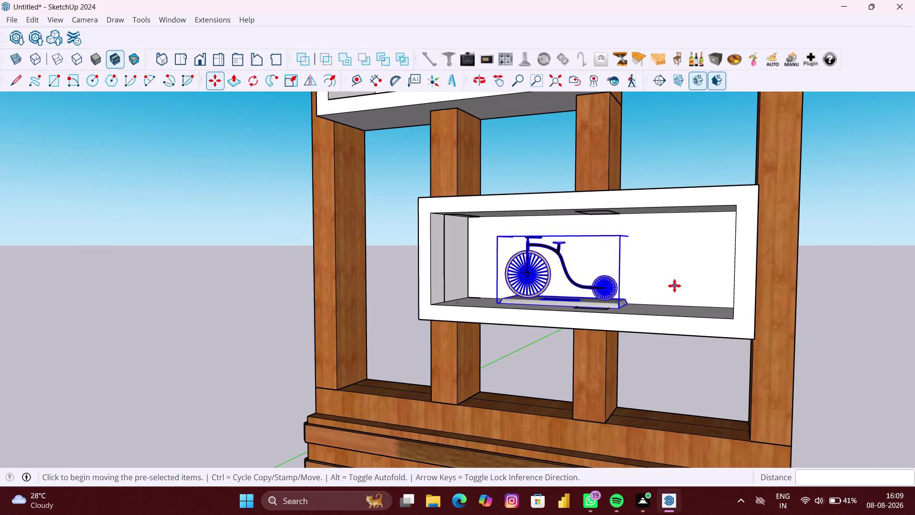
key(space)
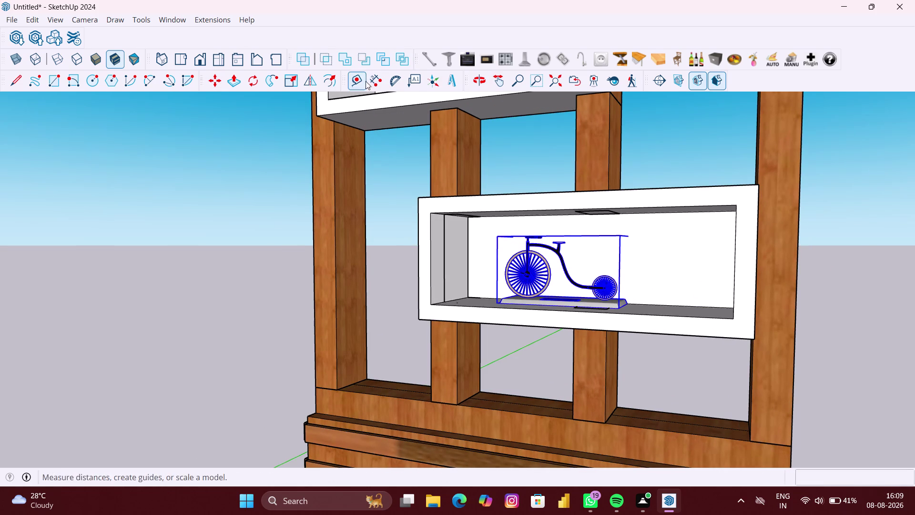
click(295, 84)
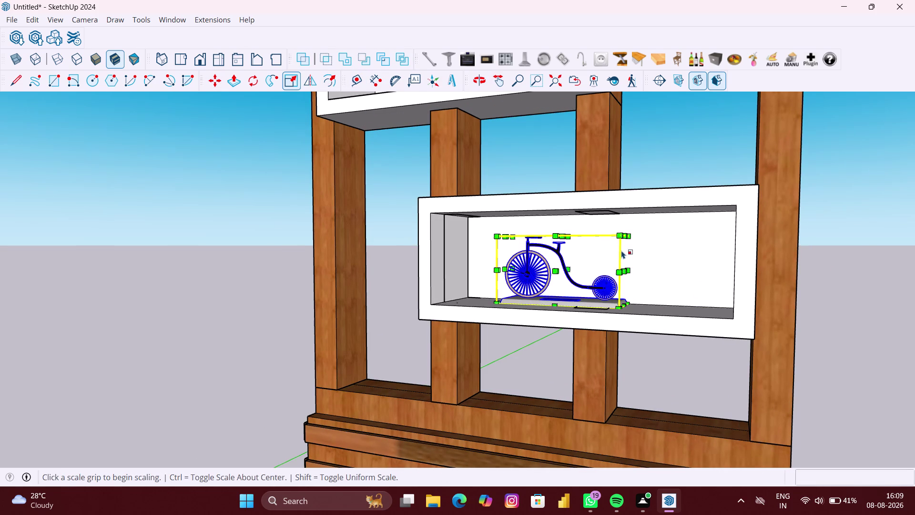
Lower the penny-farthing bicycle's height with the Scale tool's top grip.
middle_drag(582, 246, 599, 282)
scroll(up, 3)
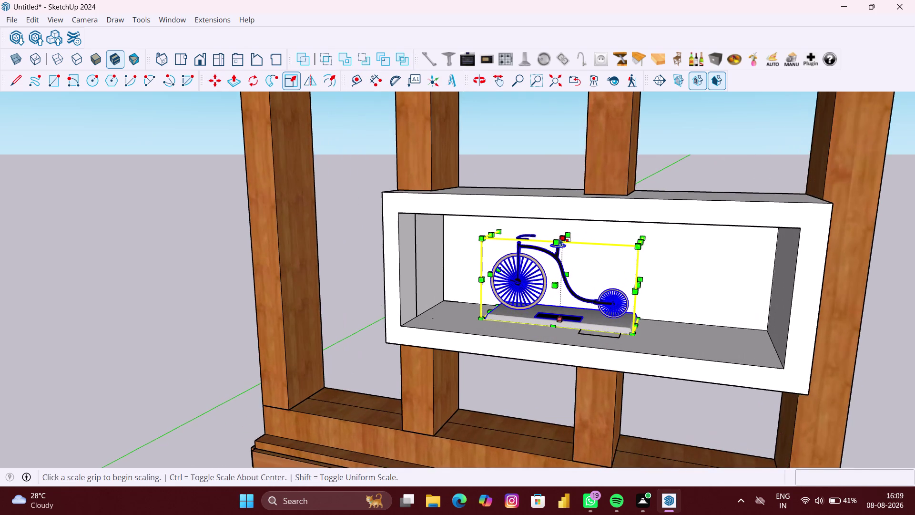
scroll(up, 3)
scroll(up, 3)
click(567, 235)
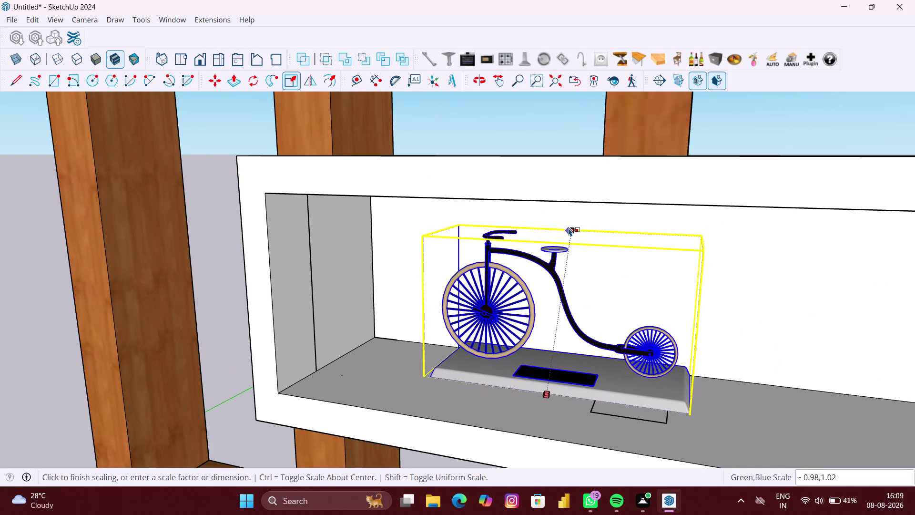
key(space)
scroll(up, 3)
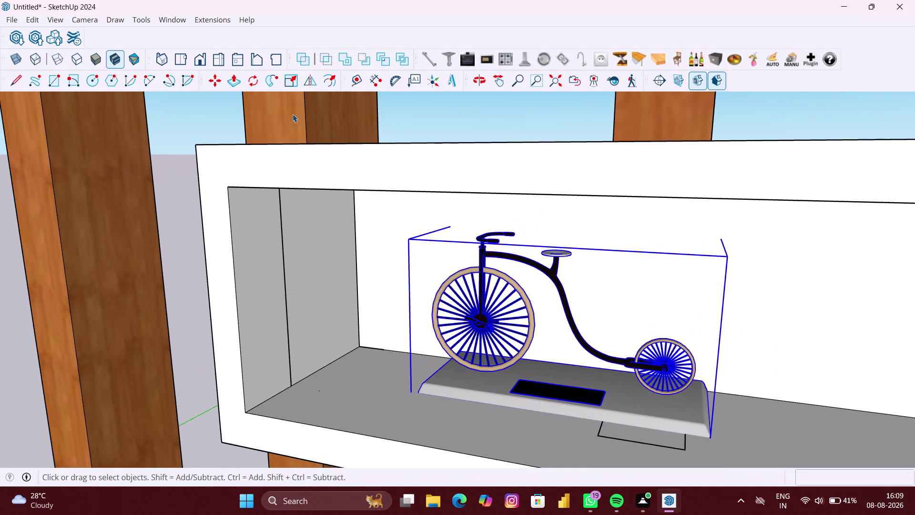
click(297, 78)
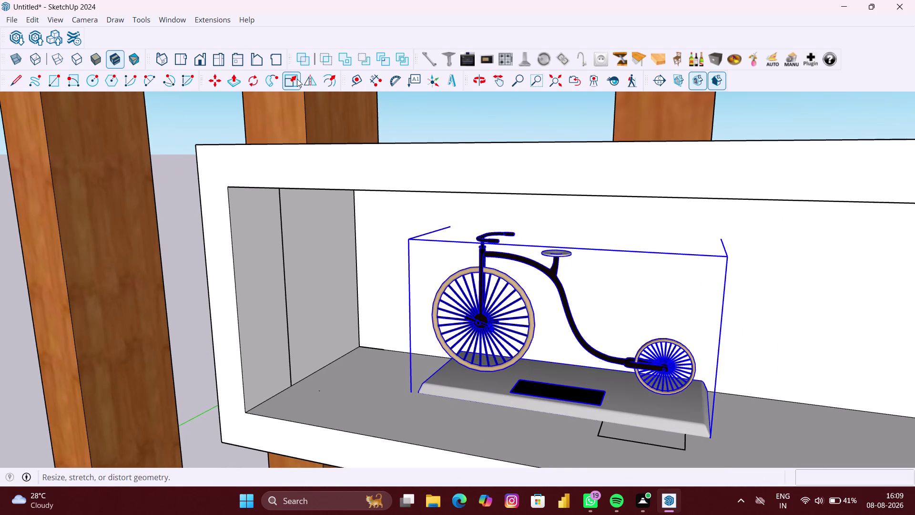
scroll(up, 3)
click(560, 238)
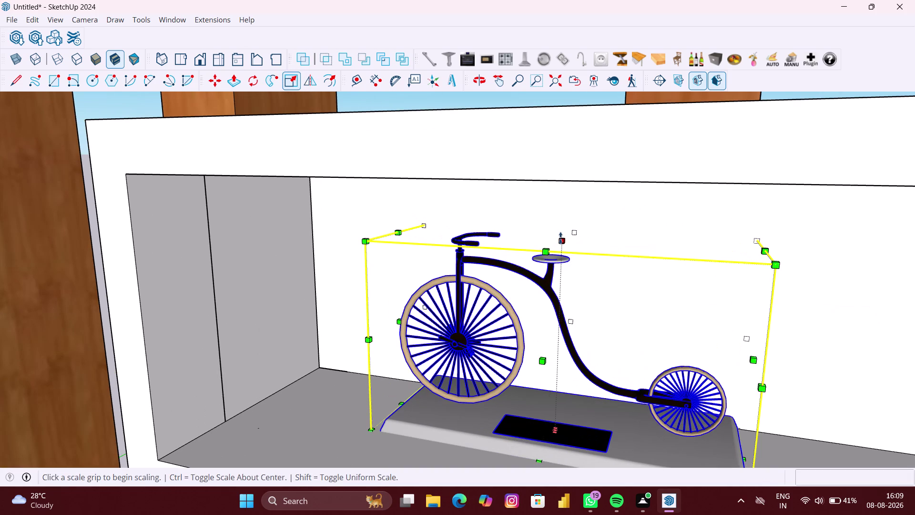
click(553, 181)
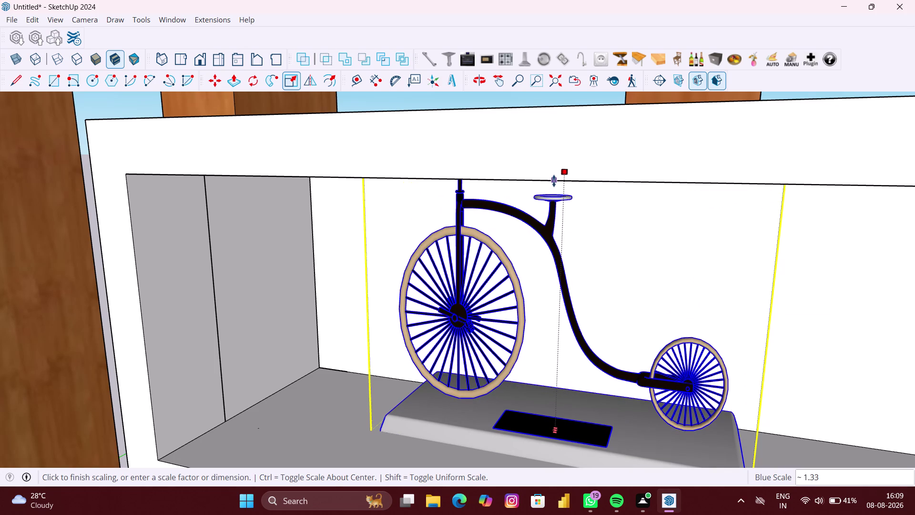
Rescale the bicycle's width from both sides and its front-to-back depth.
scroll(down, 3)
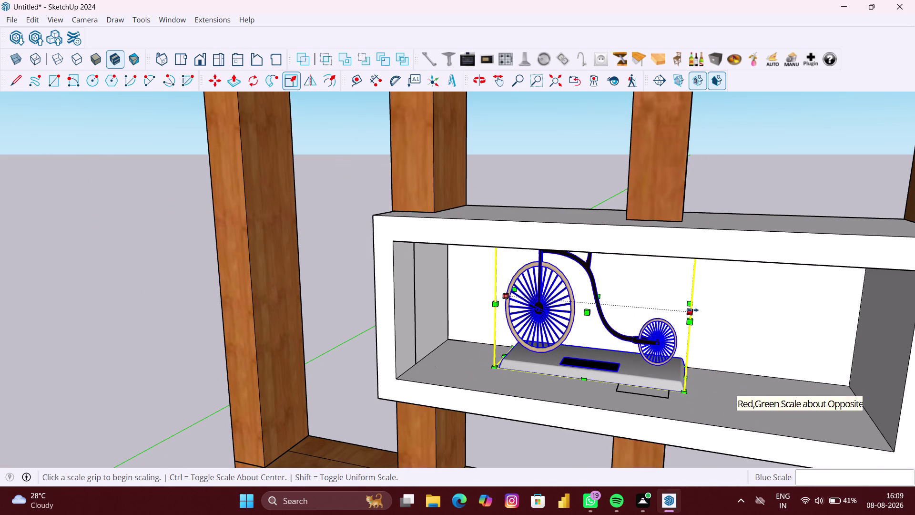
click(692, 310)
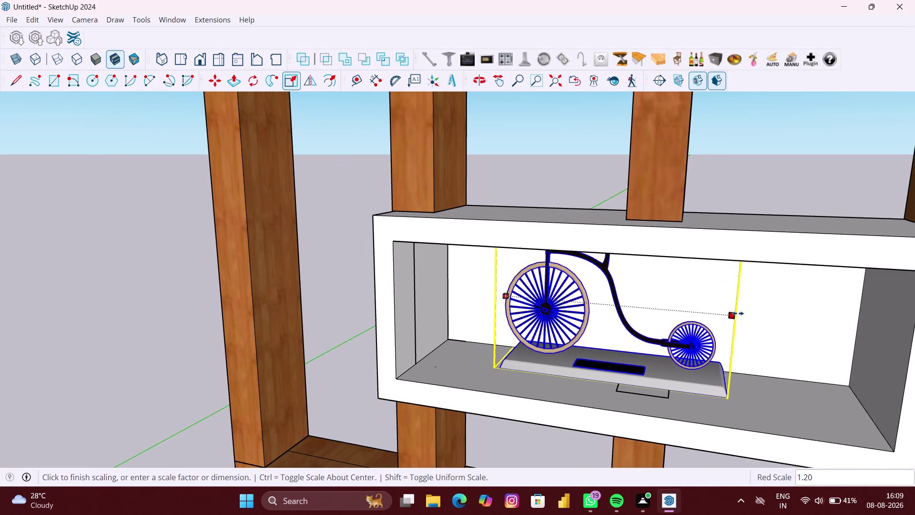
click(741, 314)
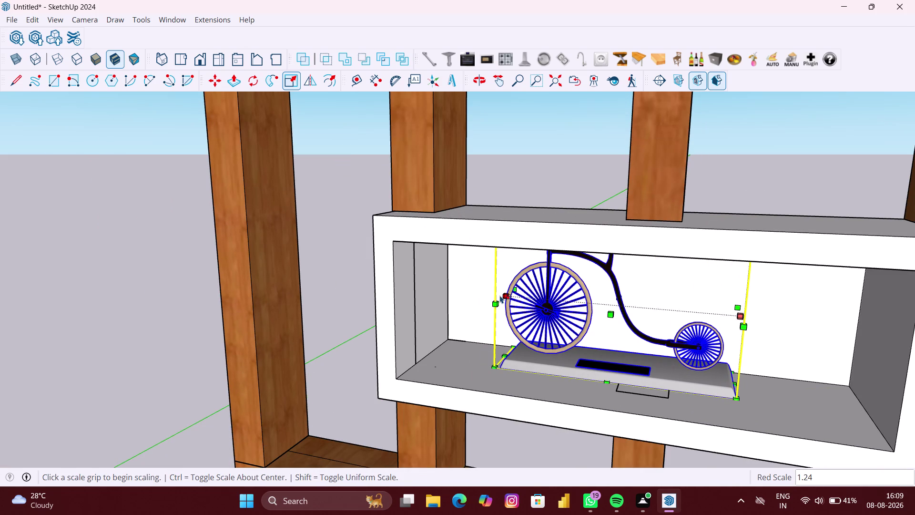
click(509, 295)
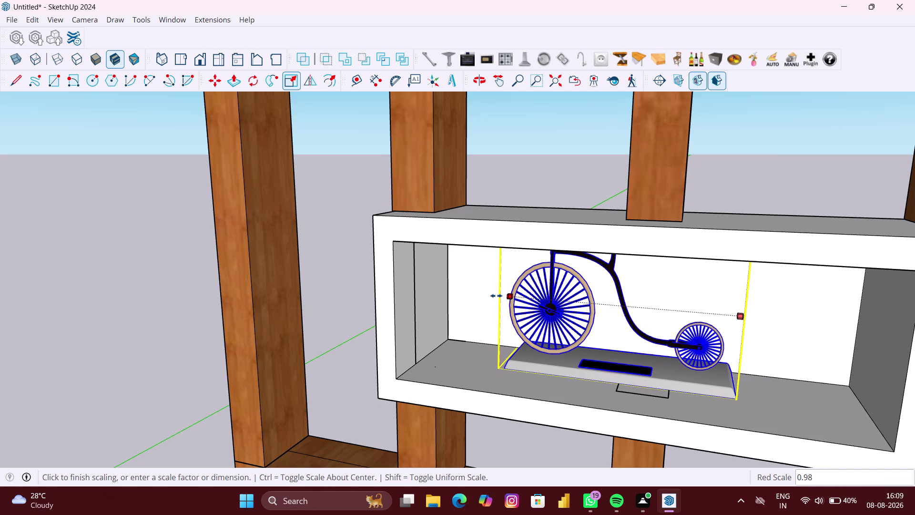
click(458, 294)
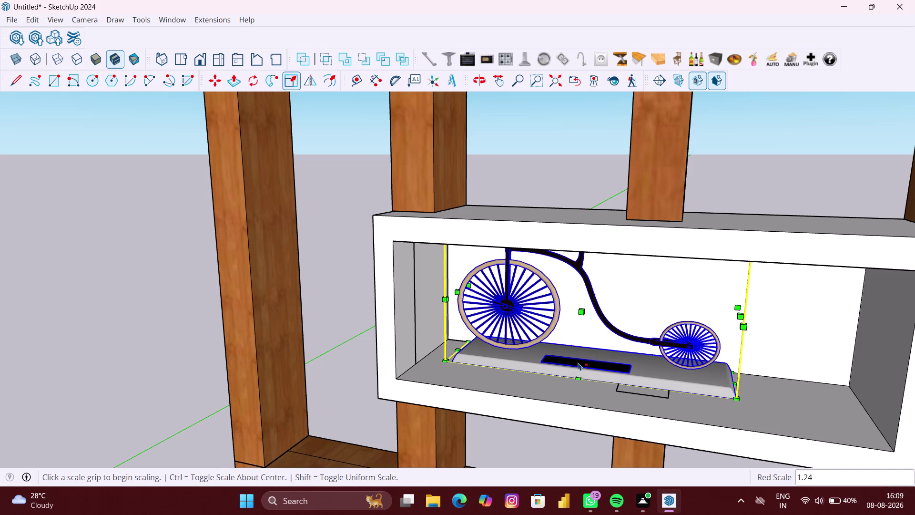
click(580, 312)
scroll(down, 3)
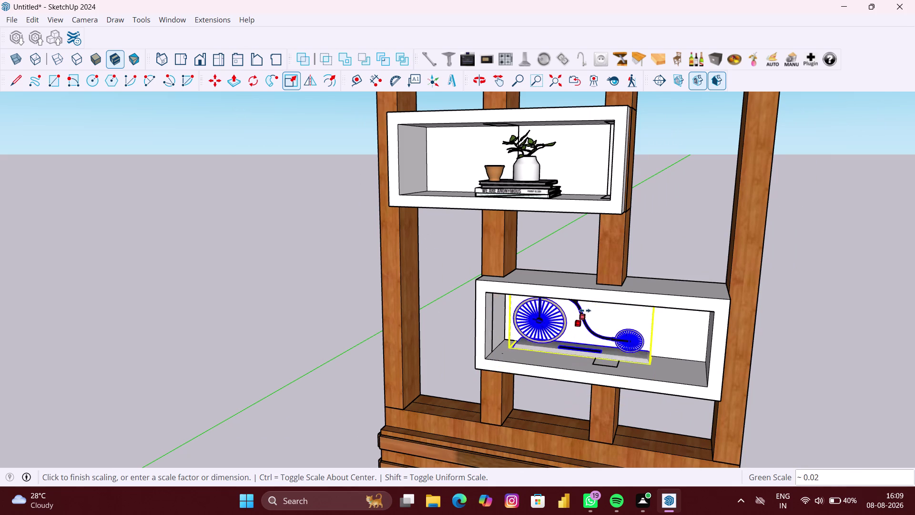
click(578, 299)
scroll(down, 3)
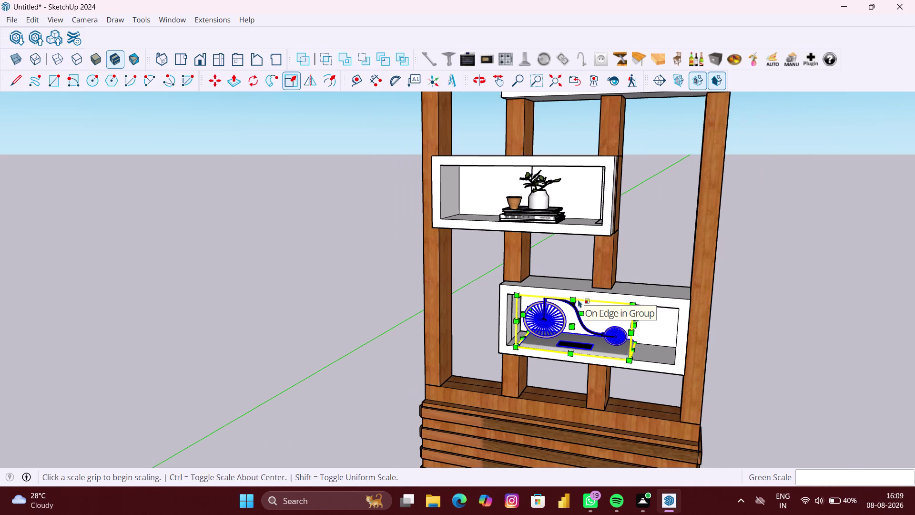
scroll(down, 3)
key(space)
Orbit around the shelves to check how the bicycle sits in the bottom box.
click(765, 359)
scroll(down, 3)
middle_drag(756, 369, 771, 297)
scroll(down, 3)
middle_drag(713, 343, 740, 262)
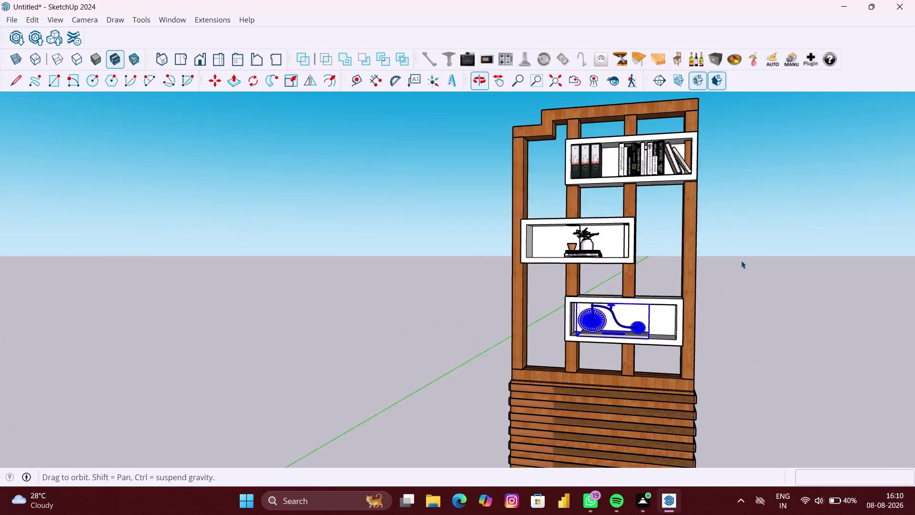
middle_drag(740, 262, 741, 261)
click(789, 330)
scroll(up, 3)
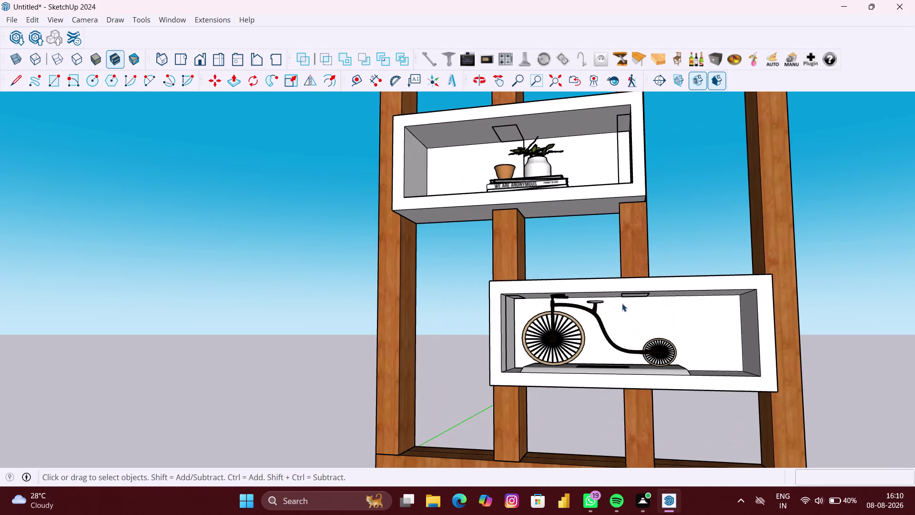
middle_drag(622, 303, 618, 291)
scroll(up, 3)
Reselect the bicycle, then make it slightly shorter and narrower to fit the bottom box.
click(596, 300)
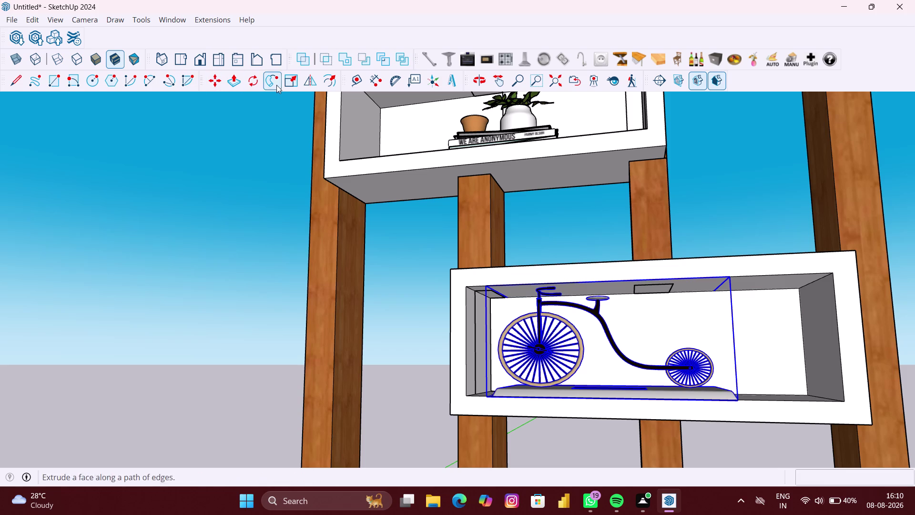
click(293, 86)
middle_drag(614, 287, 608, 295)
scroll(up, 3)
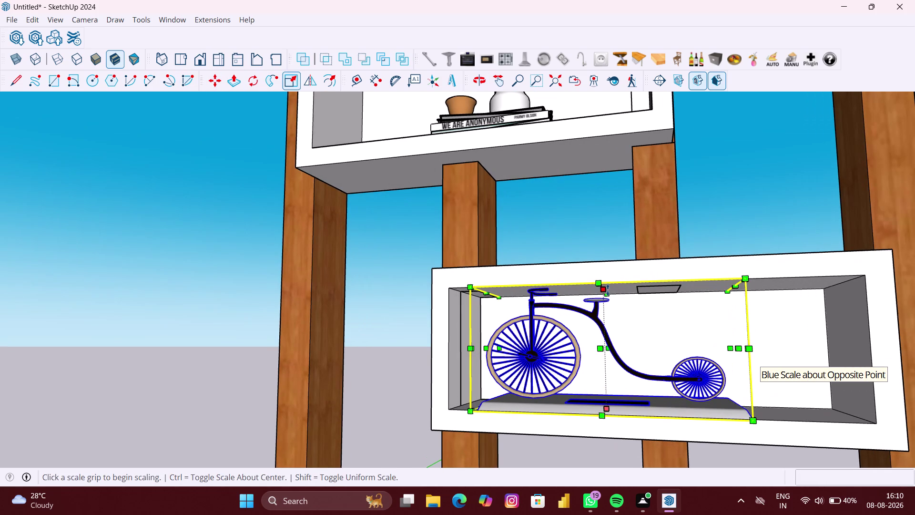
click(608, 290)
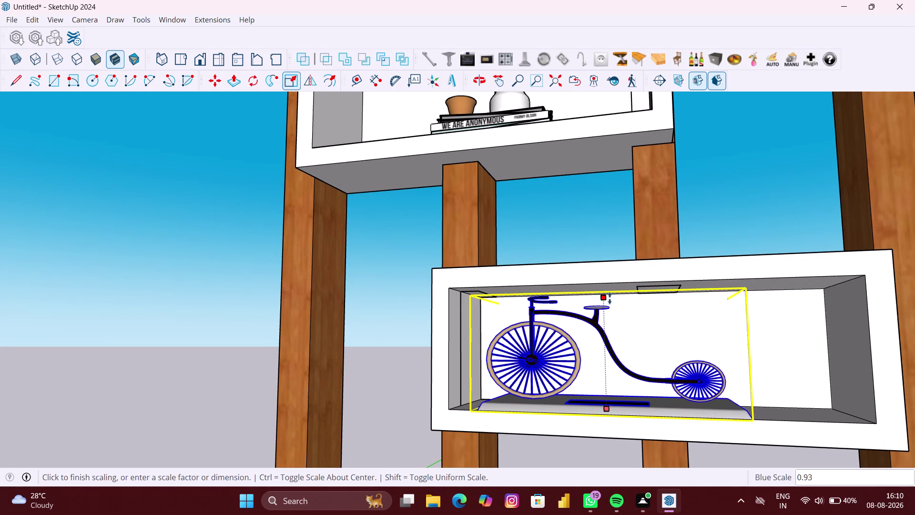
click(609, 300)
scroll(down, 3)
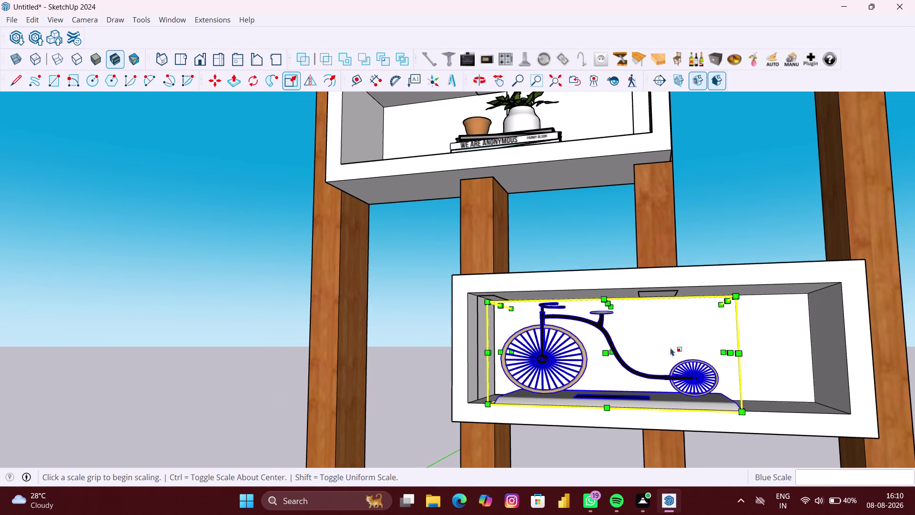
click(727, 351)
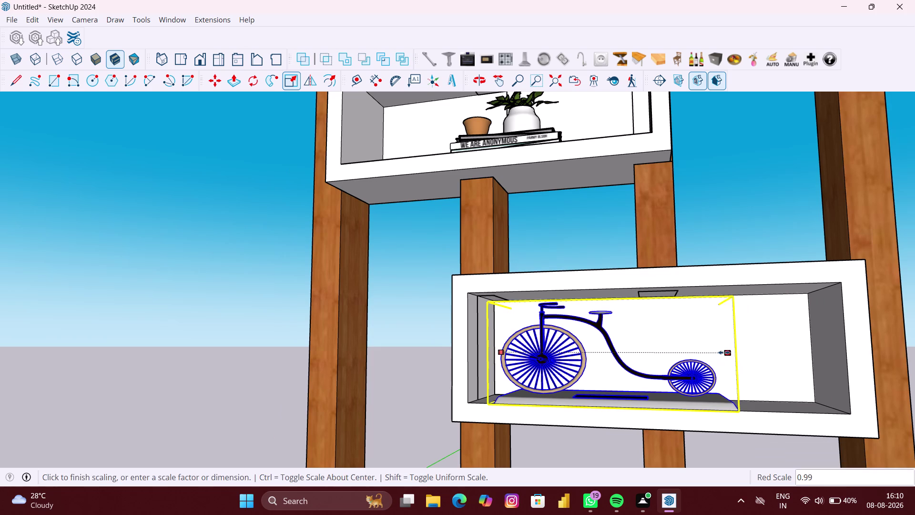
click(709, 352)
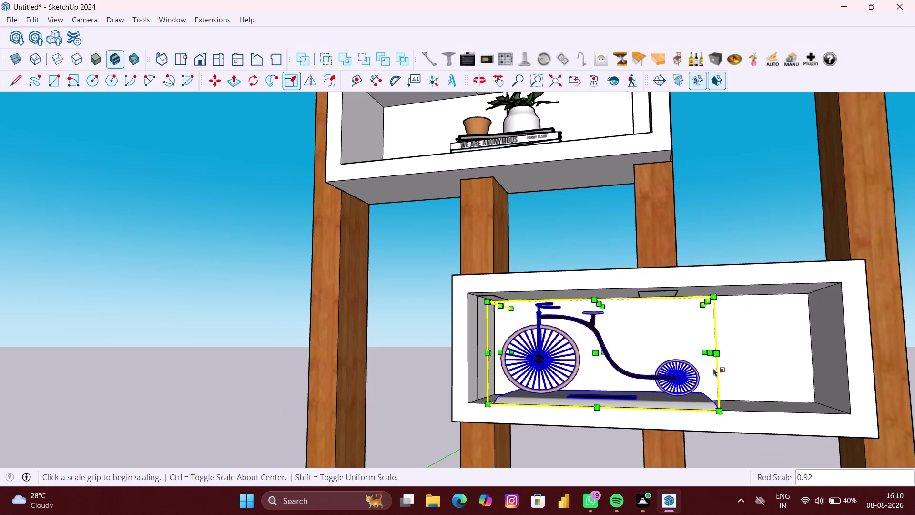
scroll(down, 3)
key(space)
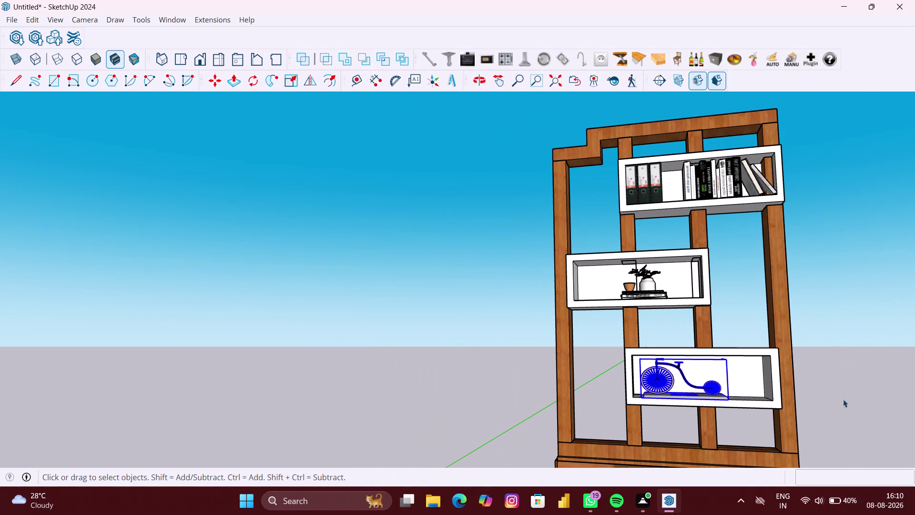
Group the entire bookshelf using the right-click Make Group command.
click(859, 396)
scroll(down, 3)
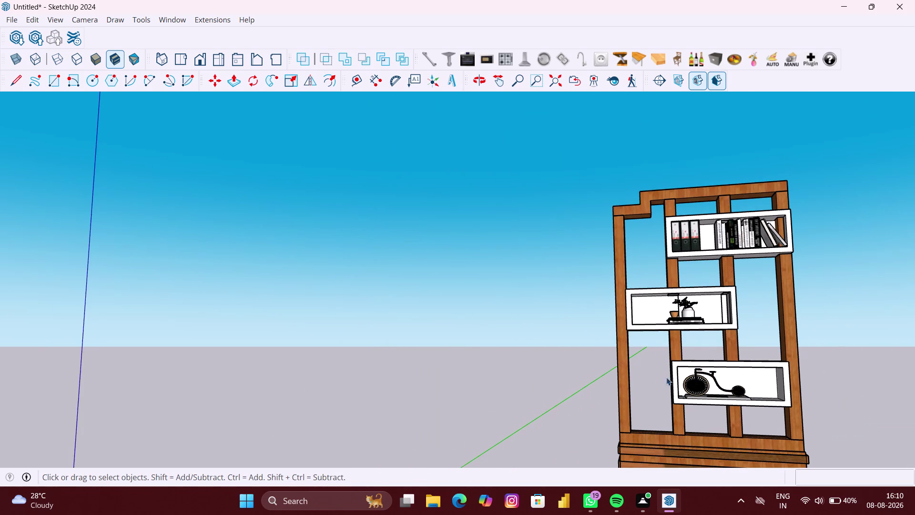
middle_drag(614, 372, 587, 398)
scroll(down, 3)
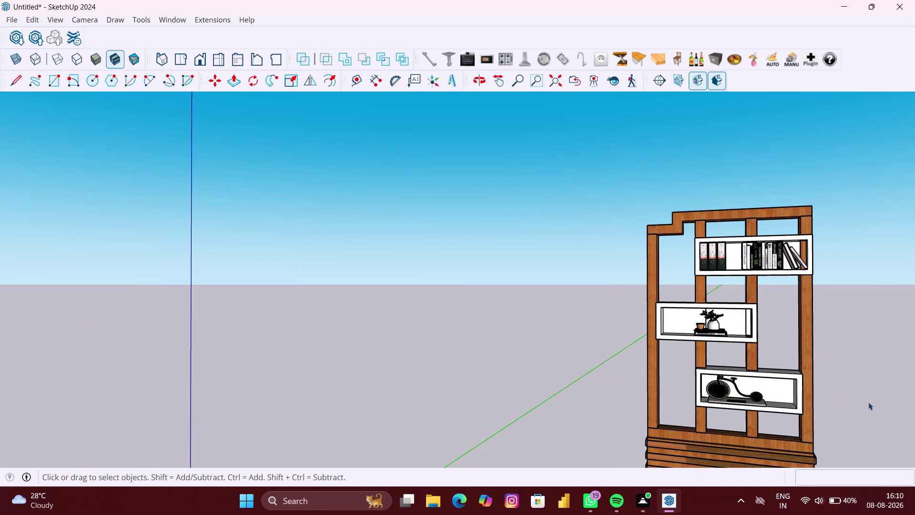
middle_drag(869, 402, 780, 302)
scroll(down, 3)
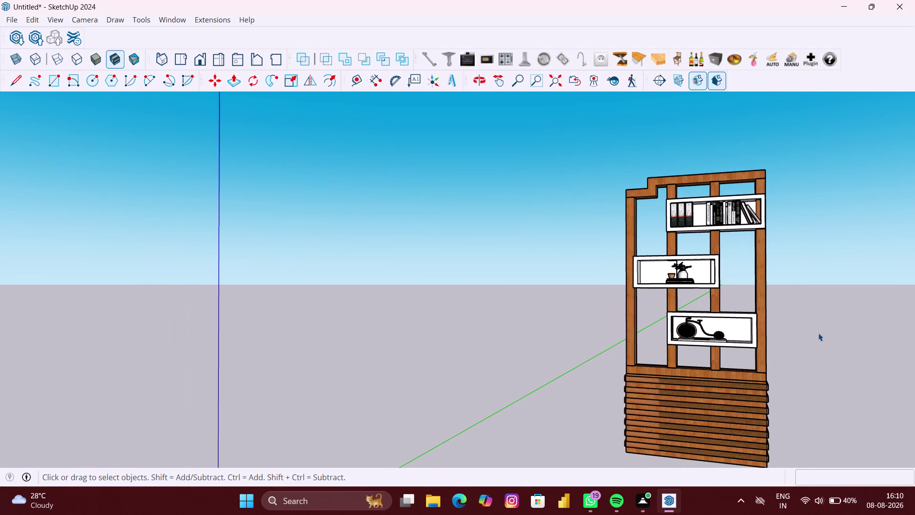
middle_drag(813, 338, 715, 332)
scroll(down, 3)
middle_drag(755, 352, 757, 353)
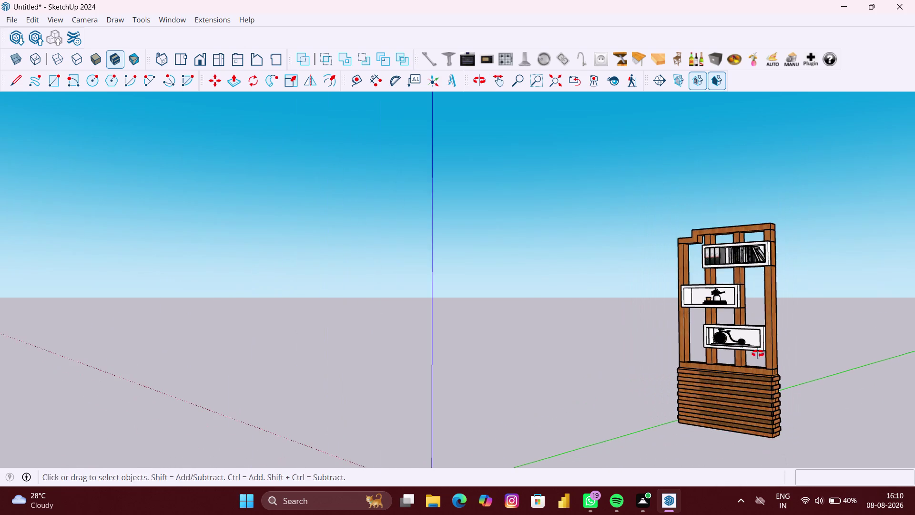
middle_drag(757, 353, 847, 362)
right_click(773, 396)
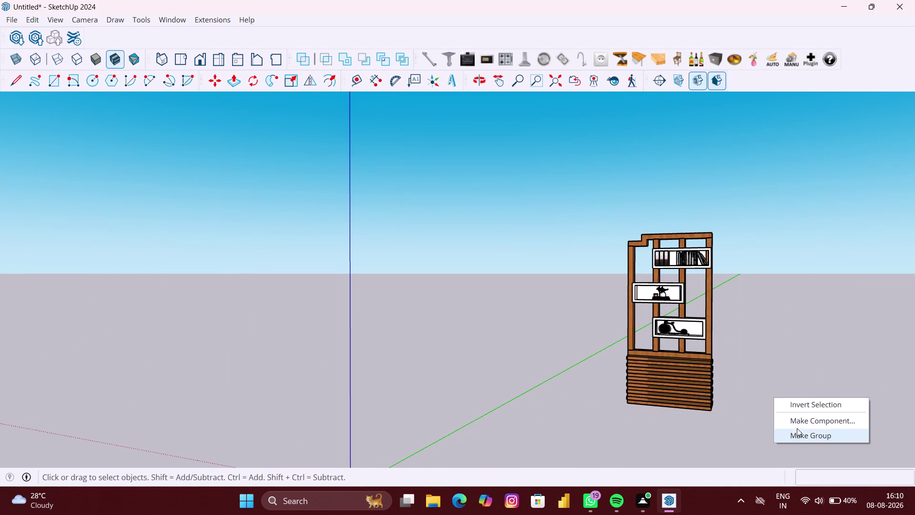
click(797, 433)
Draw a large upright rectangle behind the bookshelf to form the wall.
key(r)
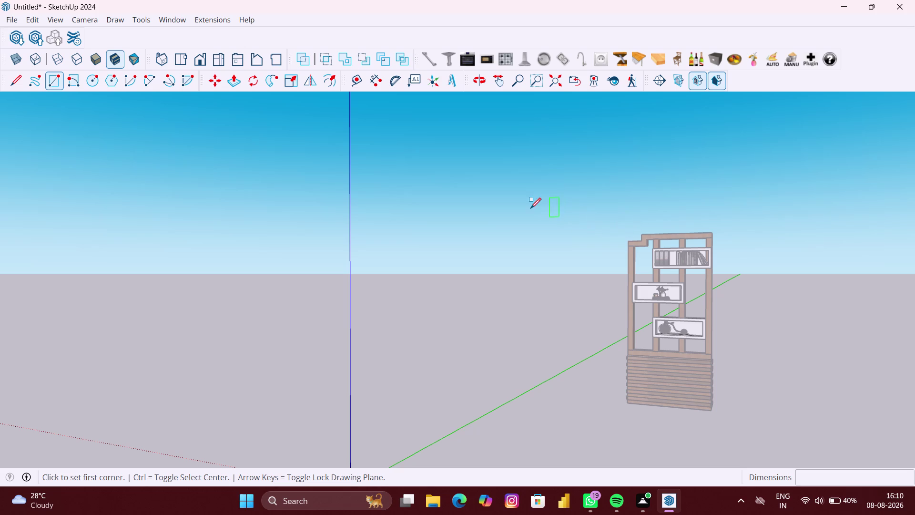
click(514, 191)
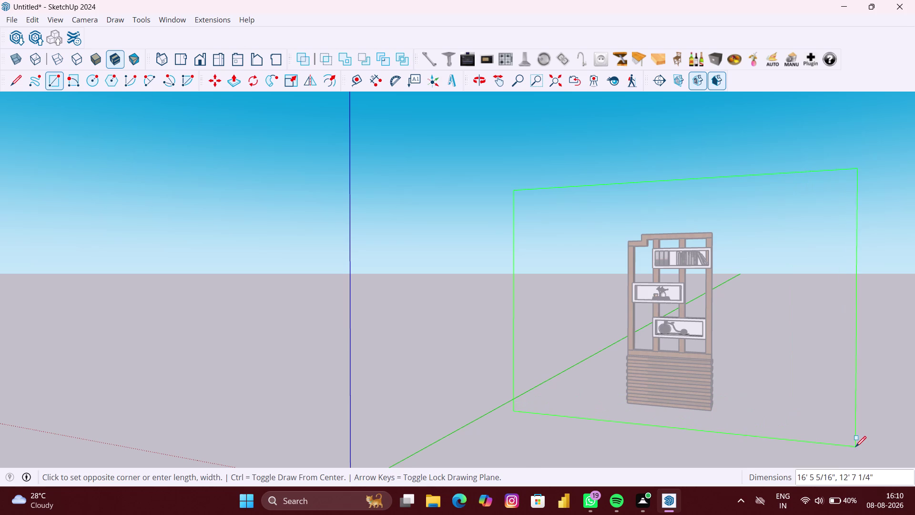
click(856, 447)
scroll(down, 3)
middle_drag(827, 439, 667, 455)
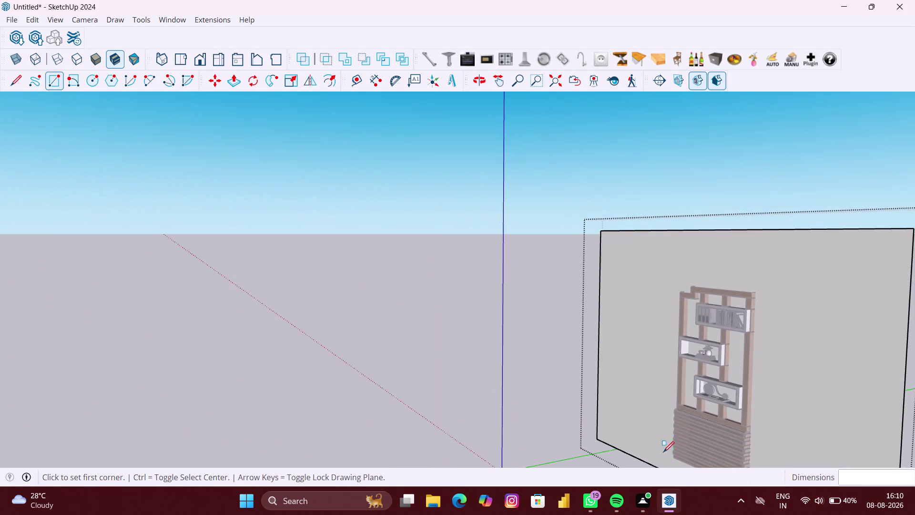
Orbit around the wall and bookshelf, then select the wall rectangle.
scroll(down, 3)
key(space)
middle_drag(819, 421, 808, 417)
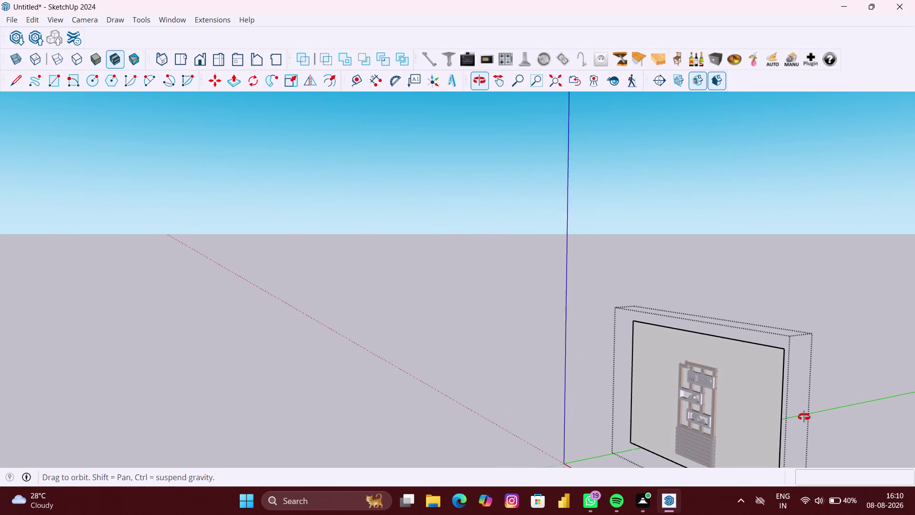
middle_drag(809, 417, 722, 406)
scroll(down, 3)
scroll(down, 3)
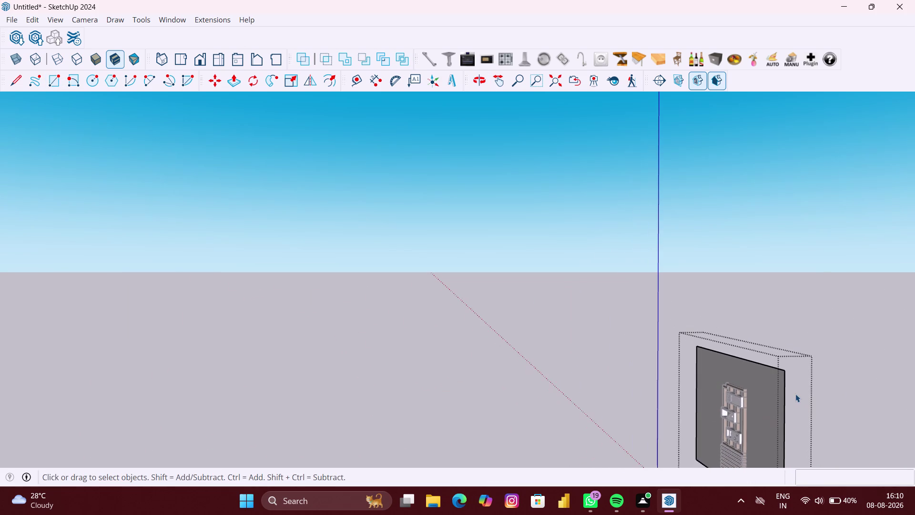
middle_drag(793, 395, 570, 340)
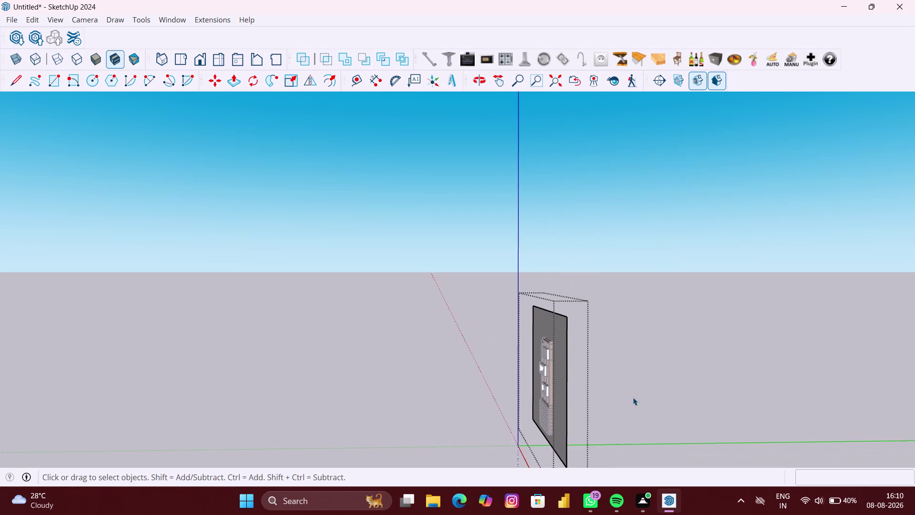
scroll(up, 3)
middle_drag(587, 392, 411, 381)
middle_drag(616, 352, 562, 352)
scroll(up, 3)
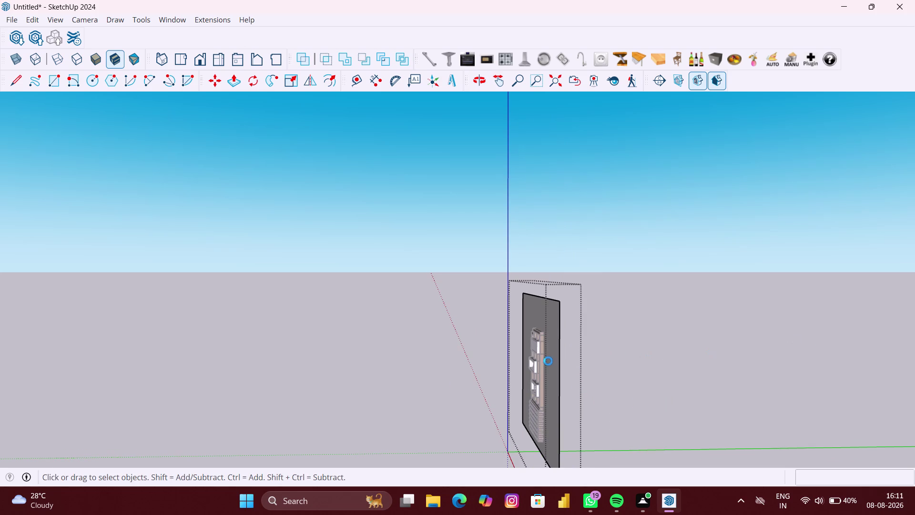
scroll(up, 3)
scroll(up, 3)
click(552, 348)
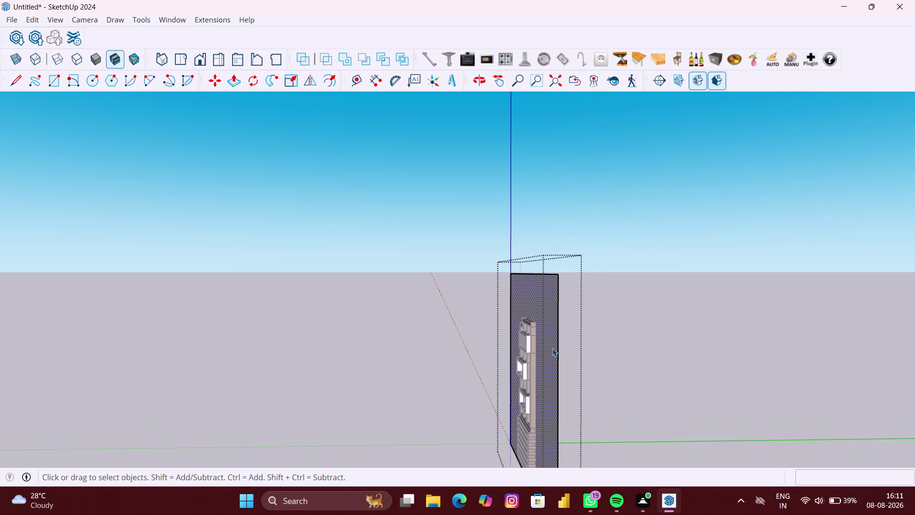
scroll(up, 3)
Move the wall panel by its corner to stand just behind the bookshelf.
key(m)
scroll(down, 3)
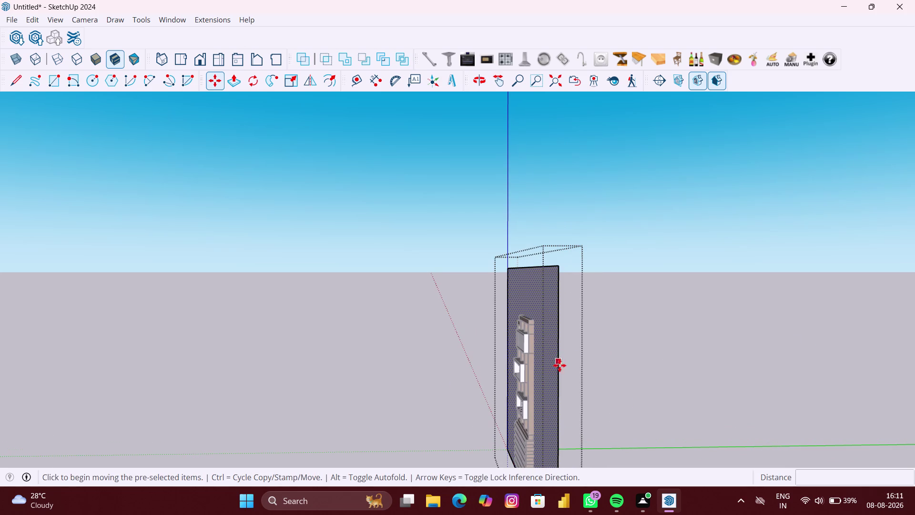
scroll(down, 3)
middle_drag(557, 451, 514, 314)
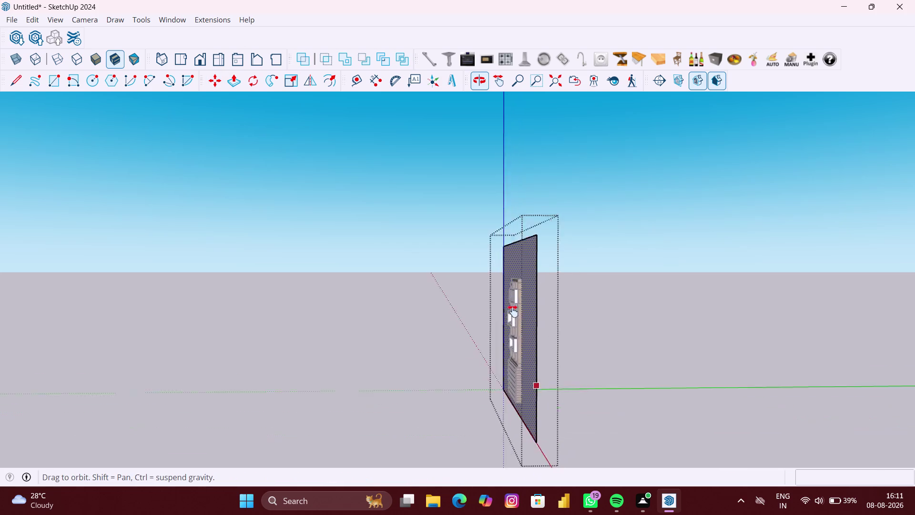
middle_drag(513, 314, 513, 310)
scroll(up, 3)
click(513, 360)
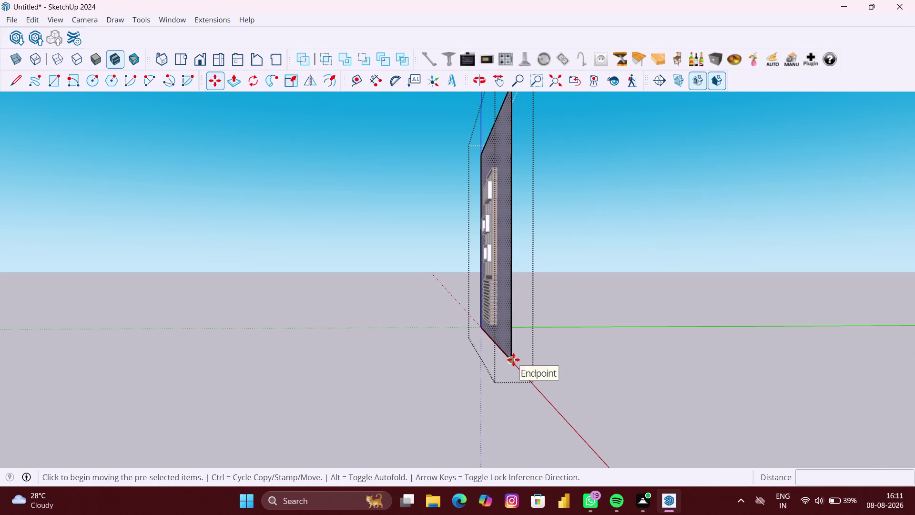
middle_drag(540, 355, 478, 371)
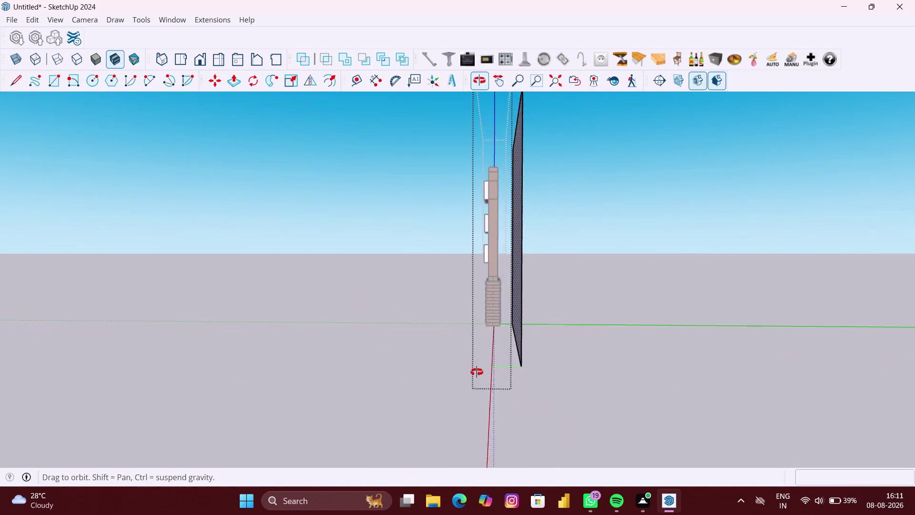
middle_drag(478, 371, 468, 373)
click(501, 377)
key(space)
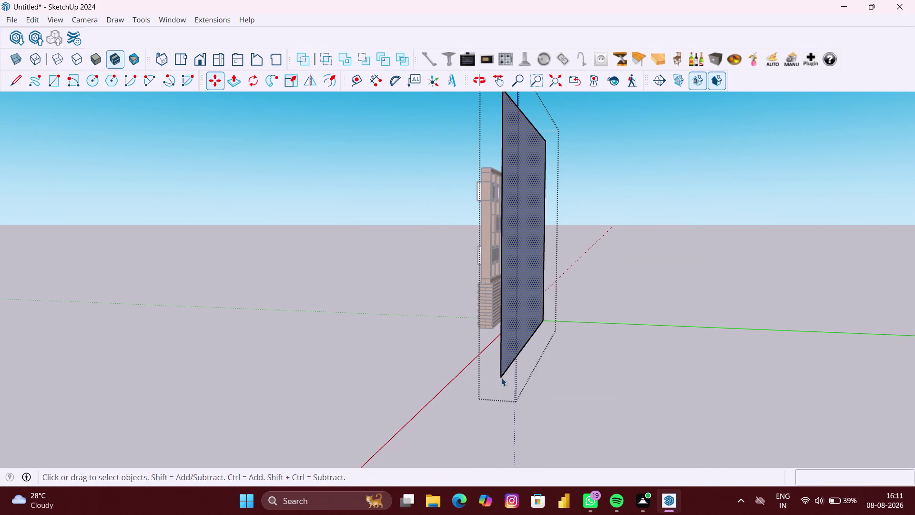
Inspect the repositioned wall at an angle and clear the selection.
middle_drag(486, 363, 547, 373)
scroll(up, 3)
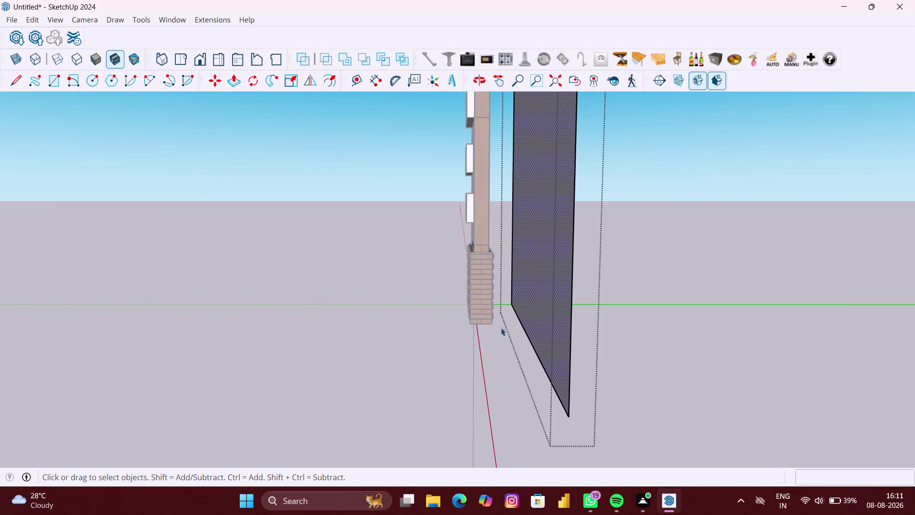
click(506, 328)
click(492, 328)
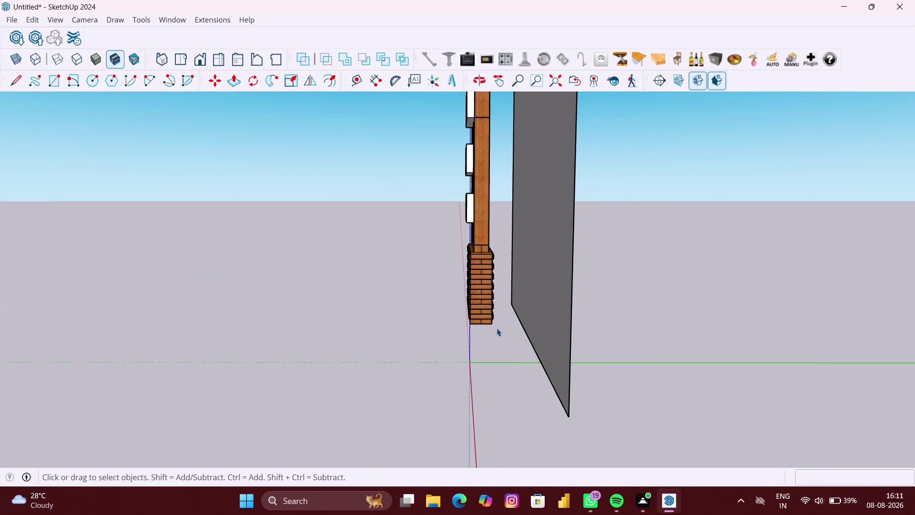
scroll(down, 3)
Window-select the bookshelf and shift it by its bottom corner along one axis.
drag(511, 331, 440, 248)
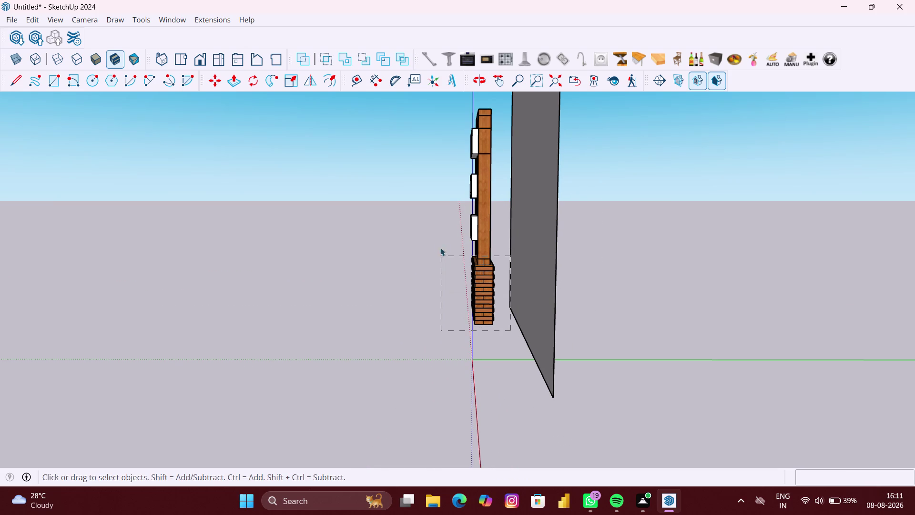
drag(441, 248, 441, 108)
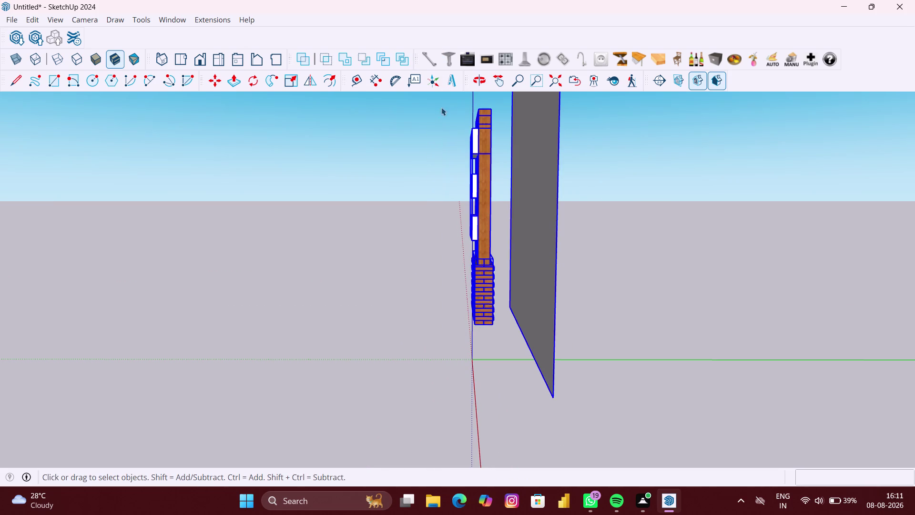
scroll(up, 3)
scroll(up, 3)
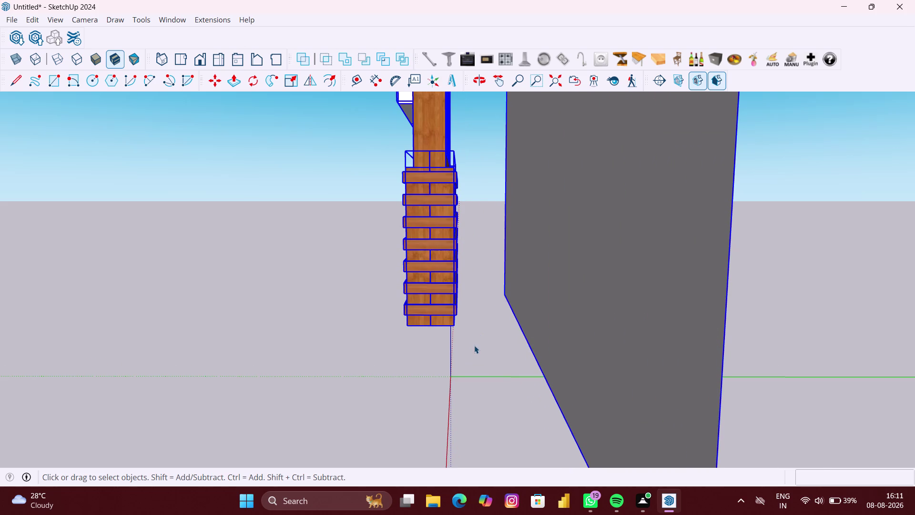
scroll(up, 3)
key(m)
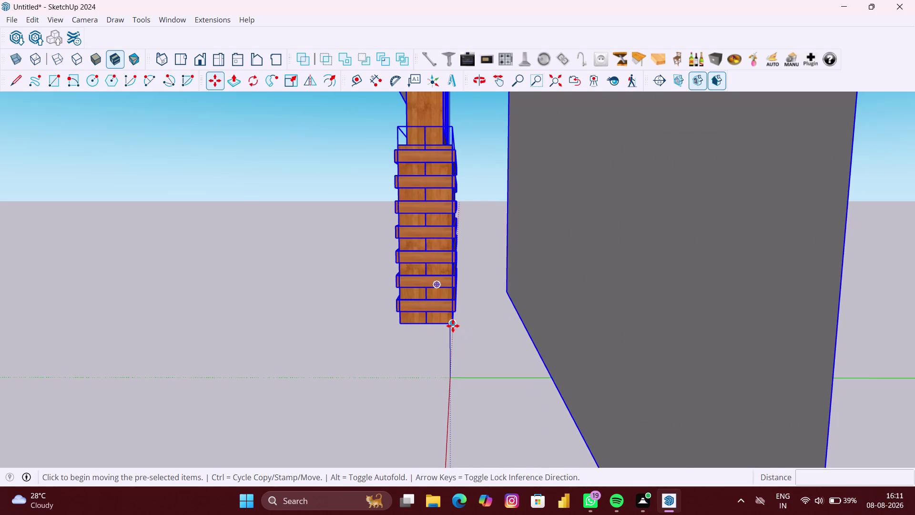
click(453, 325)
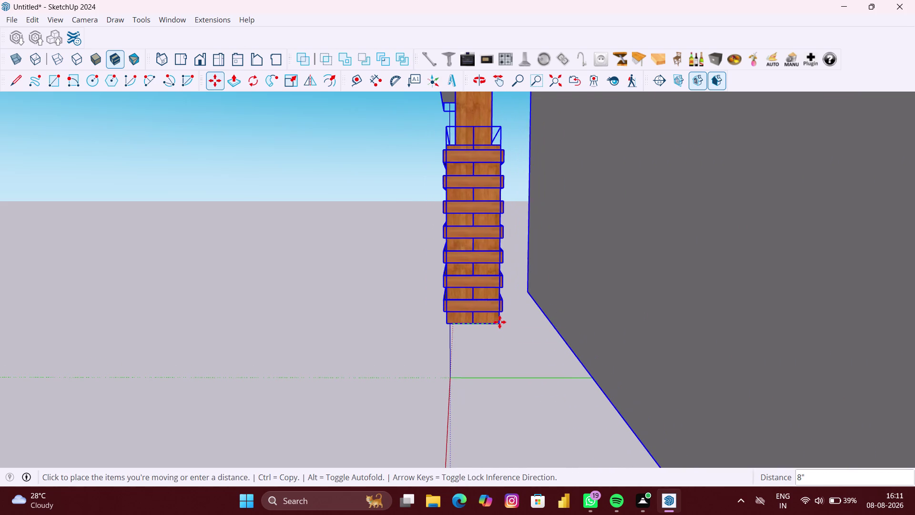
key(space)
click(434, 341)
click(522, 359)
scroll(down, 3)
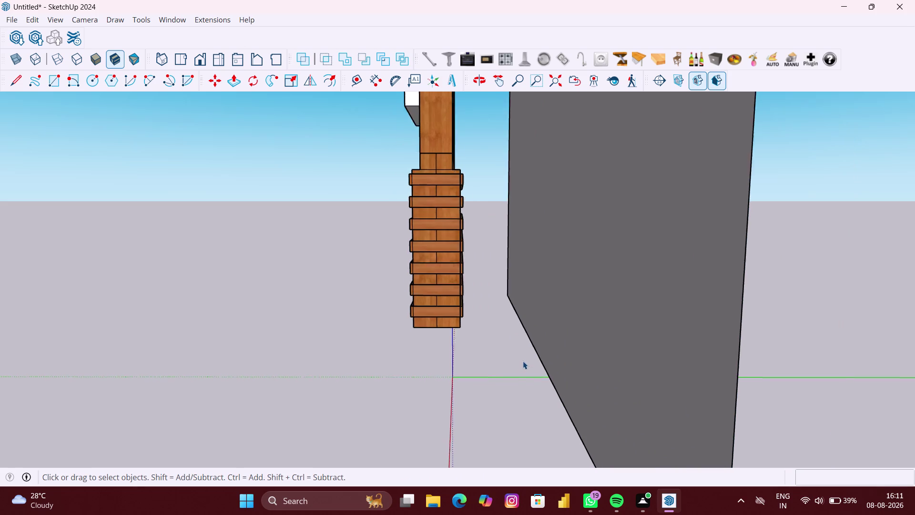
scroll(down, 3)
Window-select every part of the bookshelf partition again.
drag(498, 346, 438, 240)
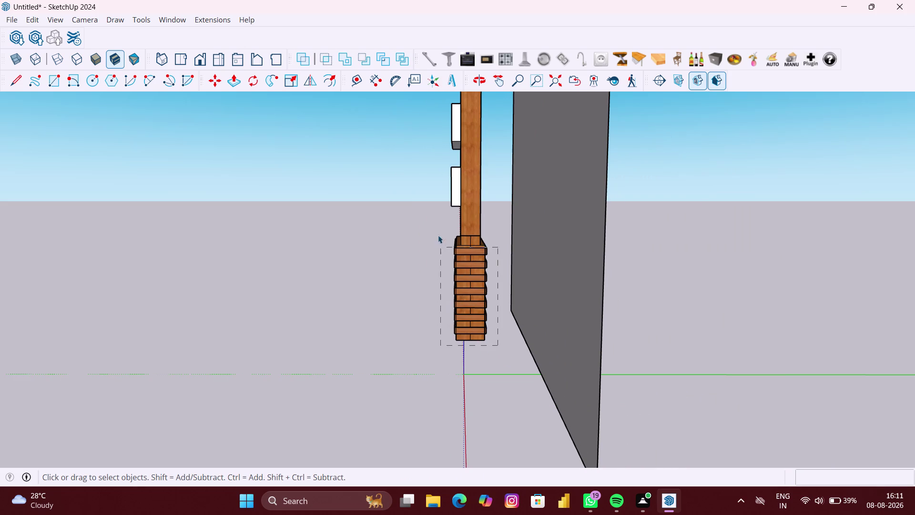
drag(439, 241, 435, 209)
scroll(down, 3)
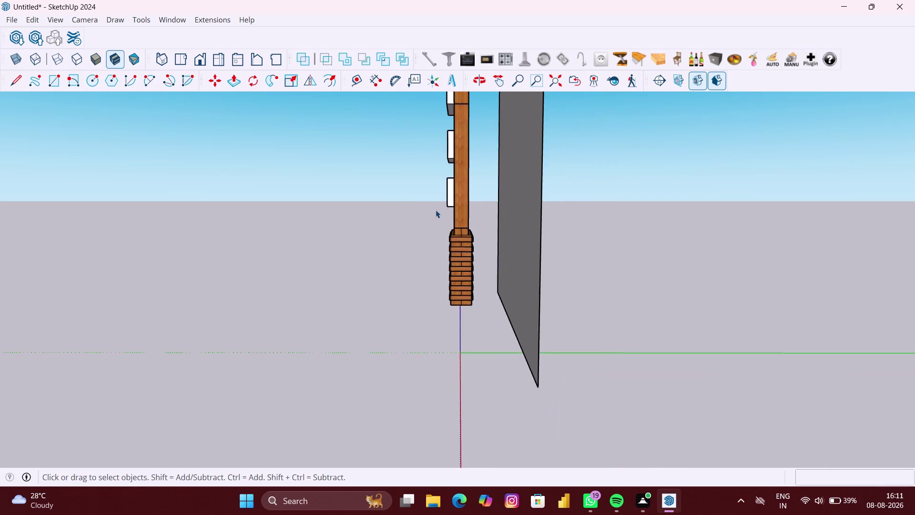
drag(436, 210, 421, 190)
scroll(down, 3)
scroll(down, 3)
scroll(down, 3)
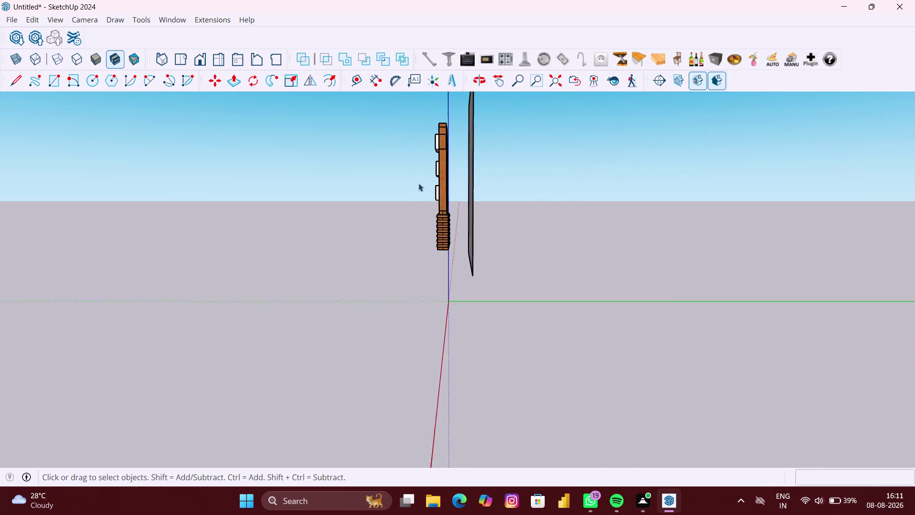
drag(422, 114, 443, 130)
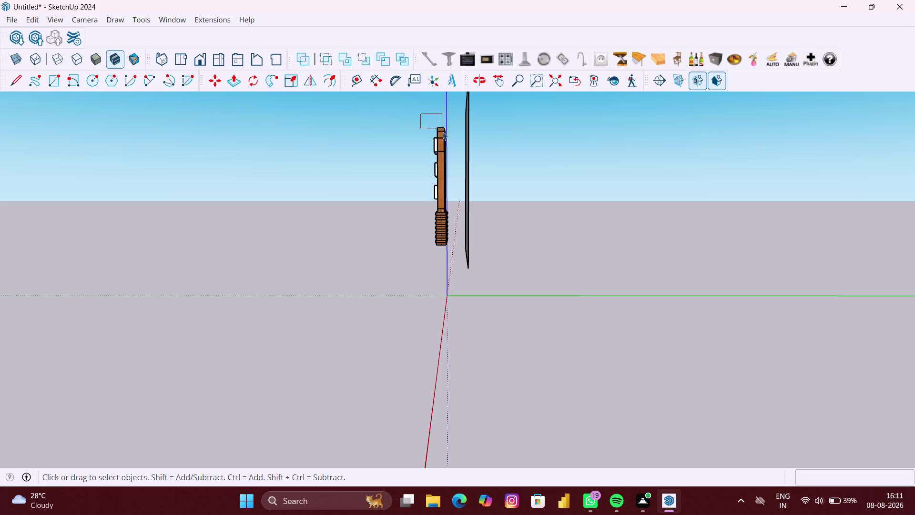
drag(443, 130, 456, 229)
drag(456, 229, 457, 253)
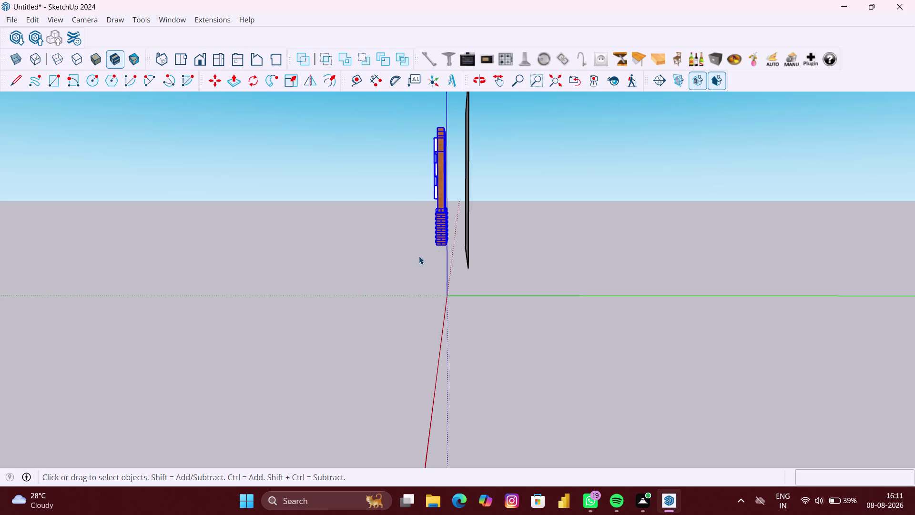
scroll(up, 3)
Move the bookshelf by its bottom corner onto the wall's front face.
key(m)
scroll(up, 3)
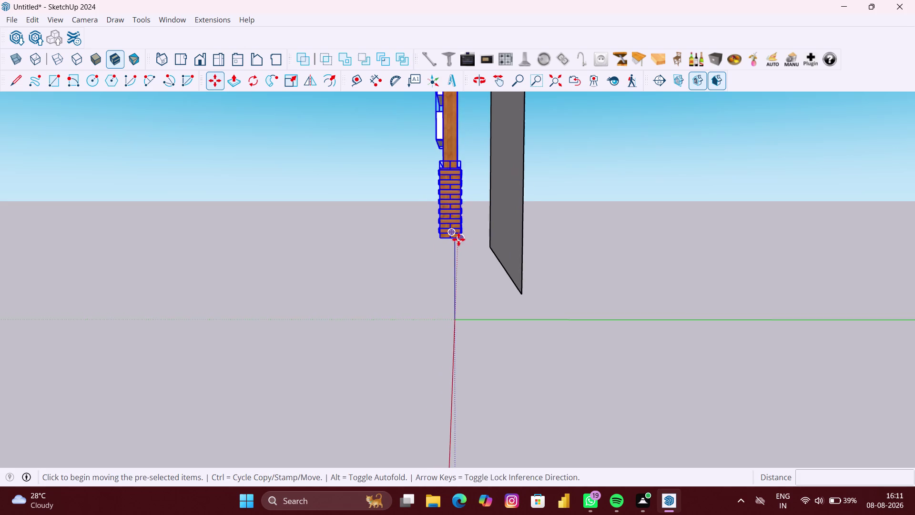
scroll(up, 3)
click(465, 237)
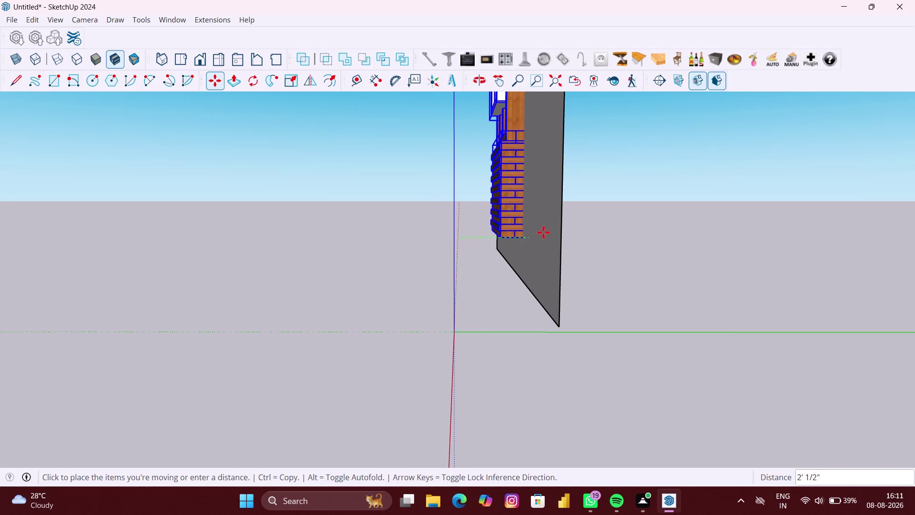
click(524, 234)
scroll(down, 3)
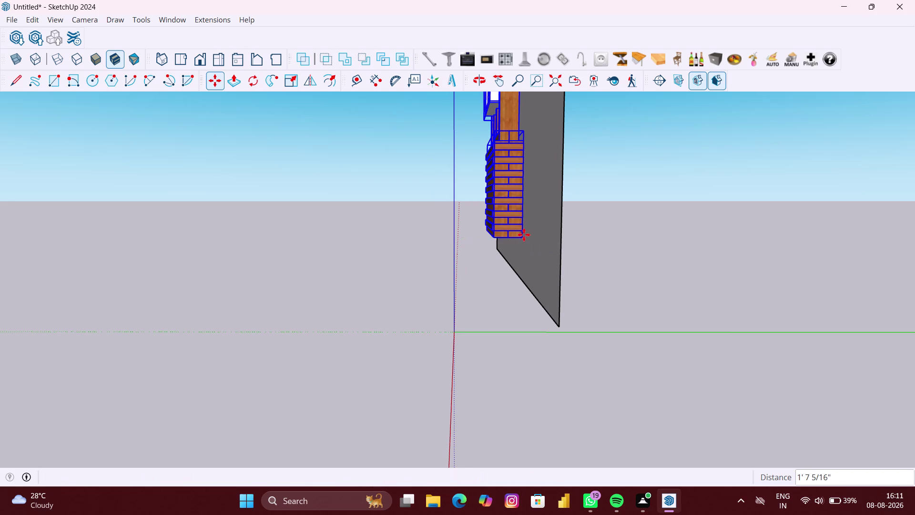
scroll(down, 3)
middle_drag(523, 234, 635, 244)
key(space)
click(634, 244)
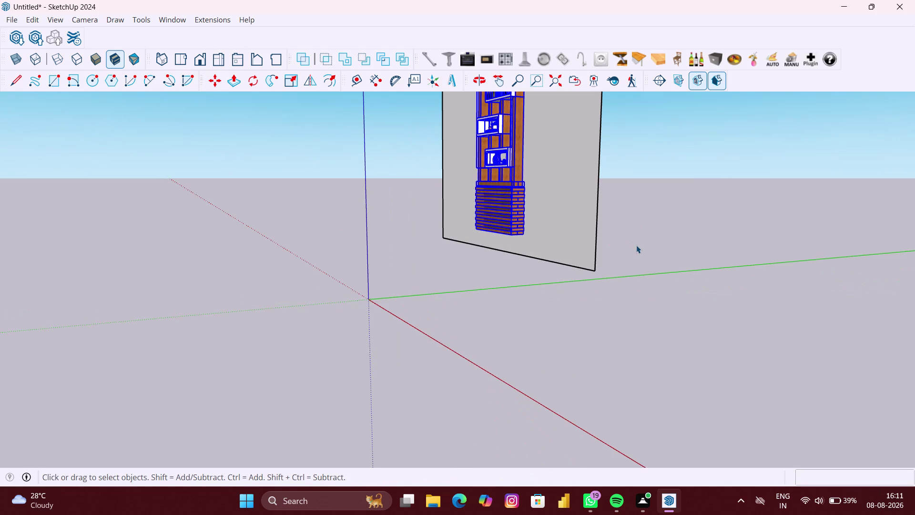
scroll(down, 3)
Orbit and pan to check the bookshelf sits flat against the wall.
middle_drag(577, 257, 605, 257)
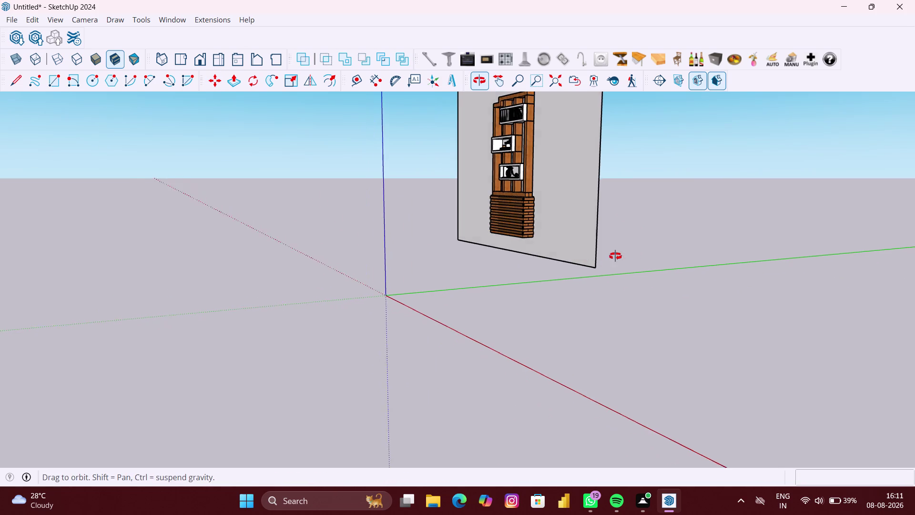
middle_drag(604, 257, 759, 249)
scroll(up, 3)
middle_drag(494, 243, 500, 245)
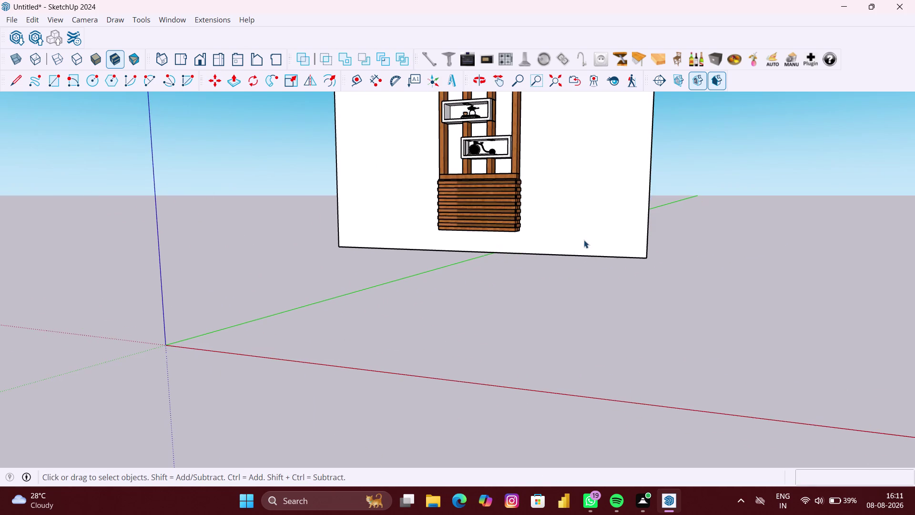
scroll(up, 3)
scroll(down, 3)
middle_drag(538, 241, 572, 240)
scroll(up, 3)
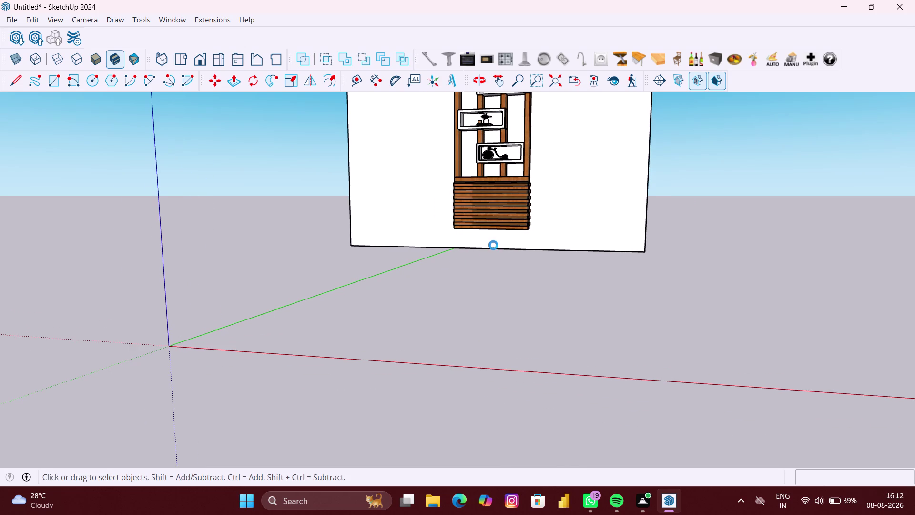
scroll(up, 3)
middle_drag(499, 243, 471, 245)
scroll(down, 3)
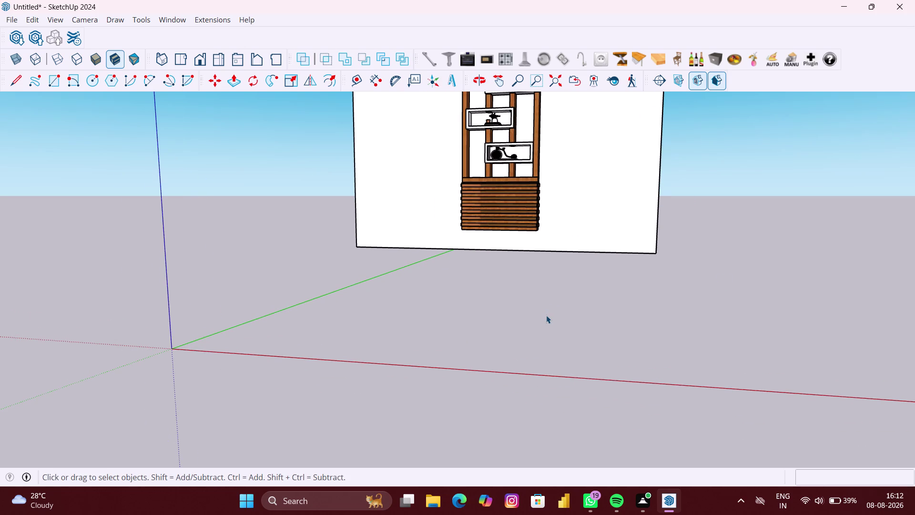
scroll(down, 3)
middle_drag(558, 298, 438, 313)
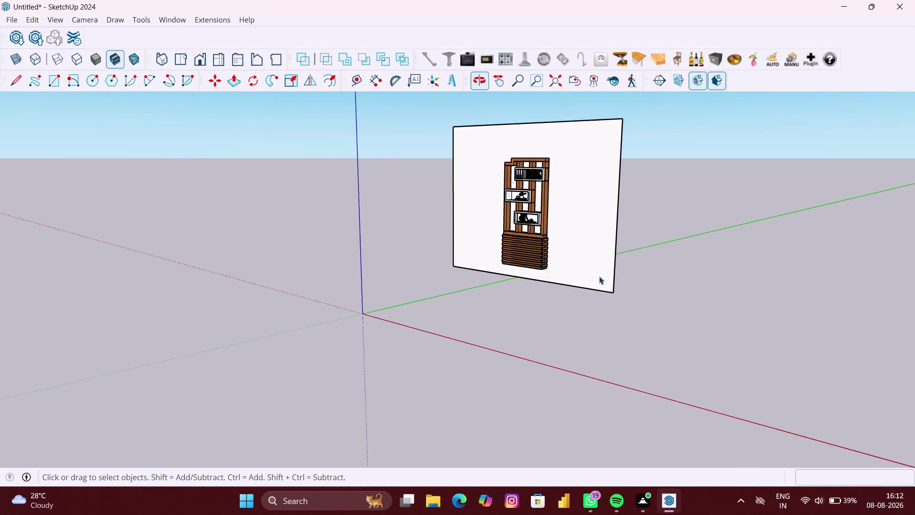
scroll(up, 3)
middle_drag(610, 269, 558, 293)
scroll(up, 3)
key(p)
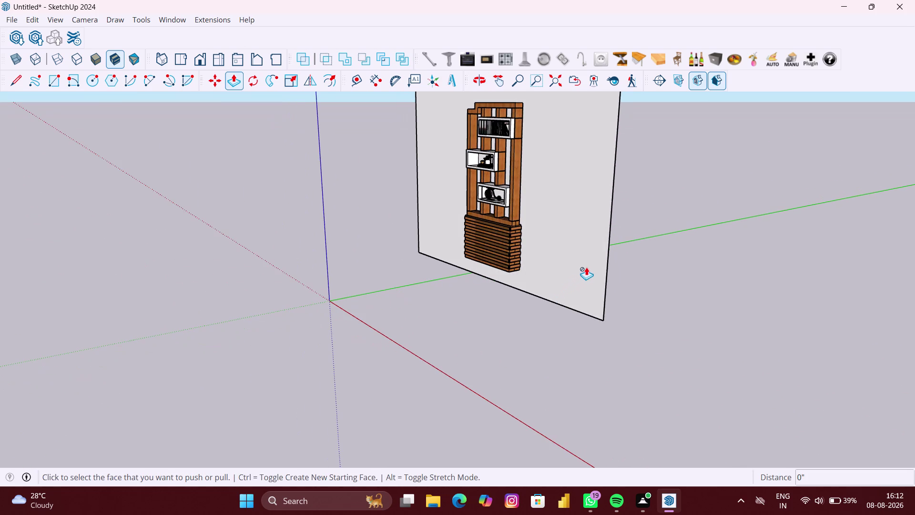
key(space)
double_click(594, 265)
key(p)
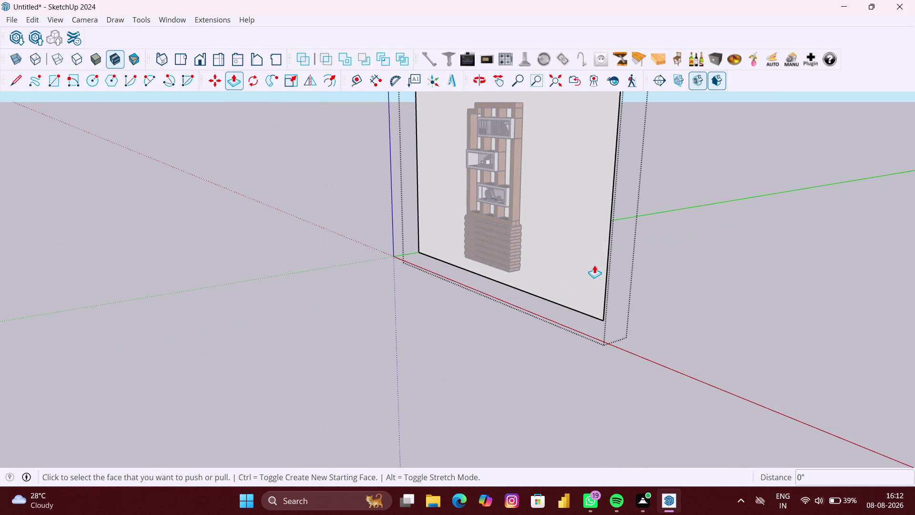
click(593, 264)
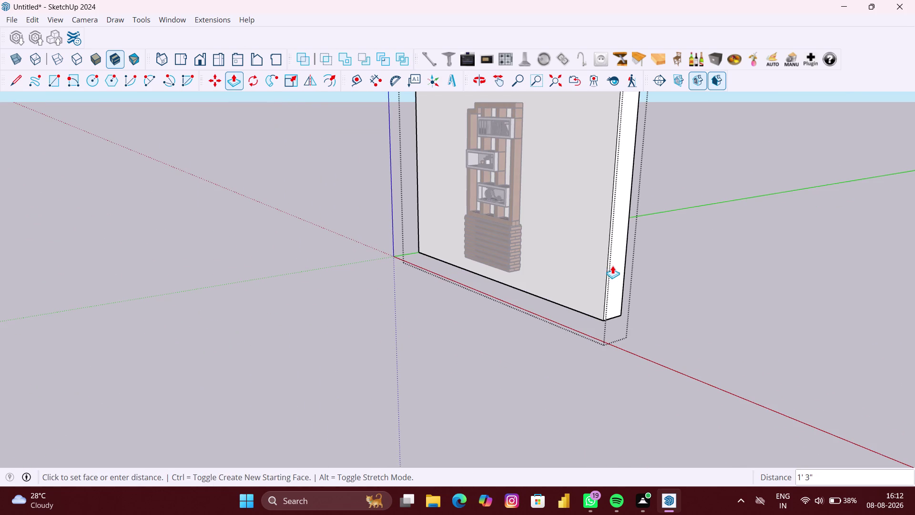
text(9")
key(Return)
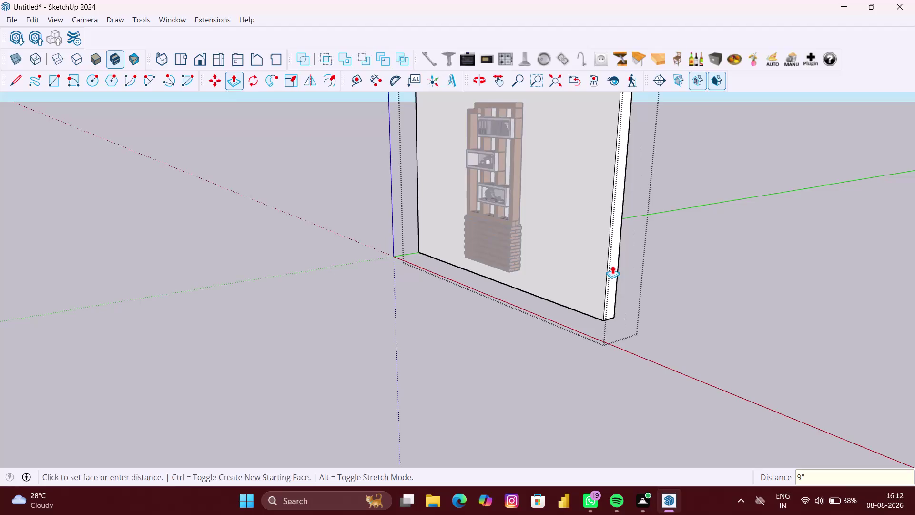
key(space)
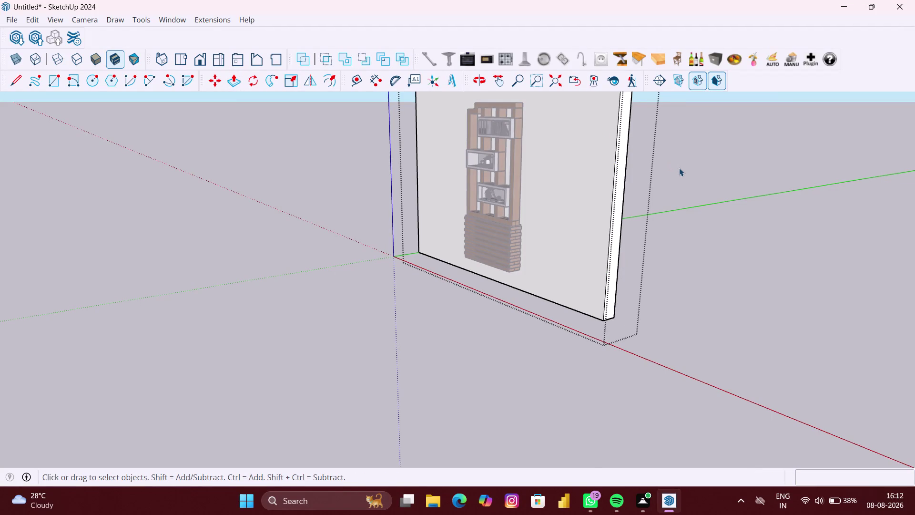
click(679, 168)
scroll(down, 3)
click(630, 185)
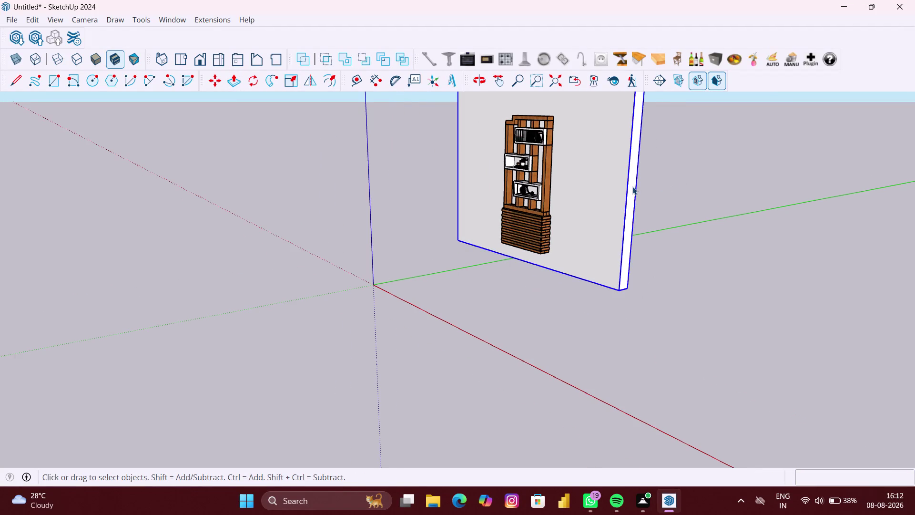
scroll(down, 3)
scroll(down, 3)
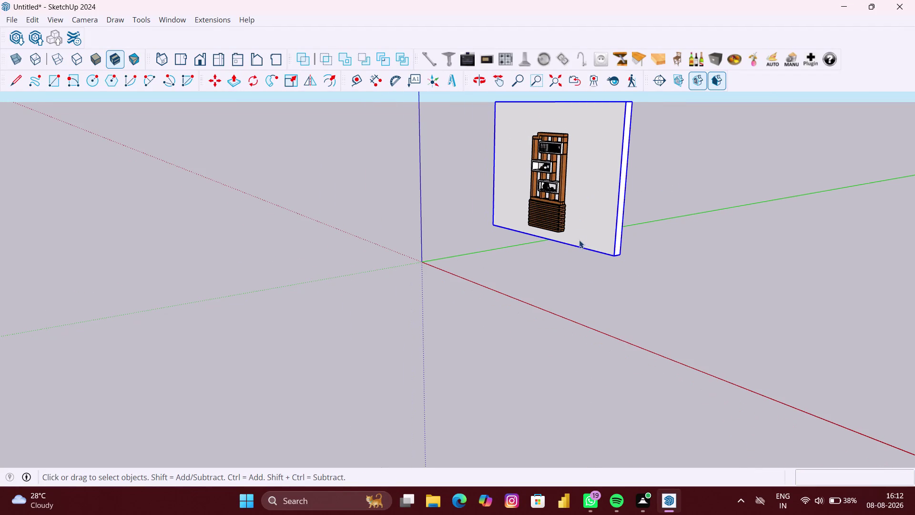
middle_drag(614, 243, 563, 185)
scroll(up, 3)
middle_drag(579, 229, 574, 219)
scroll(up, 3)
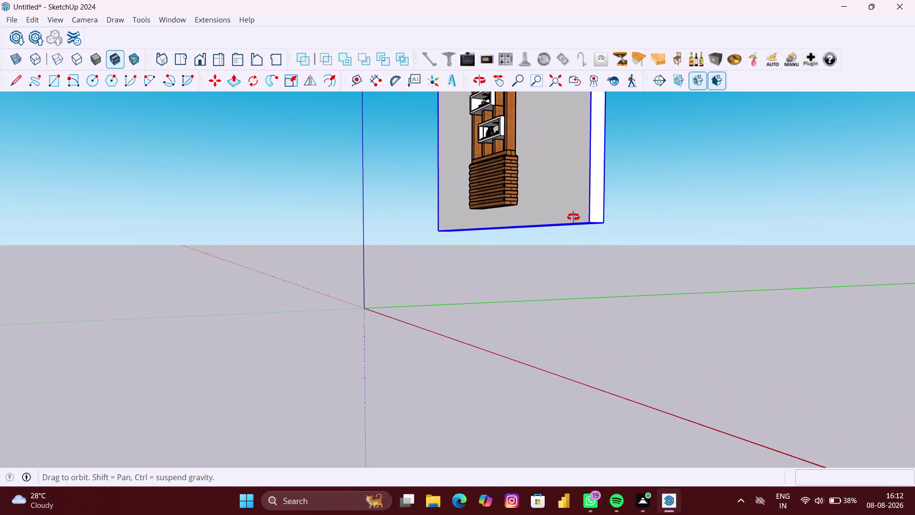
middle_drag(574, 220, 545, 180)
key(p)
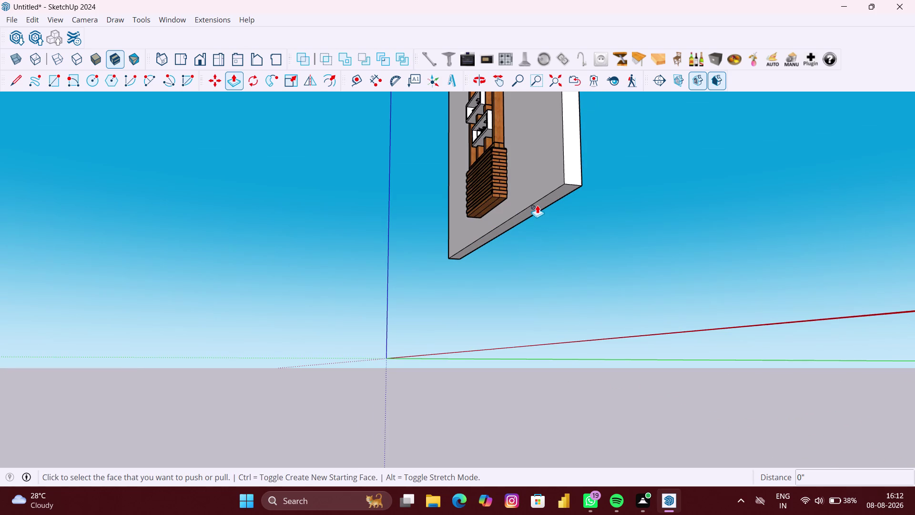
double_click(538, 205)
key(space)
double_click(540, 202)
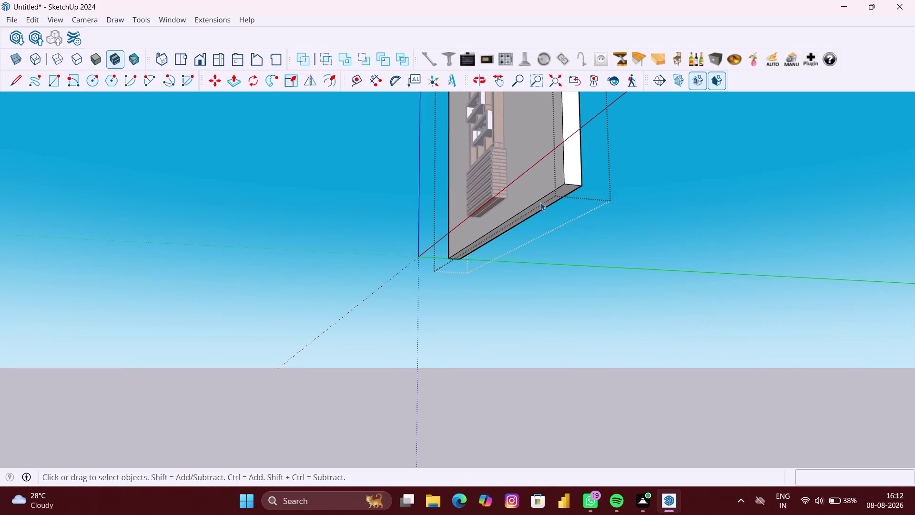
key(p)
click(540, 202)
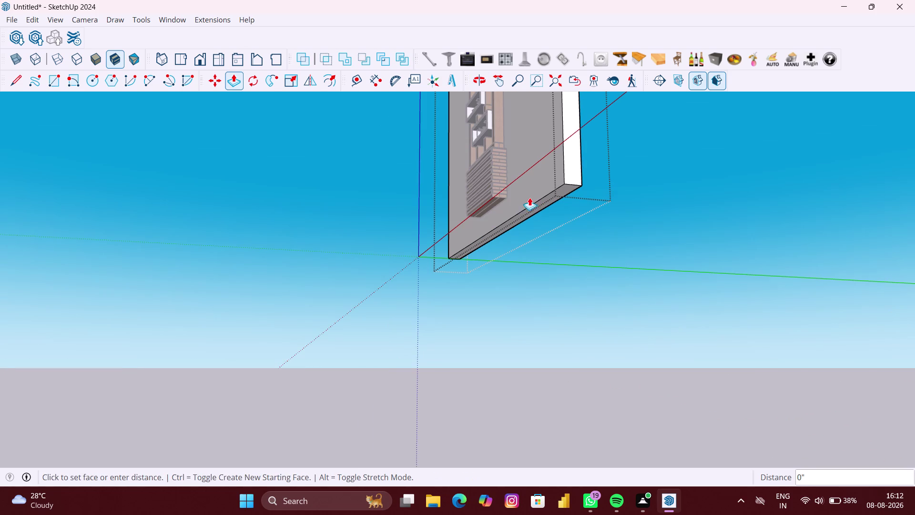
middle_drag(509, 193, 510, 198)
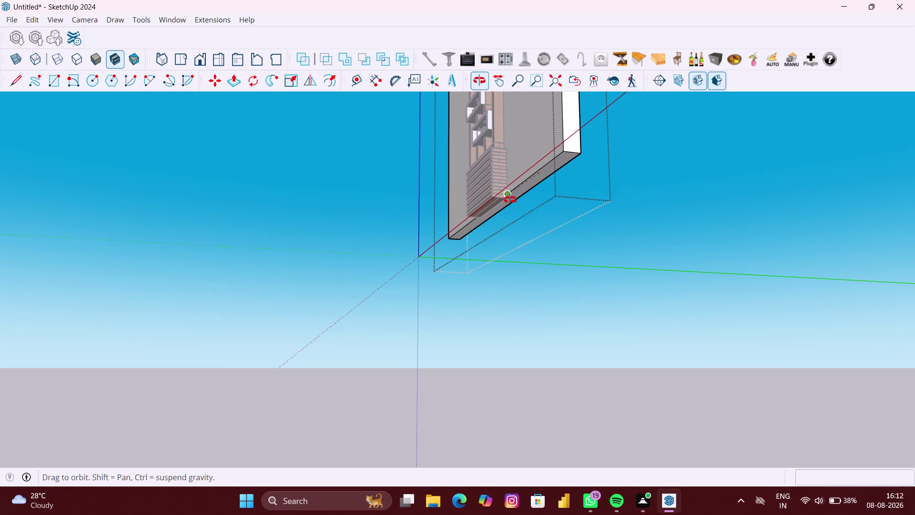
middle_drag(510, 198, 536, 311)
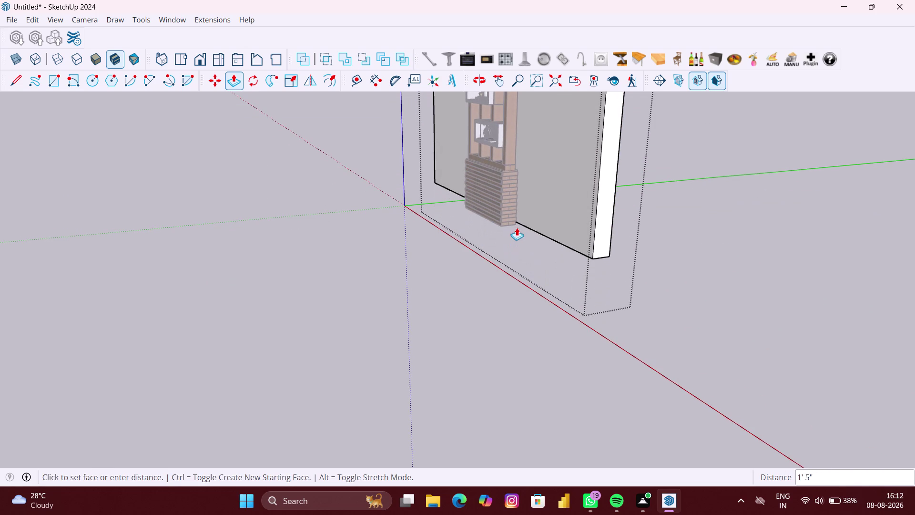
scroll(up, 3)
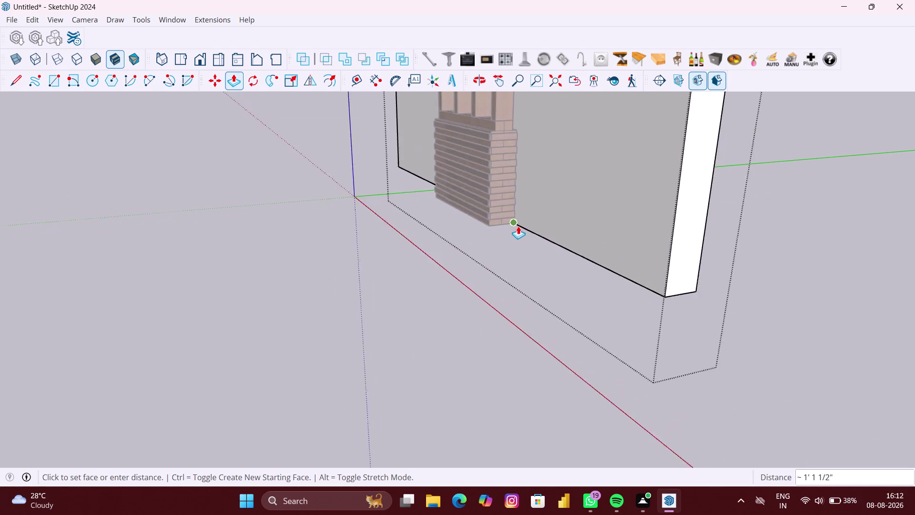
scroll(up, 3)
click(508, 215)
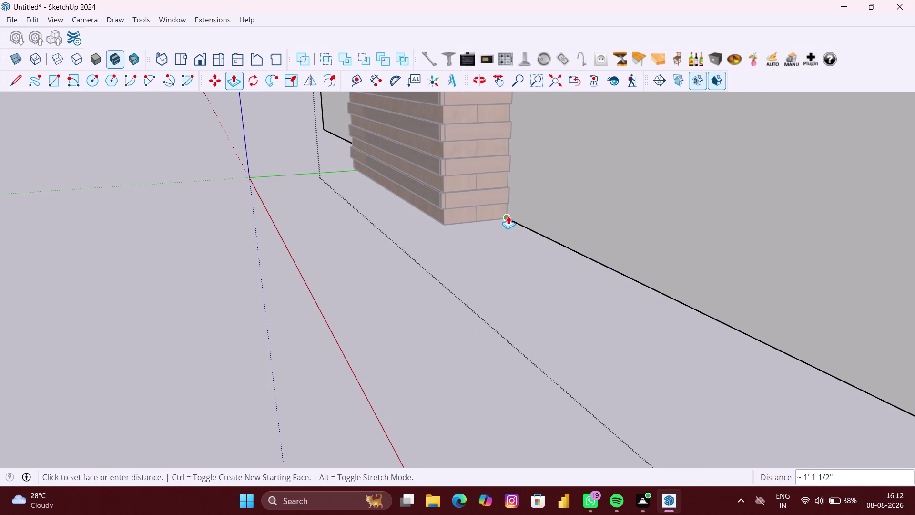
scroll(down, 3)
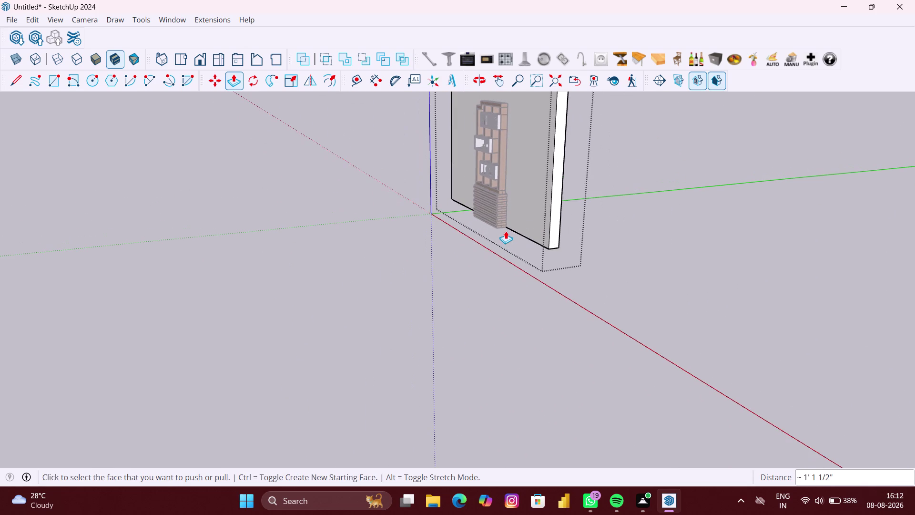
key(space)
click(506, 231)
scroll(down, 3)
click(469, 255)
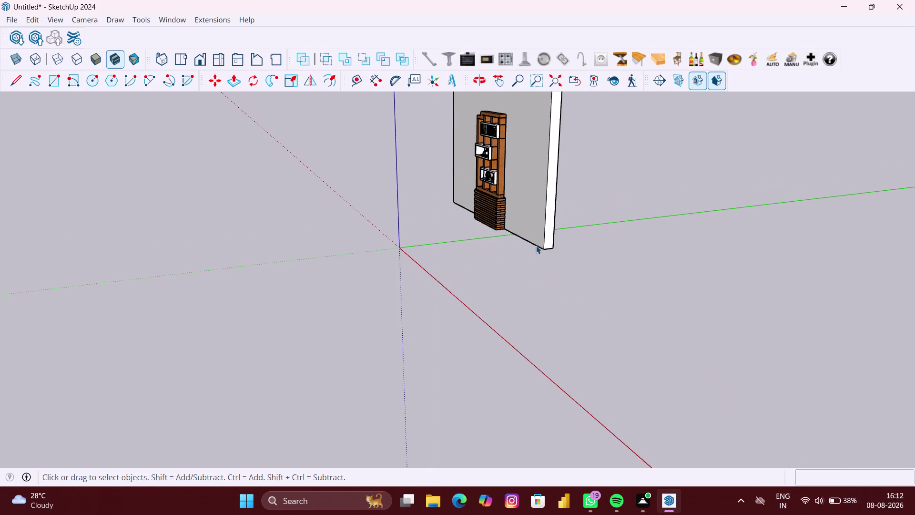
middle_drag(536, 245, 732, 237)
scroll(down, 3)
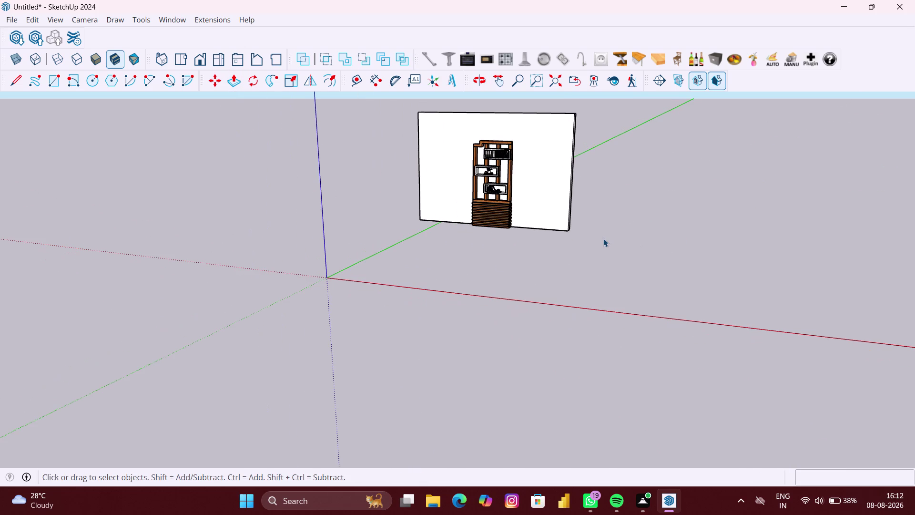
key(b)
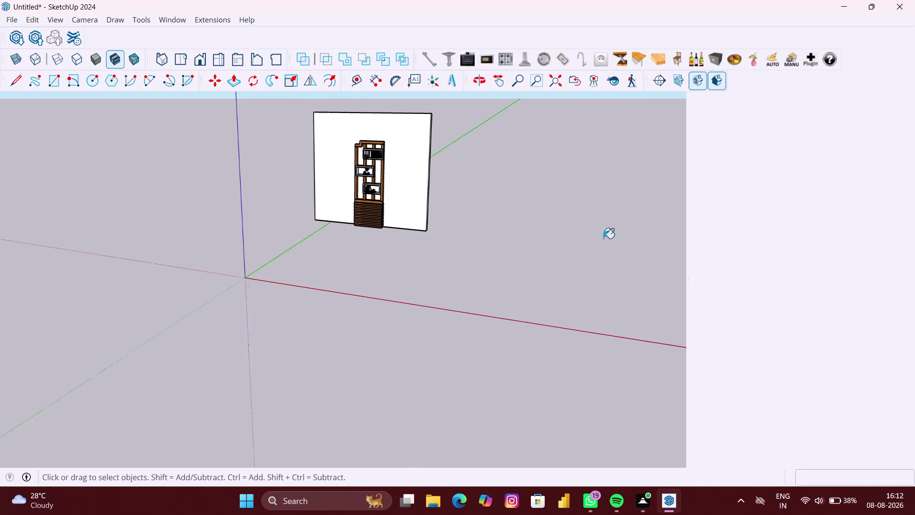
Browse the material collections, passing Glass and Mirrors, and scroll down to the Colors collection.
scroll(down, 3)
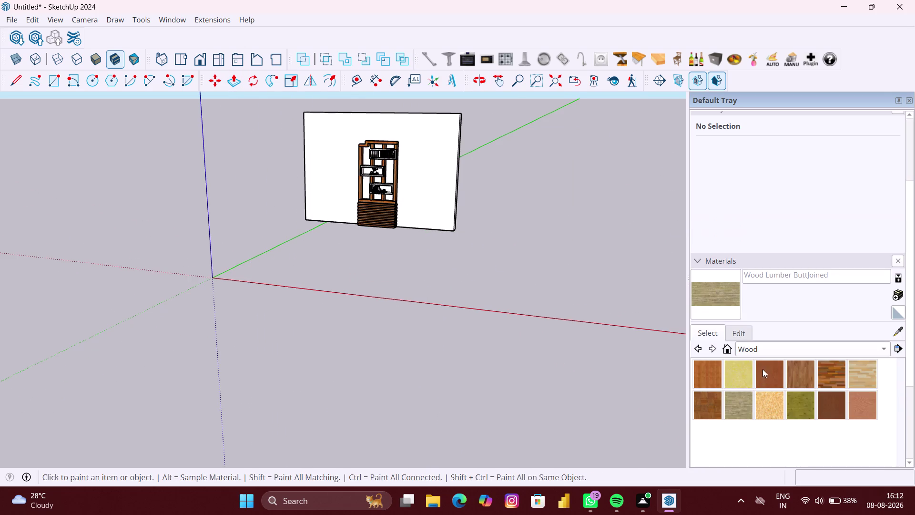
click(796, 280)
click(751, 351)
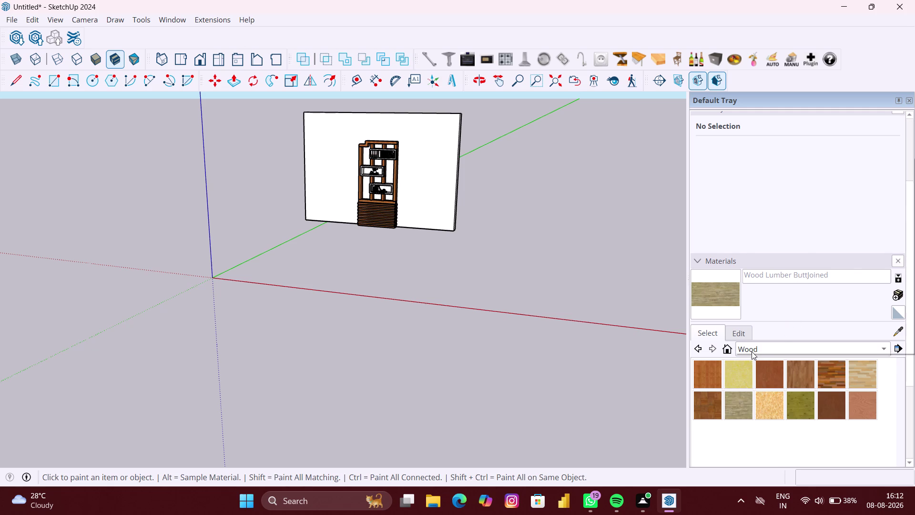
drag(759, 225, 775, 246)
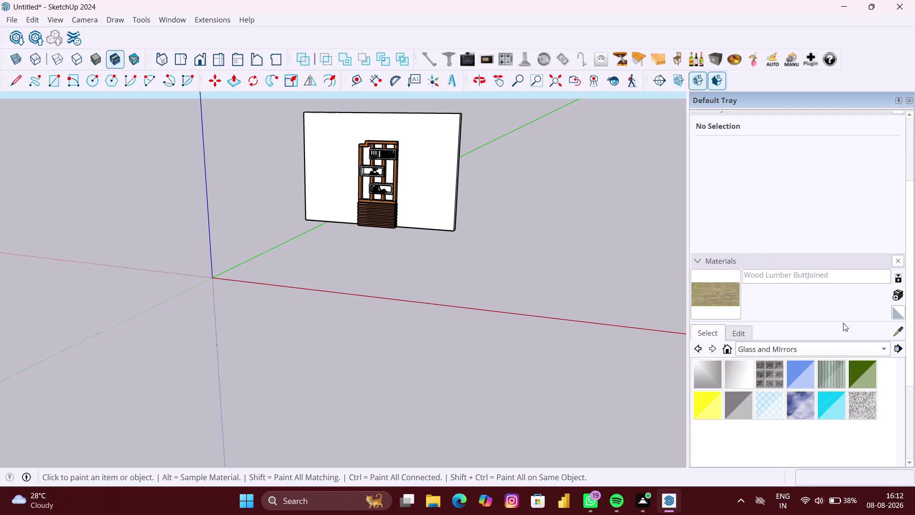
click(772, 351)
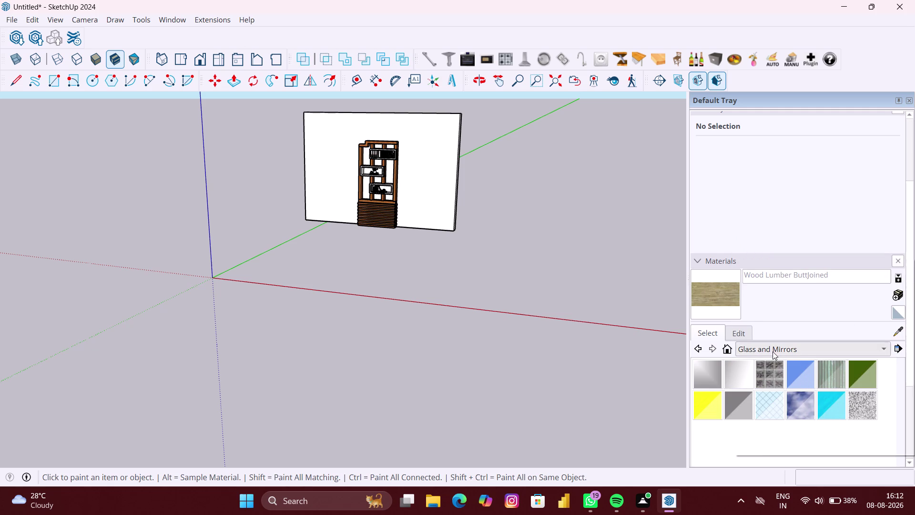
click(763, 320)
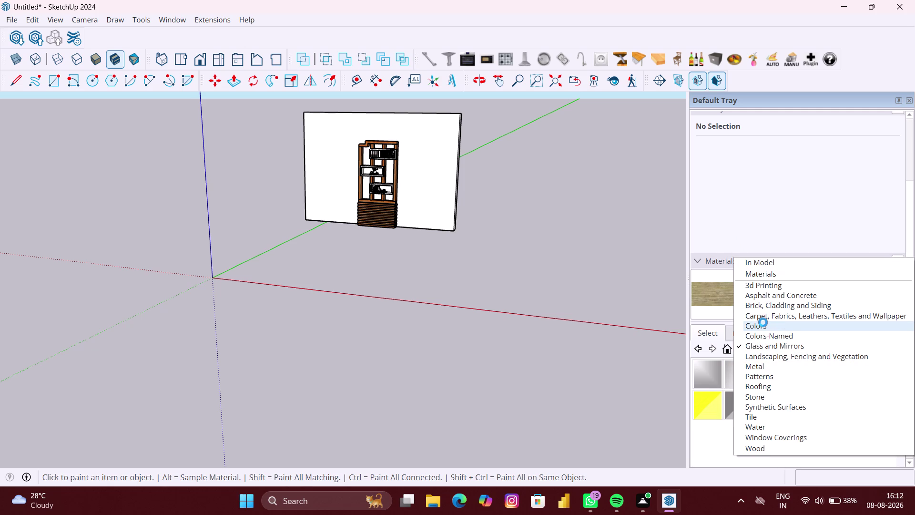
scroll(down, 3)
scroll(down, 3)
scroll(down, 3)
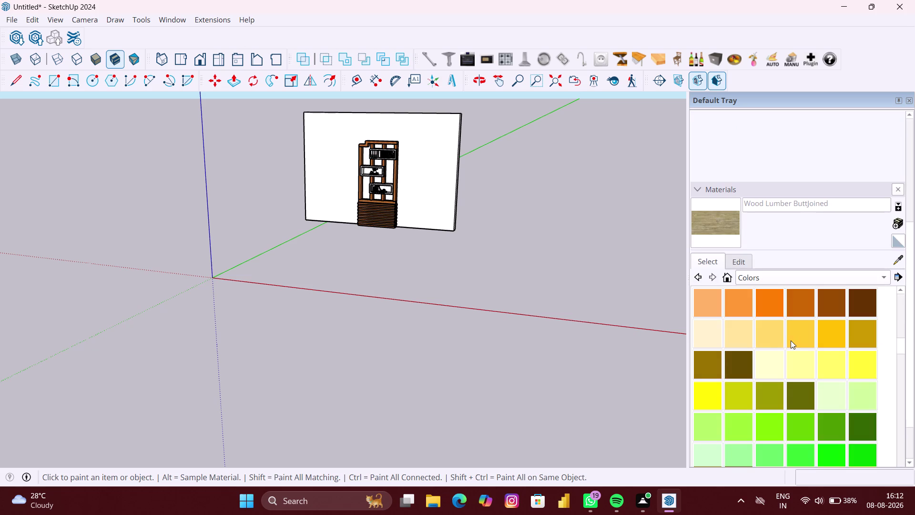
scroll(down, 3)
scroll(down, 3)
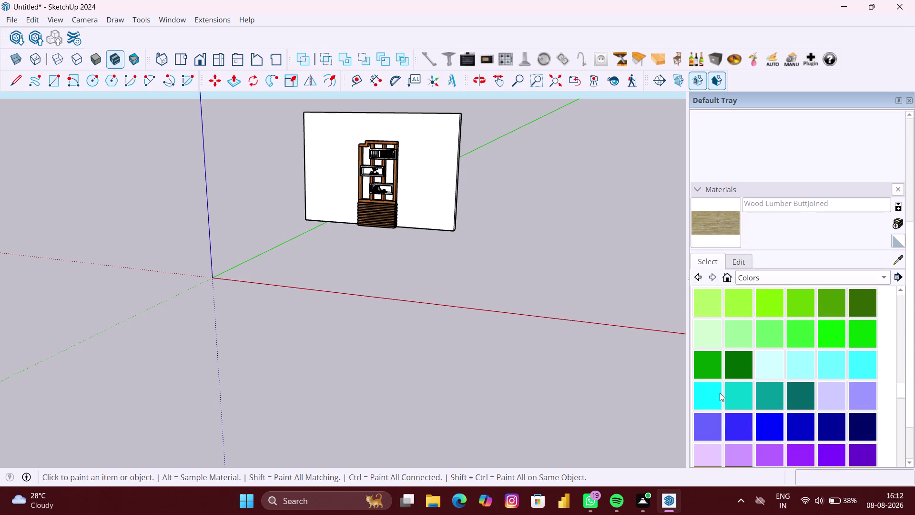
Try cyan, then blue, on the wall face, settling on a lighter blue (Color I04).
click(720, 392)
click(438, 179)
scroll(up, 3)
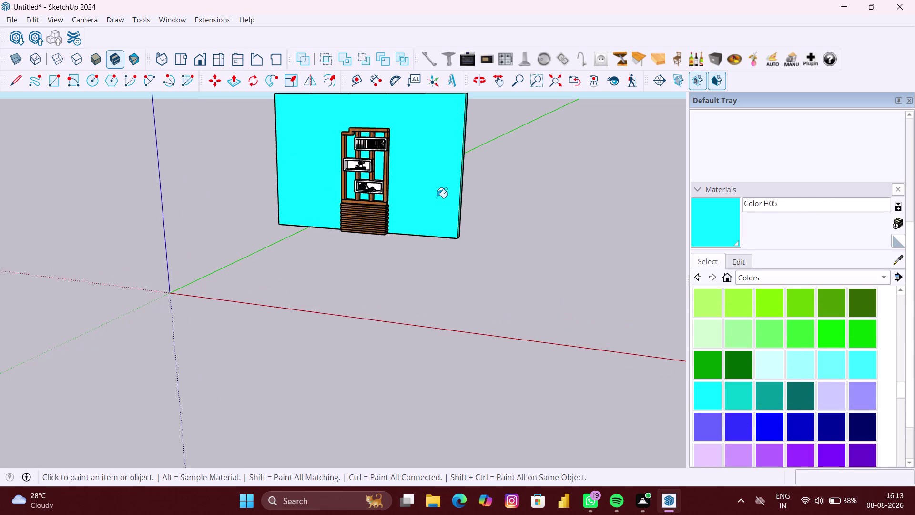
middle_drag(436, 198, 450, 200)
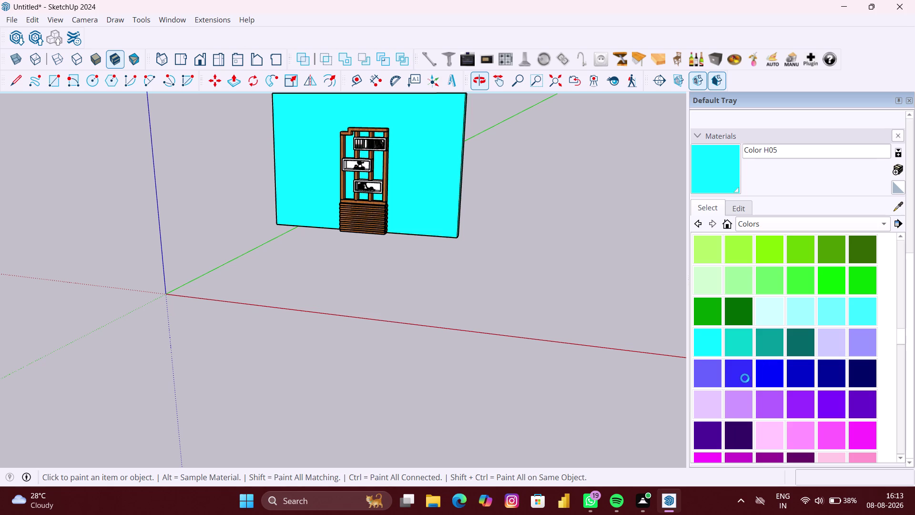
click(778, 375)
click(447, 187)
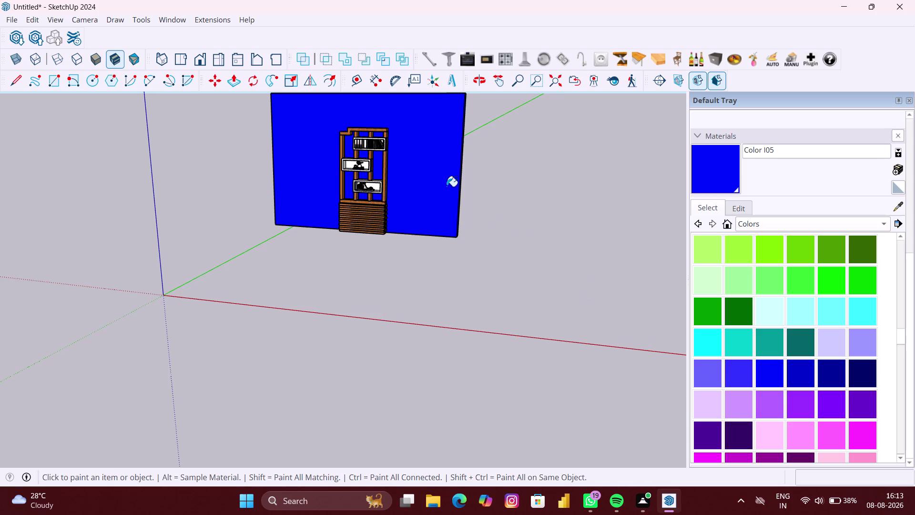
click(737, 379)
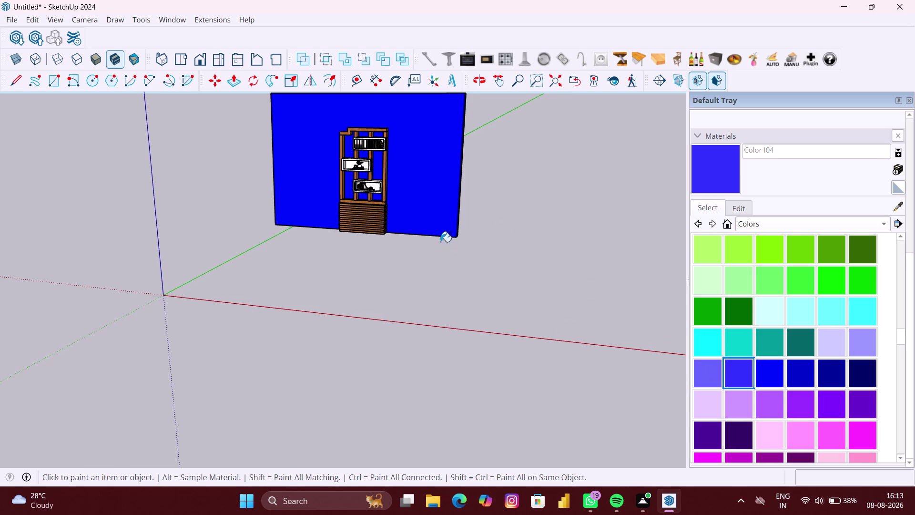
click(442, 202)
scroll(down, 3)
middle_drag(415, 220, 432, 219)
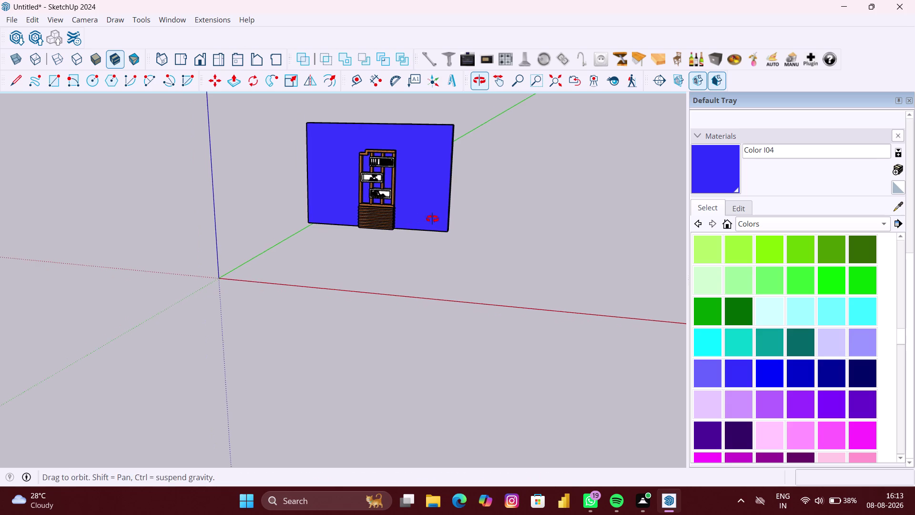
Orbit and zoom to a square, centred front view of the bookshelf.
scroll(up, 3)
middle_drag(406, 207, 405, 194)
scroll(up, 3)
scroll(down, 3)
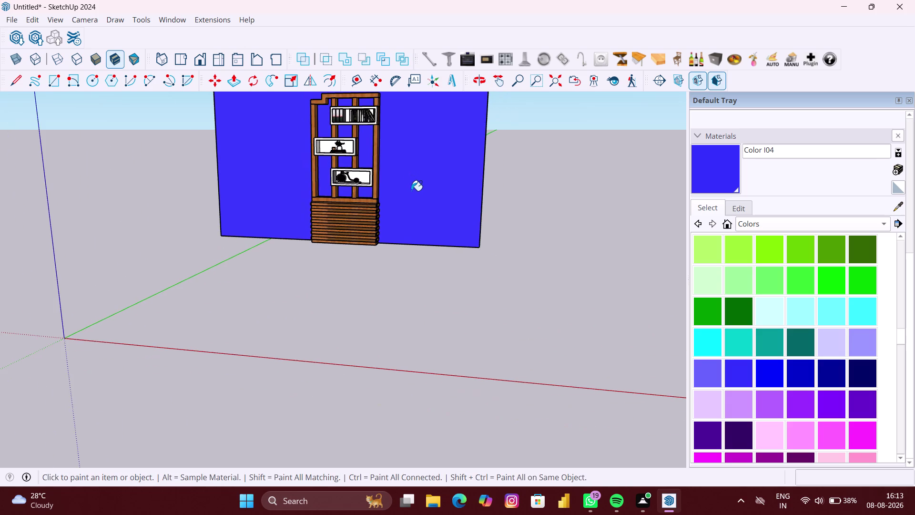
middle_drag(411, 191, 421, 176)
click(527, 229)
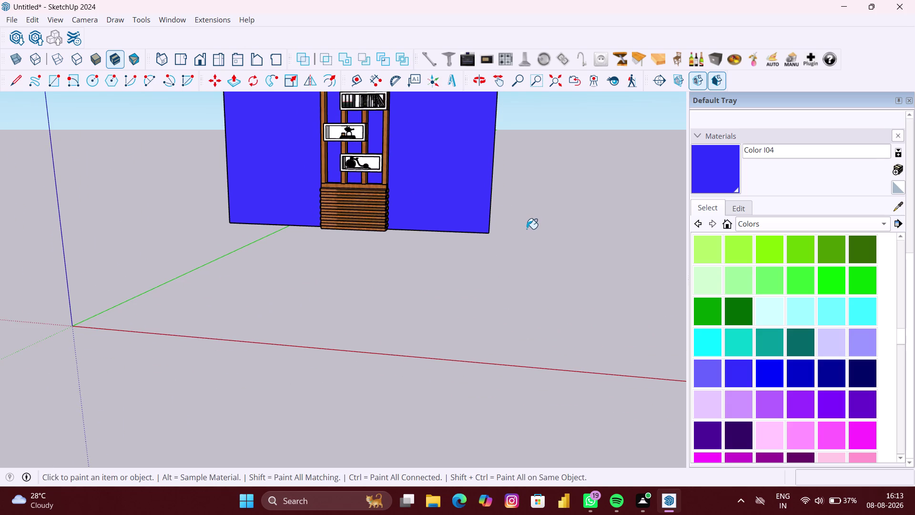
key(space)
click(526, 228)
scroll(up, 3)
middle_click(413, 213)
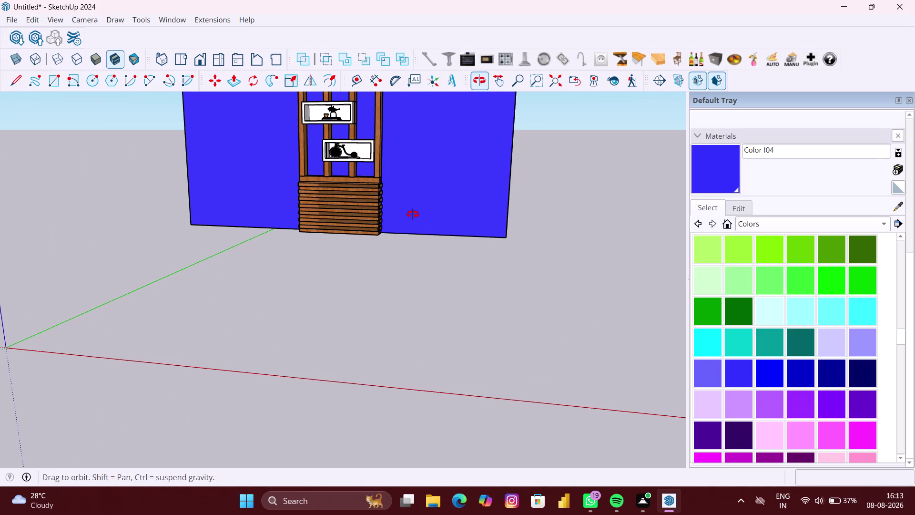
middle_drag(473, 223, 520, 331)
scroll(up, 3)
scroll(up, 3)
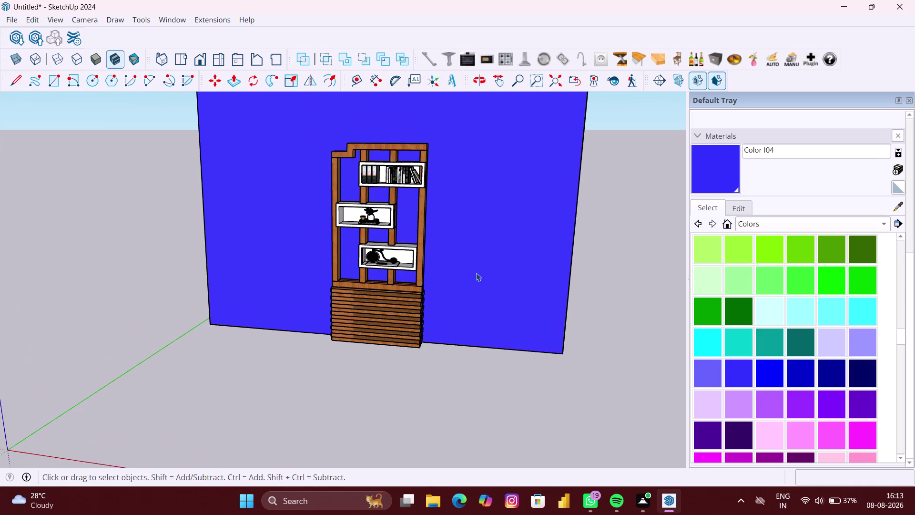
middle_drag(473, 273, 504, 249)
scroll(up, 3)
scroll(up, 3)
middle_drag(465, 265, 483, 261)
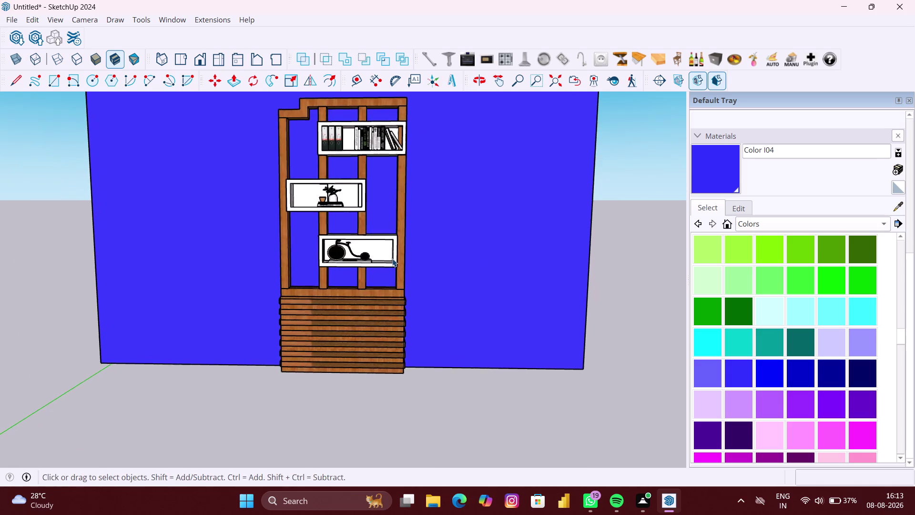
scroll(up, 3)
middle_drag(394, 256, 406, 255)
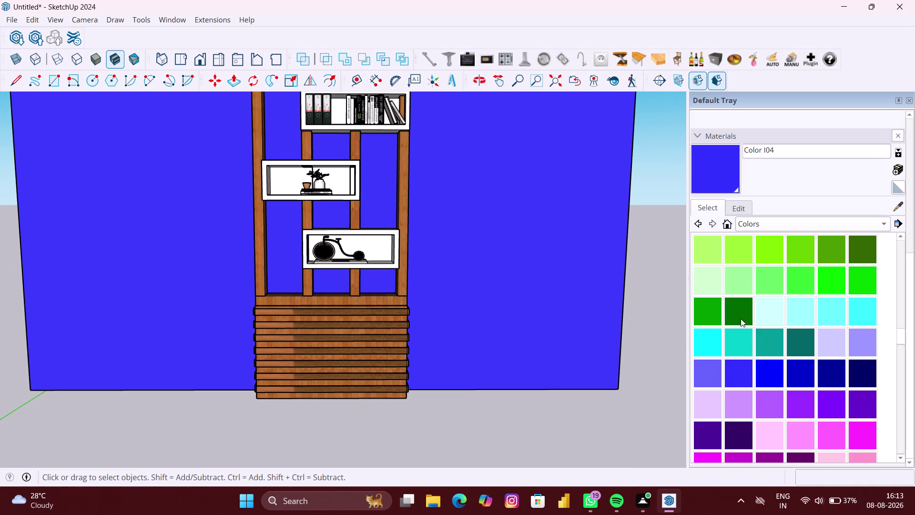
Enter the bookshelf group and give the lower bicycle box a light pink from the pink swatches.
double_click(384, 247)
scroll(up, 3)
click(382, 249)
scroll(down, 3)
scroll(up, 3)
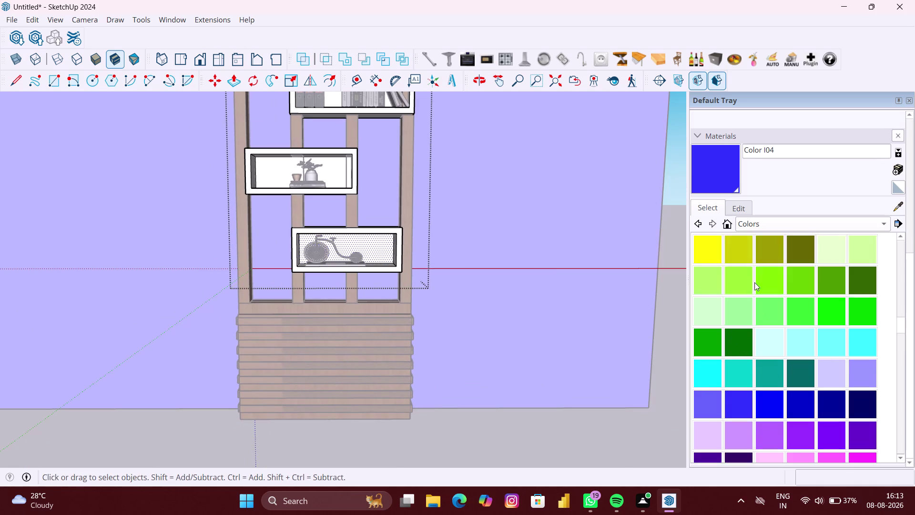
scroll(up, 3)
scroll(up, 3)
click(739, 257)
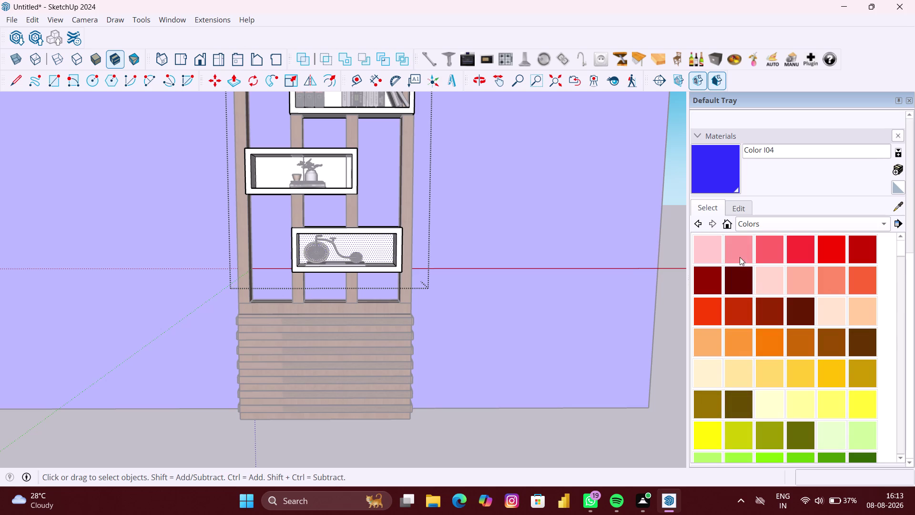
scroll(up, 3)
click(381, 252)
scroll(up, 3)
click(407, 249)
scroll(up, 3)
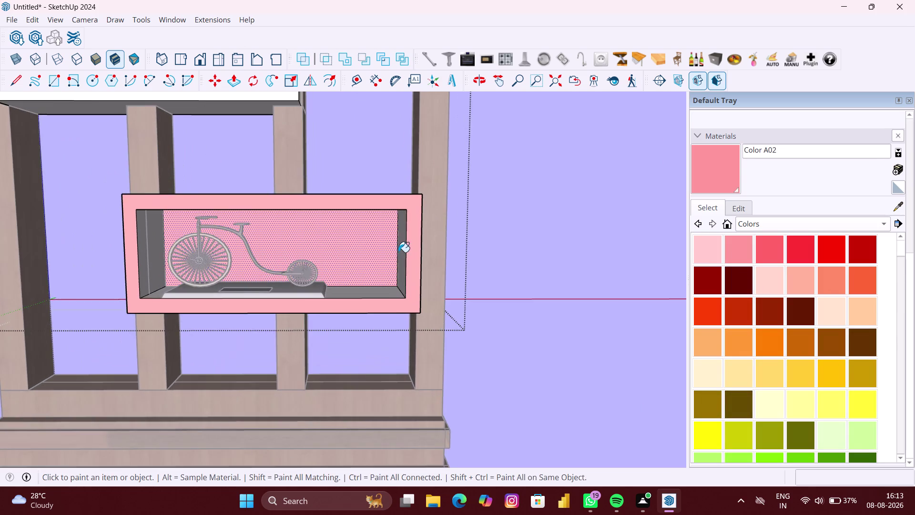
Paint the bicycle box's inner back, right side, left side and top with Color A02.
middle_drag(398, 252, 481, 252)
click(413, 248)
click(380, 286)
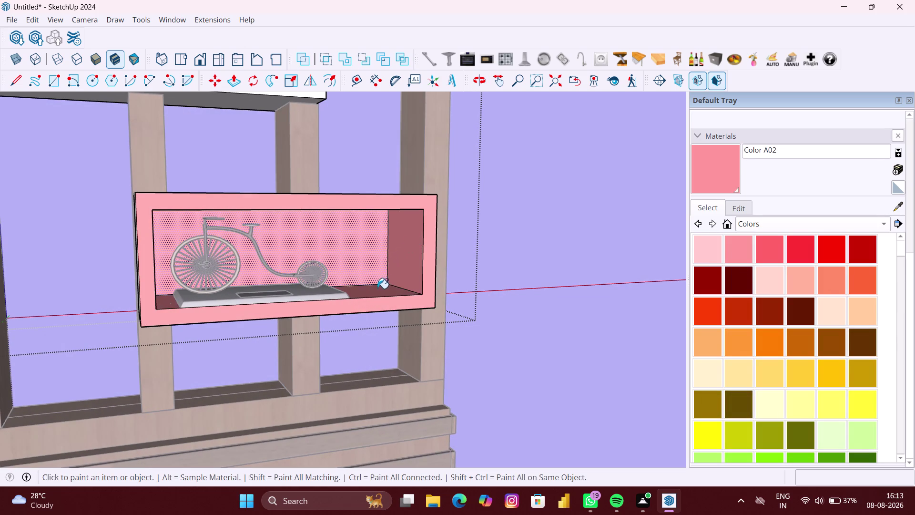
middle_drag(377, 288, 241, 282)
click(162, 246)
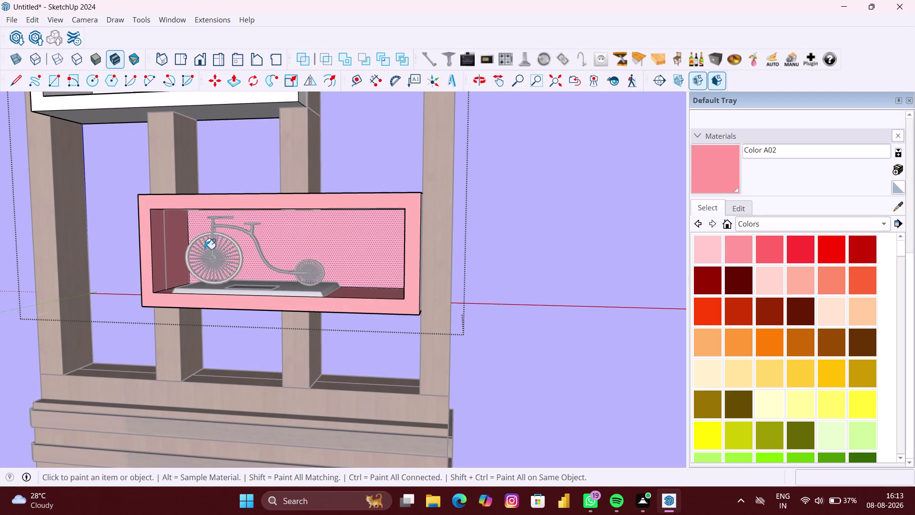
middle_drag(198, 248, 244, 169)
click(348, 202)
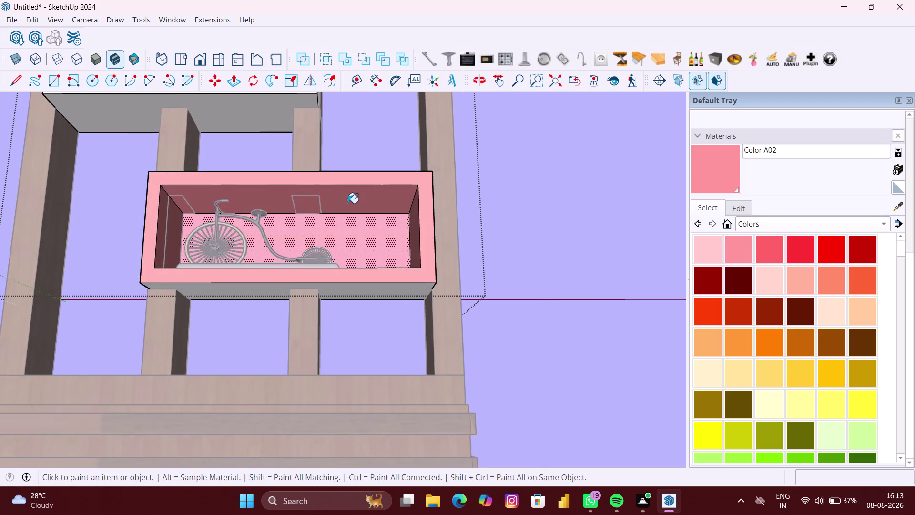
Paint the plant box's frame, shelf floor and back panel pink.
scroll(down, 3)
middle_drag(332, 218, 328, 327)
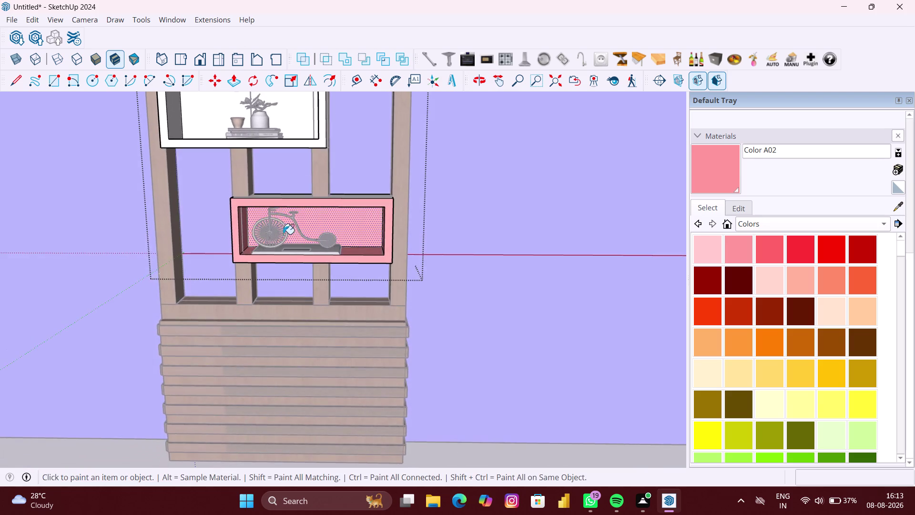
scroll(down, 3)
middle_drag(291, 226, 305, 281)
scroll(up, 3)
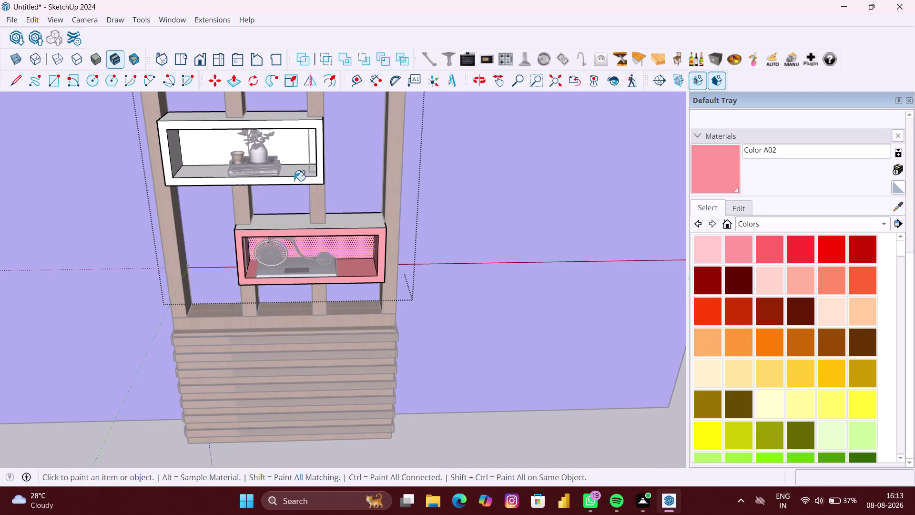
scroll(up, 3)
click(291, 176)
click(293, 183)
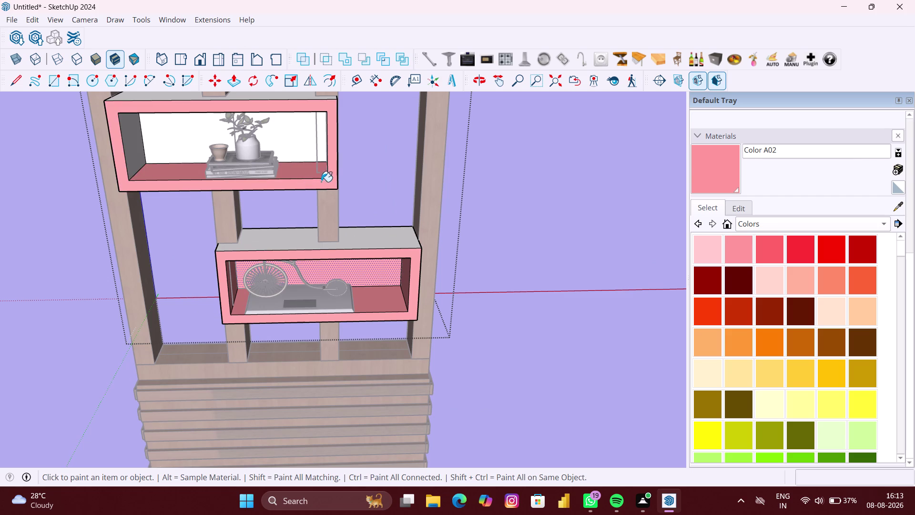
click(307, 150)
Paint the plant box's two inner sides and inner top pink.
middle_drag(275, 147, 286, 144)
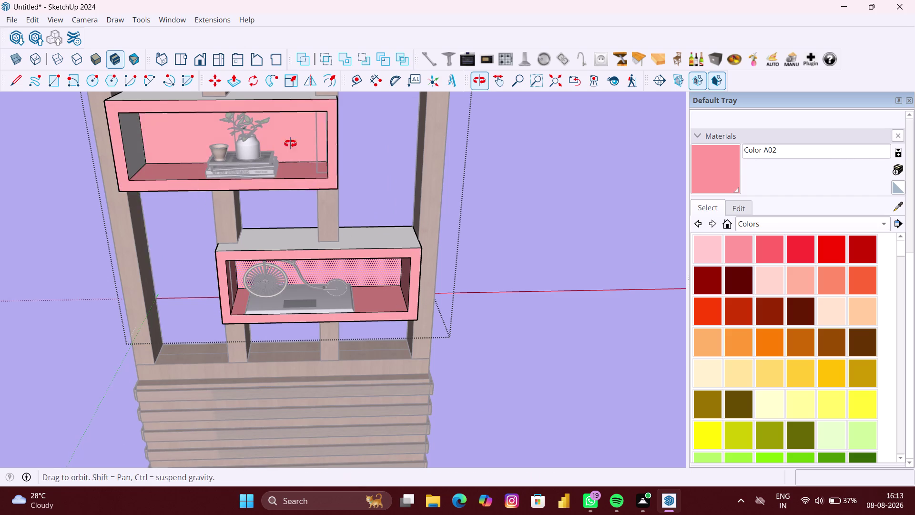
middle_drag(287, 144, 345, 142)
click(333, 142)
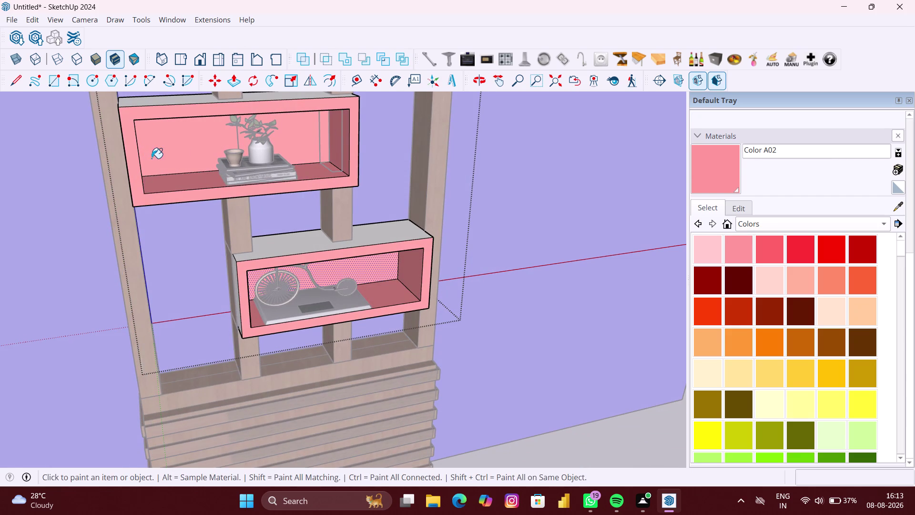
middle_drag(152, 158, 70, 163)
click(140, 154)
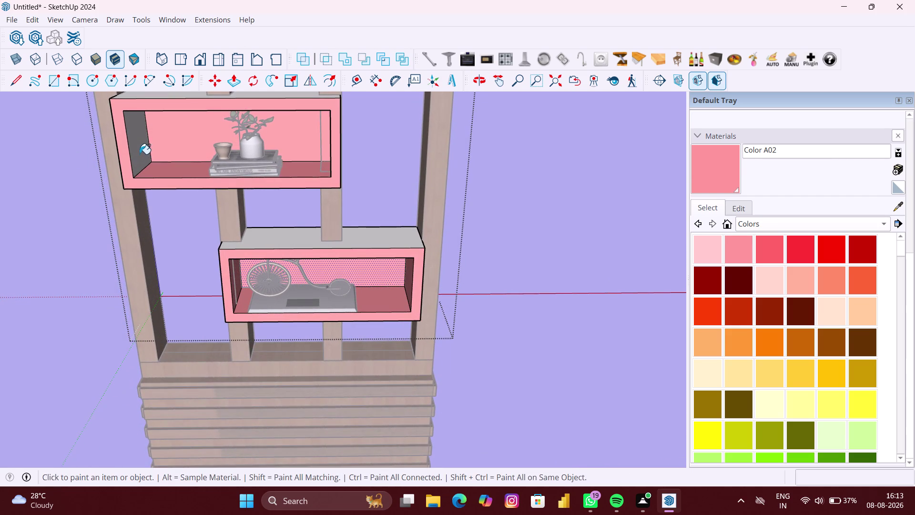
scroll(down, 3)
middle_drag(186, 138, 193, 186)
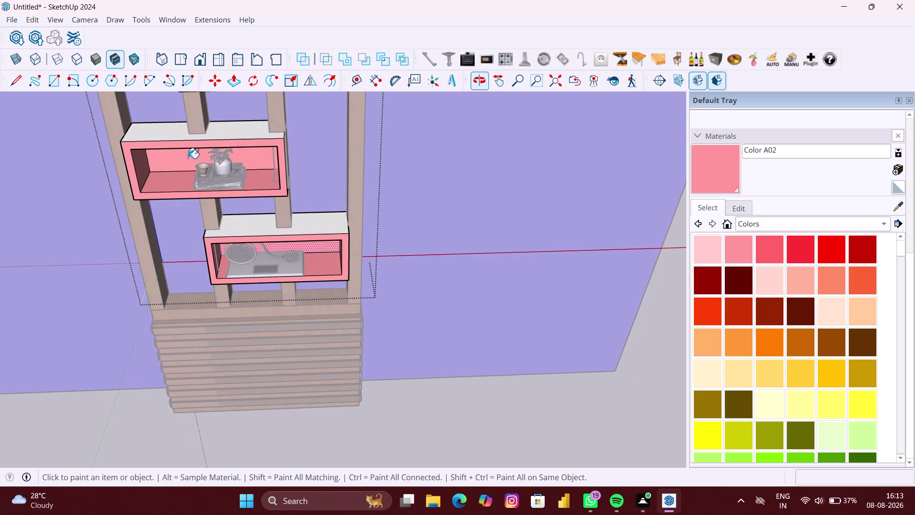
scroll(up, 3)
click(253, 133)
Paint the remaining lower shelf-box faces pink, including another bicycle box inner face.
scroll(down, 3)
scroll(down, 3)
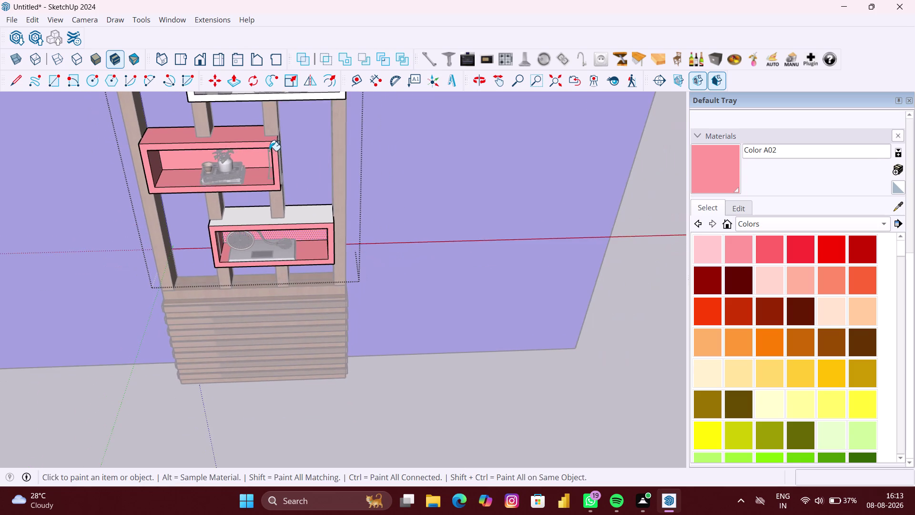
scroll(down, 3)
middle_drag(321, 158, 332, 295)
scroll(up, 3)
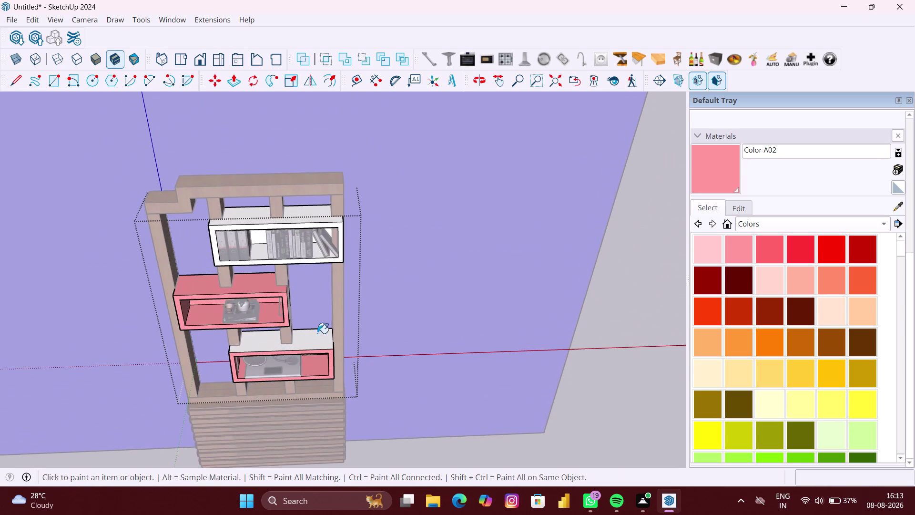
scroll(up, 3)
click(319, 345)
middle_drag(282, 359, 430, 330)
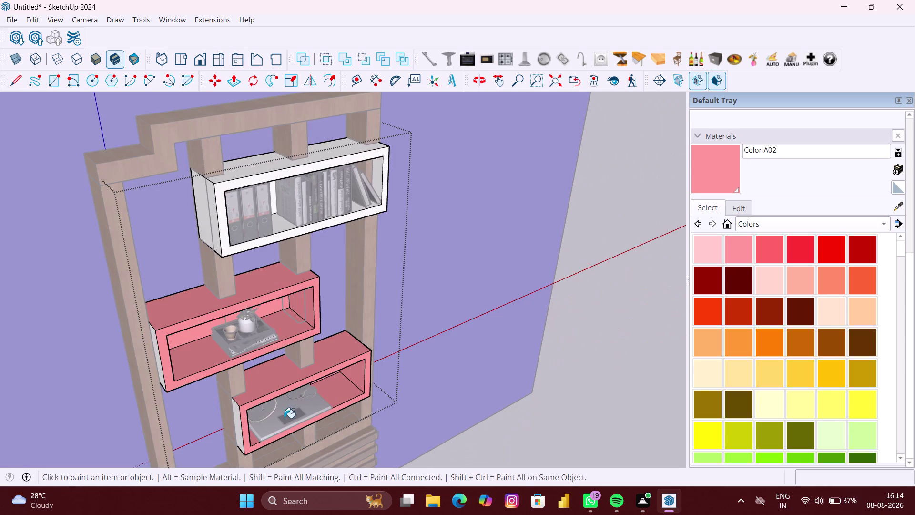
middle_drag(235, 423, 255, 398)
scroll(up, 3)
click(243, 436)
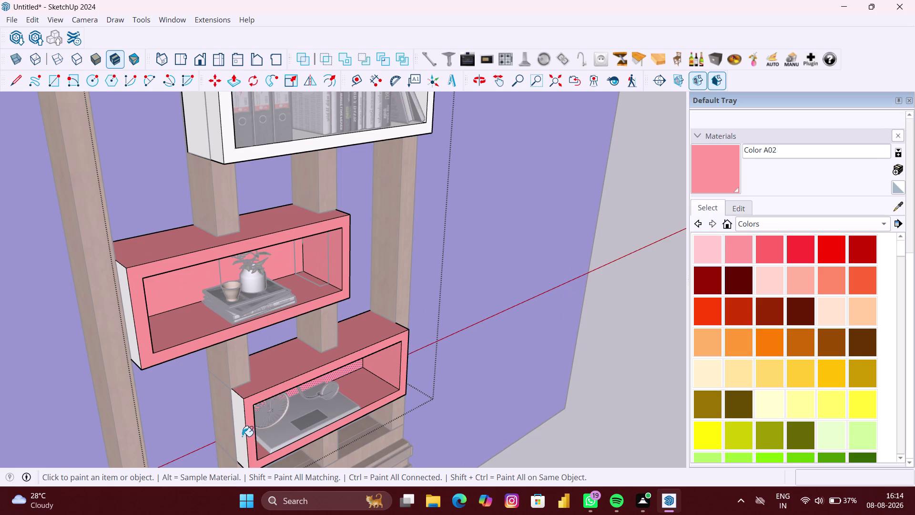
Paint the book box's left end and top pink.
scroll(down, 3)
middle_drag(329, 432, 200, 336)
scroll(down, 3)
scroll(up, 3)
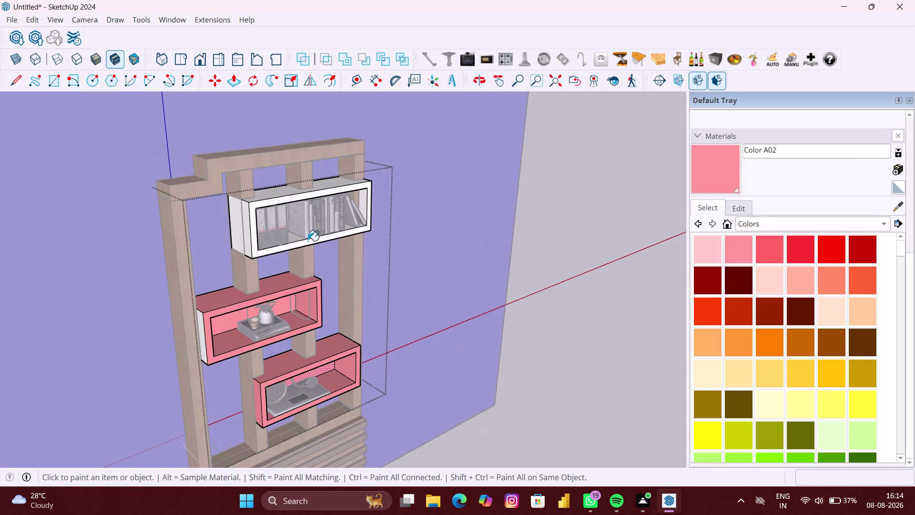
middle_drag(240, 242, 285, 280)
scroll(up, 3)
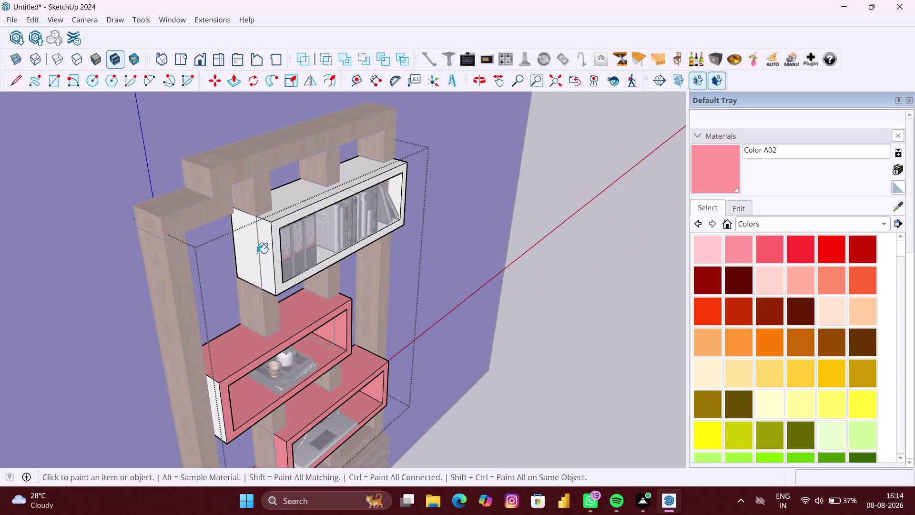
click(257, 253)
click(286, 193)
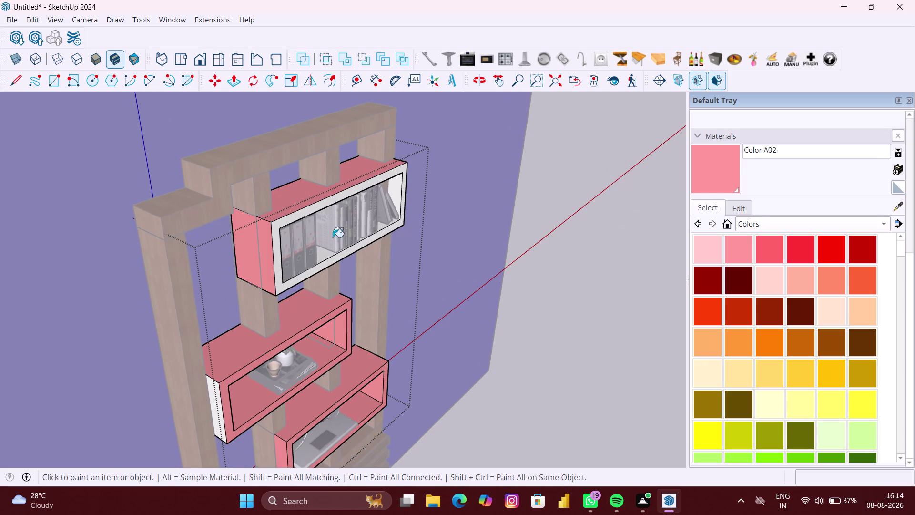
middle_drag(312, 234, 128, 184)
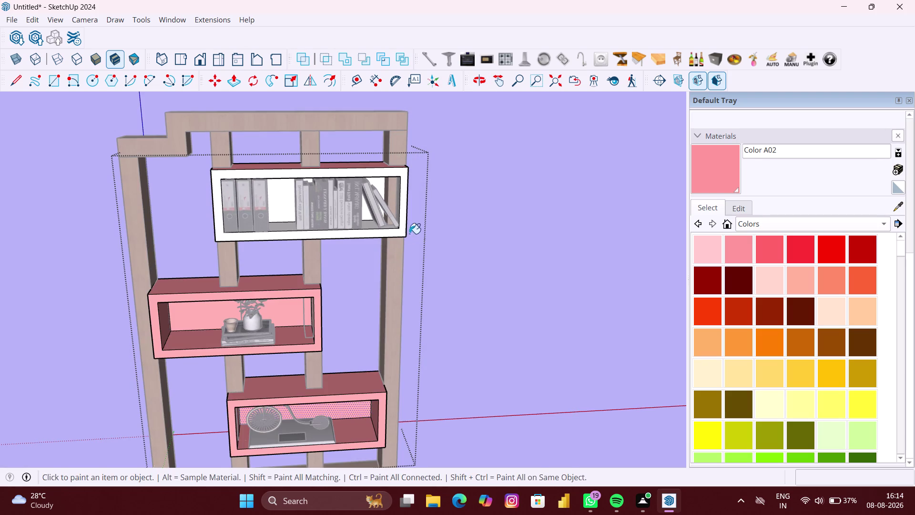
Paint the book box's back panel, front frame and underside pink.
scroll(up, 3)
scroll(up, 3)
click(211, 196)
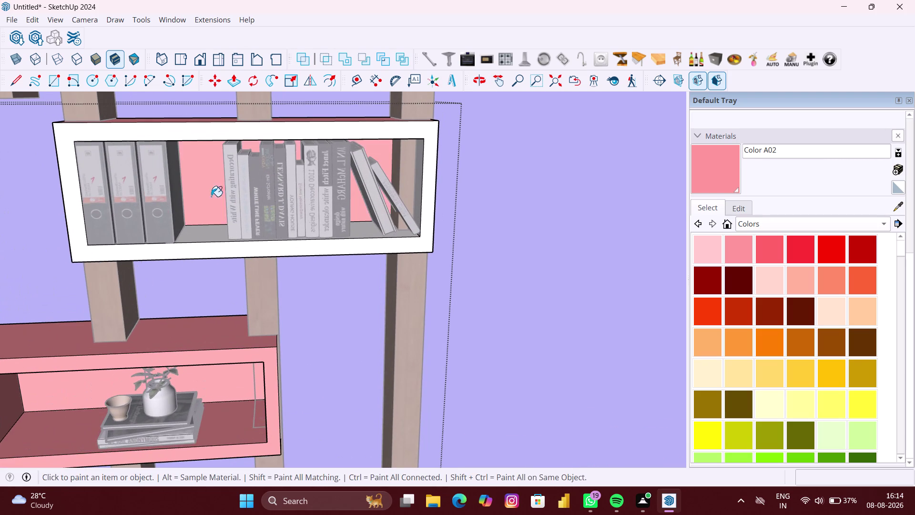
scroll(up, 3)
click(207, 253)
scroll(down, 3)
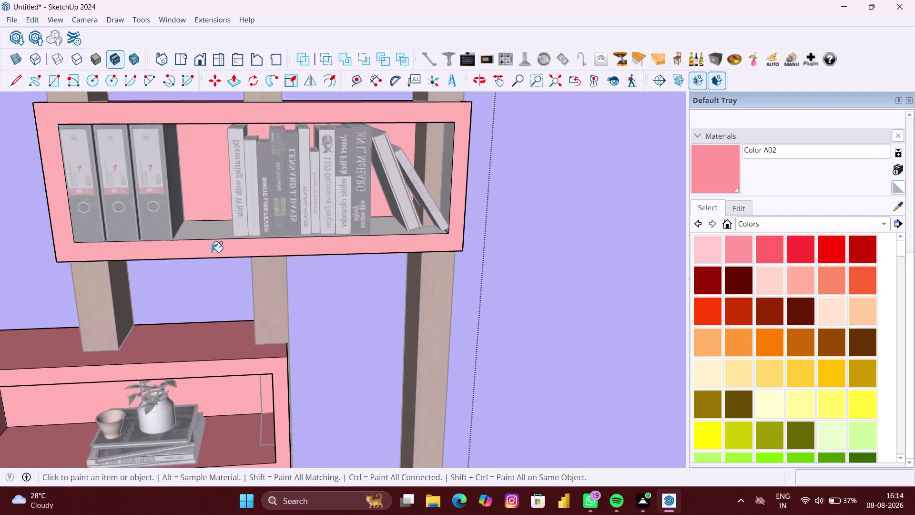
scroll(down, 3)
middle_drag(264, 270, 302, 162)
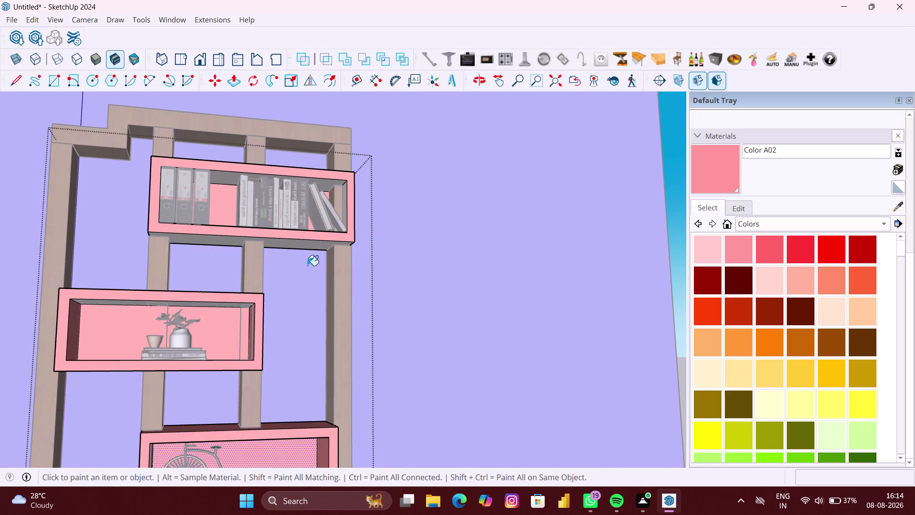
scroll(up, 3)
middle_drag(308, 263, 327, 228)
click(319, 225)
scroll(down, 3)
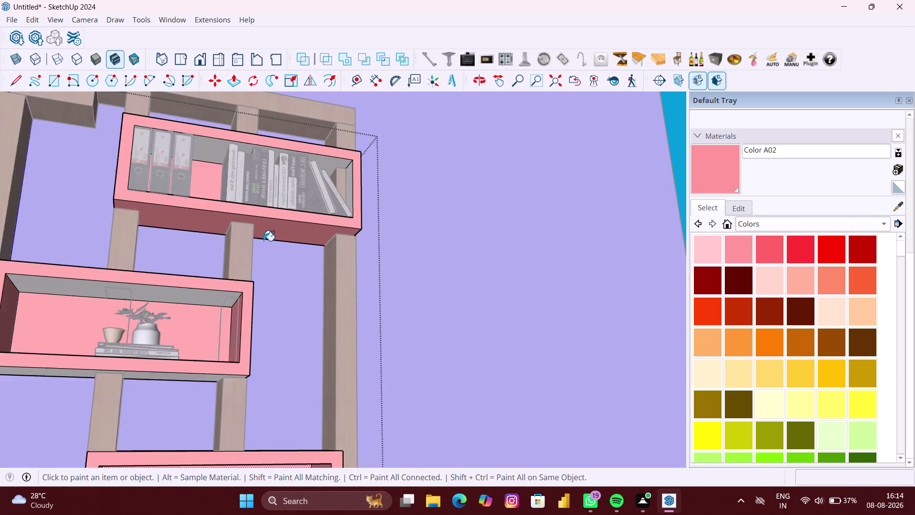
scroll(down, 3)
Paint the white right ends of the book, plant and bicycle boxes pink.
middle_drag(216, 239, 153, 269)
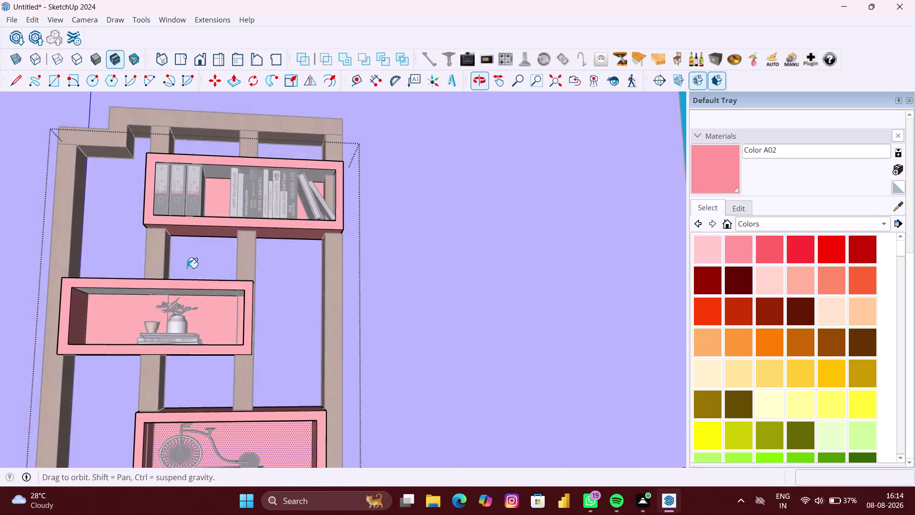
middle_drag(378, 274, 194, 265)
scroll(up, 3)
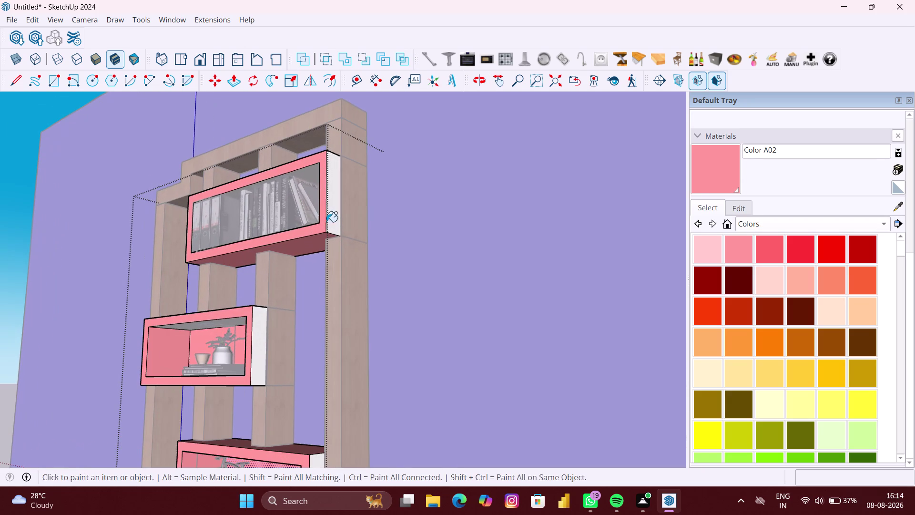
click(331, 214)
scroll(down, 3)
middle_click(267, 332)
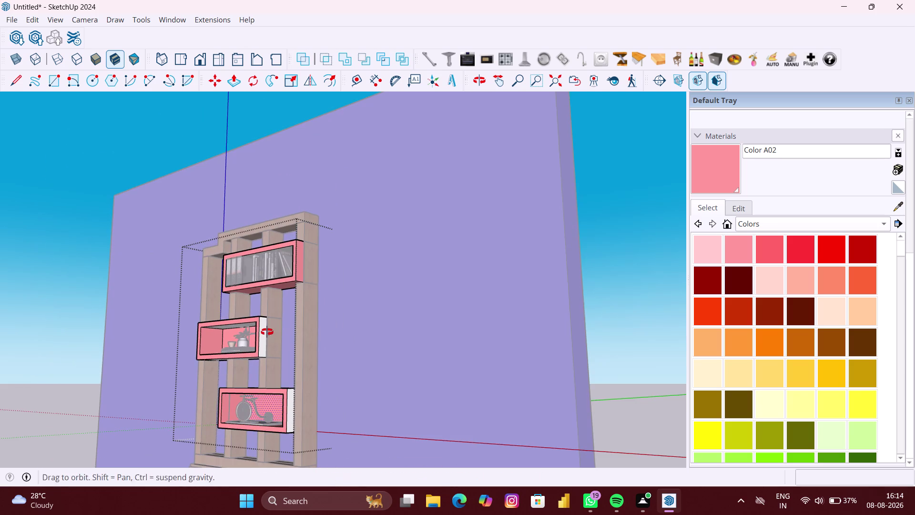
scroll(up, 3)
click(260, 341)
scroll(down, 3)
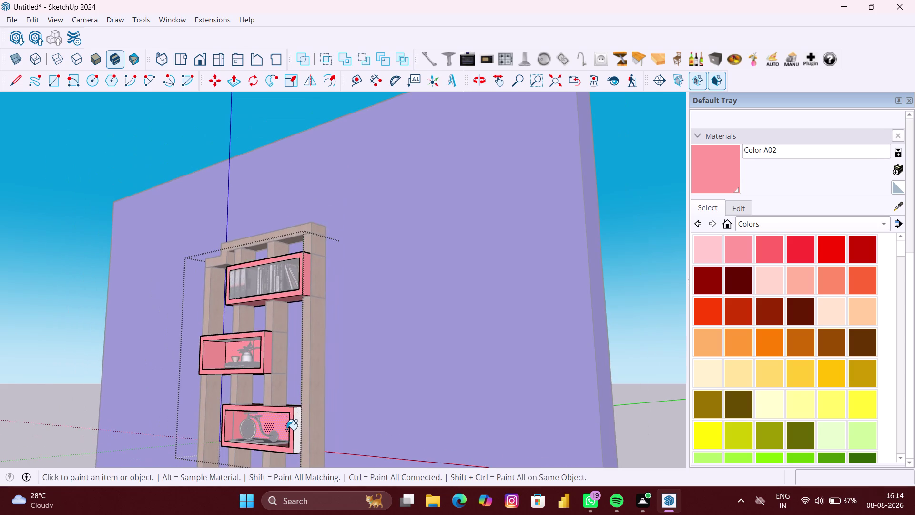
scroll(up, 3)
click(302, 434)
scroll(down, 3)
middle_drag(269, 437, 270, 439)
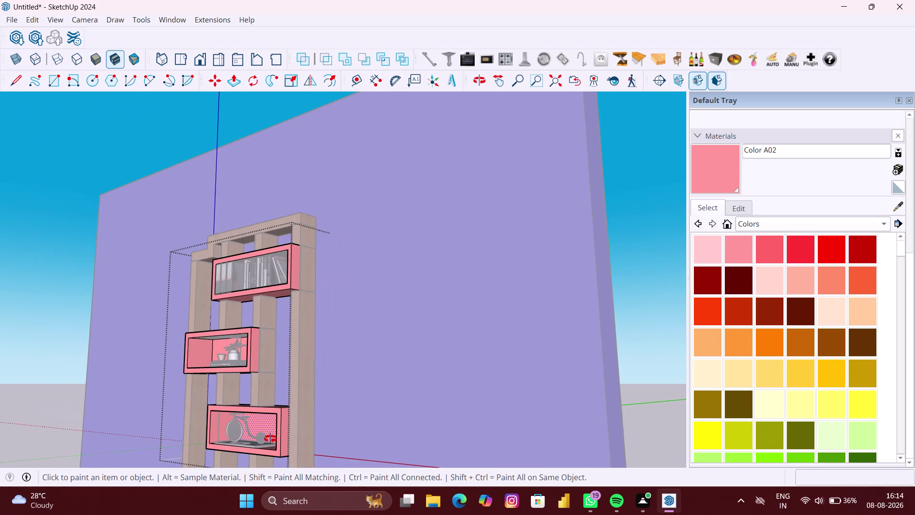
middle_drag(269, 439, 391, 458)
scroll(down, 3)
Select the blue wall and bookshelf and apply Make Group from the right-click menu.
key(space)
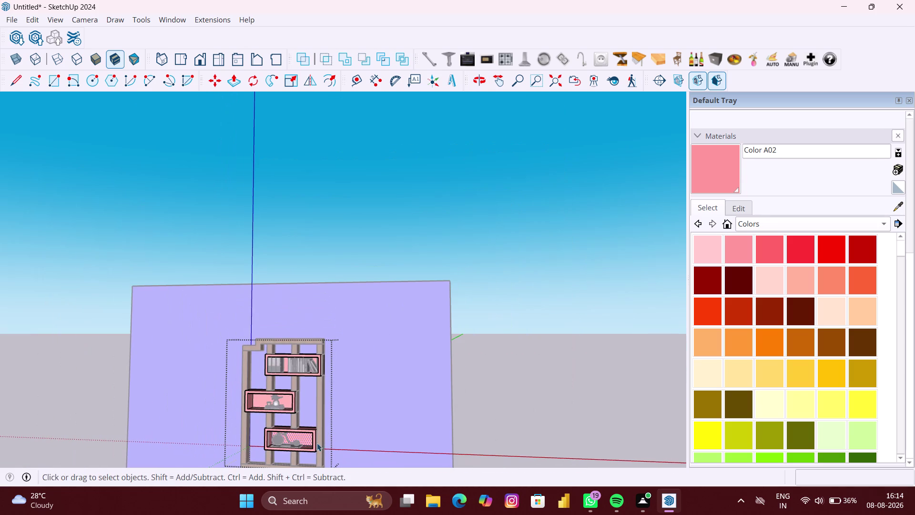
click(632, 439)
scroll(down, 3)
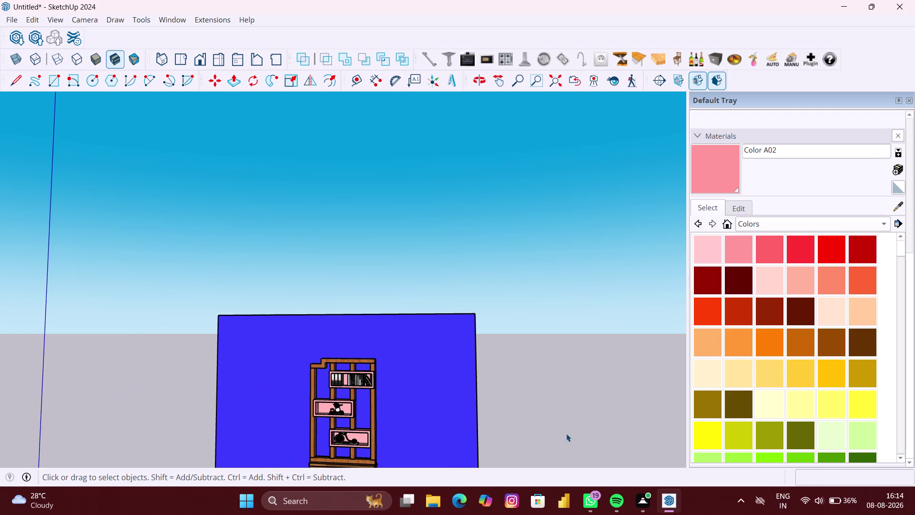
middle_drag(574, 433, 614, 342)
scroll(up, 3)
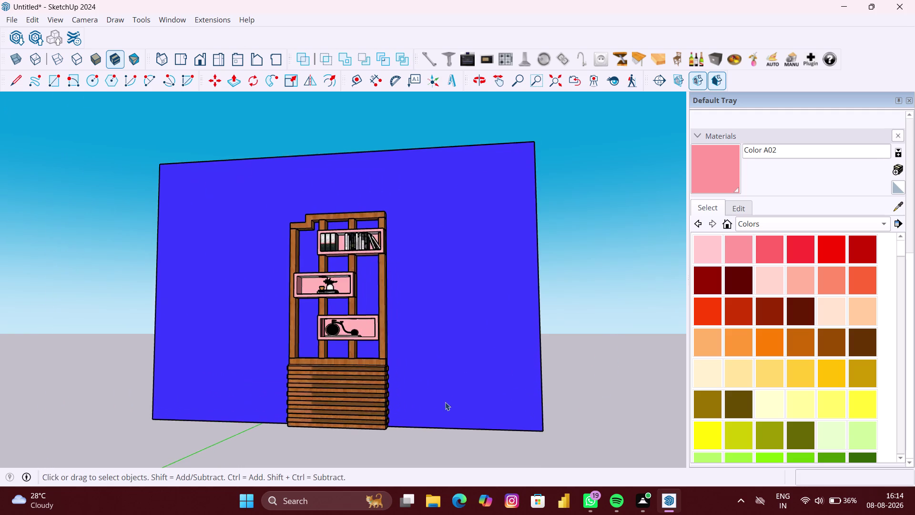
middle_drag(445, 401, 495, 427)
scroll(down, 3)
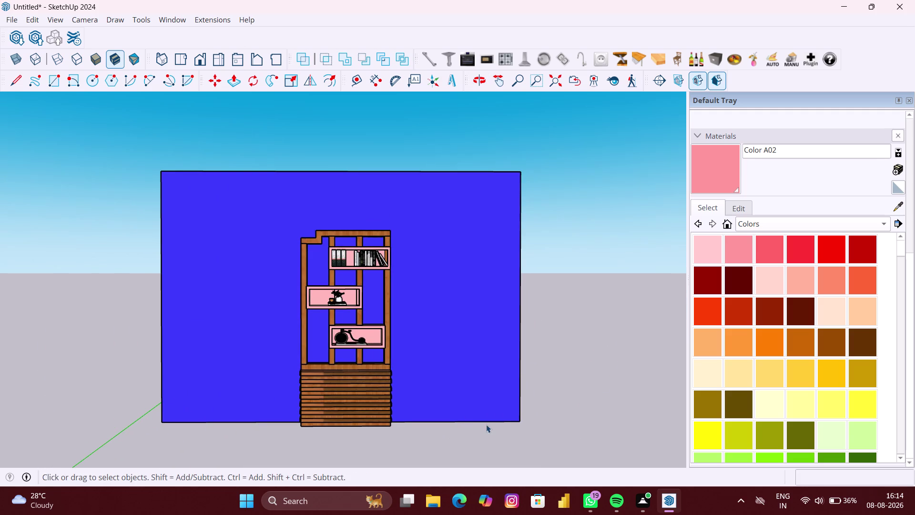
right_click(485, 437)
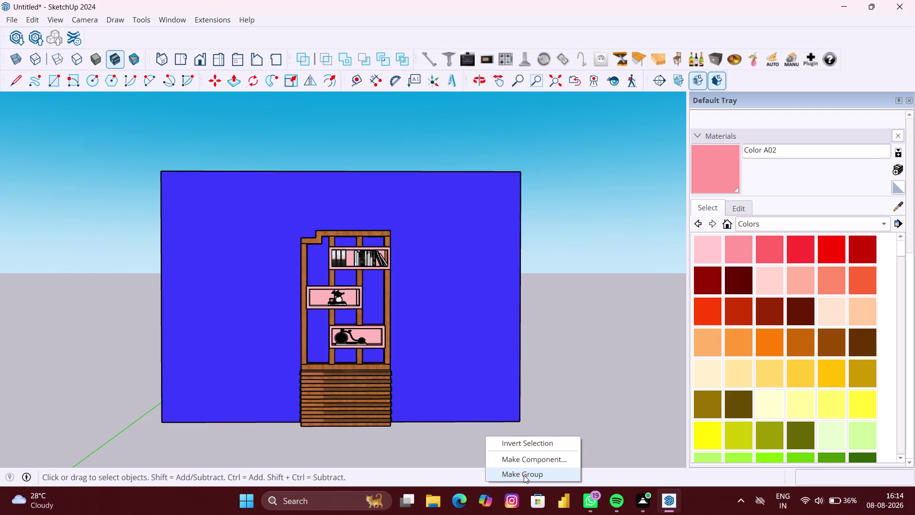
click(524, 474)
scroll(down, 3)
scroll(down, 3)
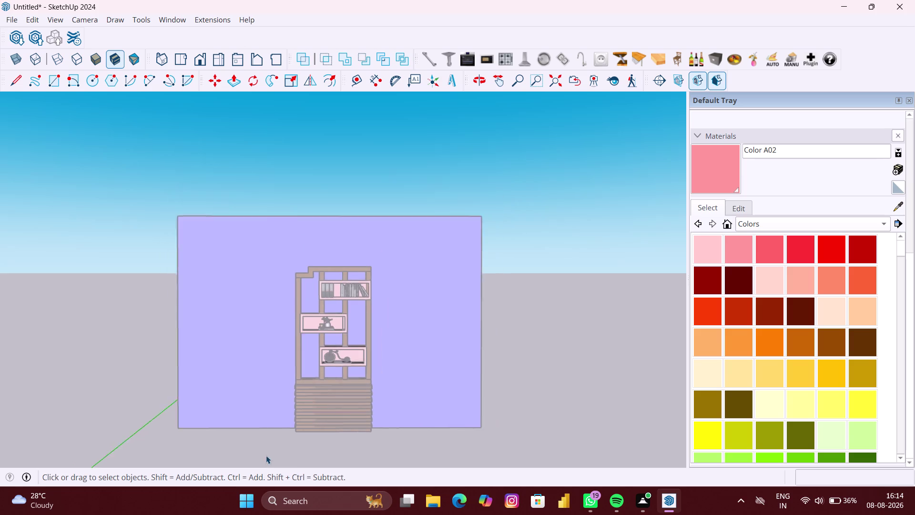
scroll(down, 3)
Draw a ground-locked floor rectangle from the wall's bottom-left corner out to a far corner.
key(r)
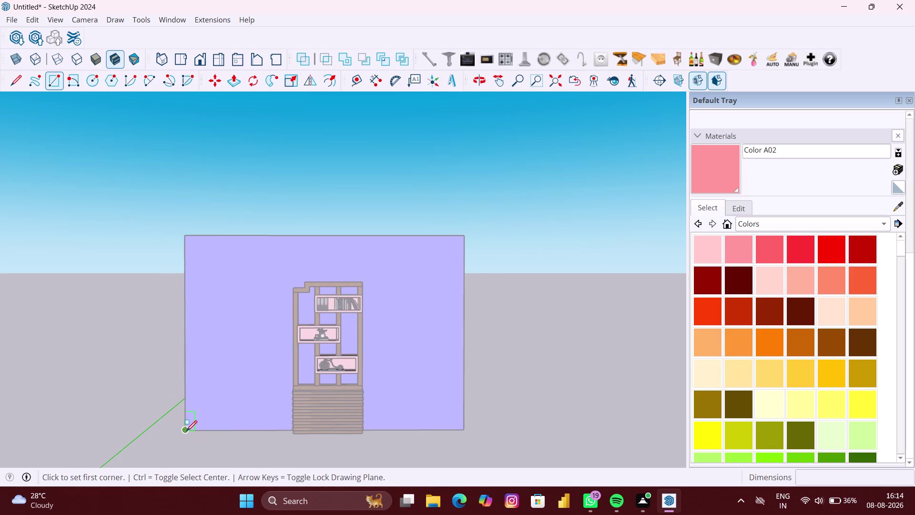
click(186, 431)
scroll(down, 3)
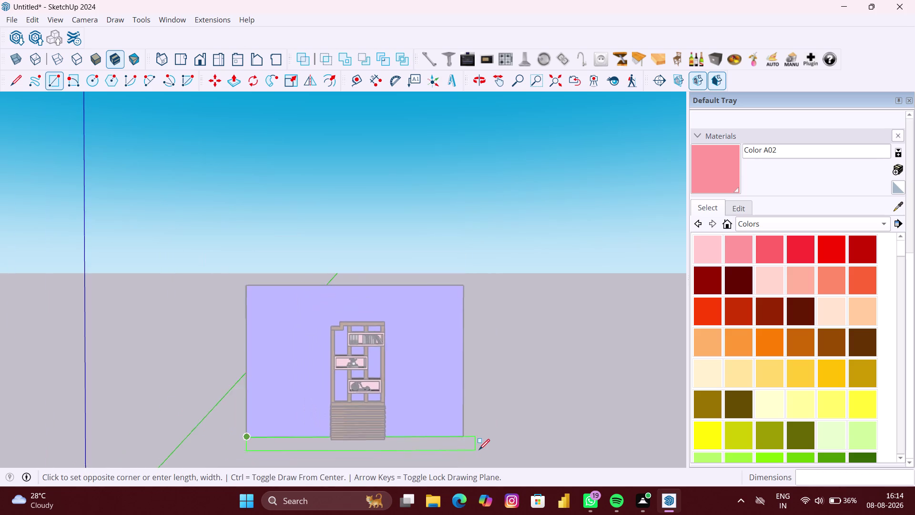
key(Up)
scroll(down, 3)
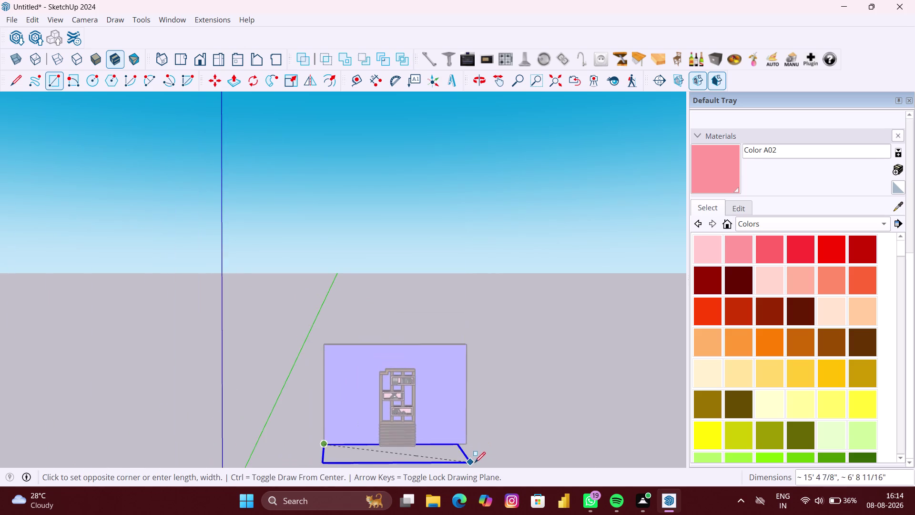
scroll(down, 3)
middle_drag(474, 462, 469, 407)
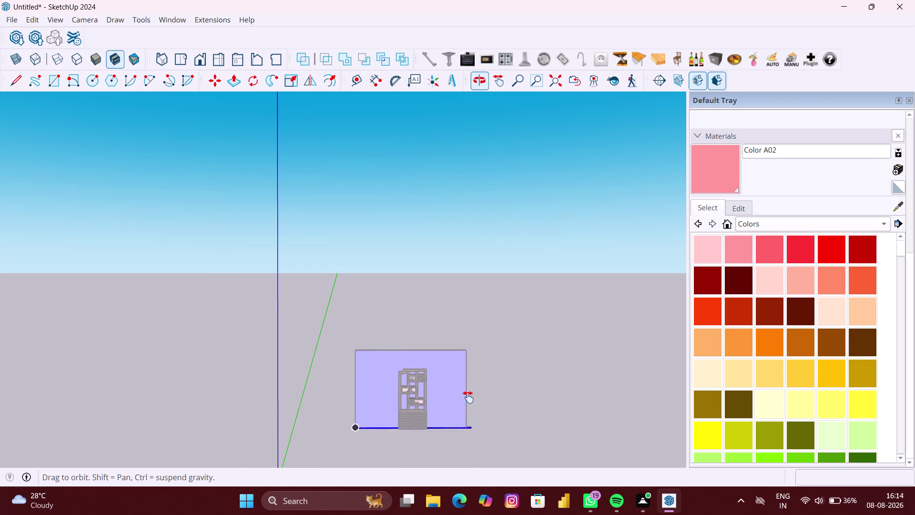
middle_drag(469, 407, 468, 367)
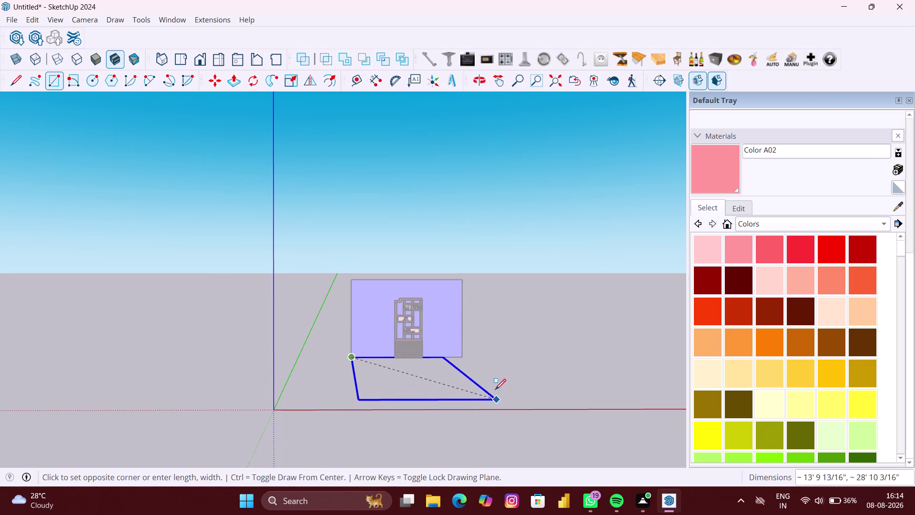
scroll(up, 3)
scroll(up, 3)
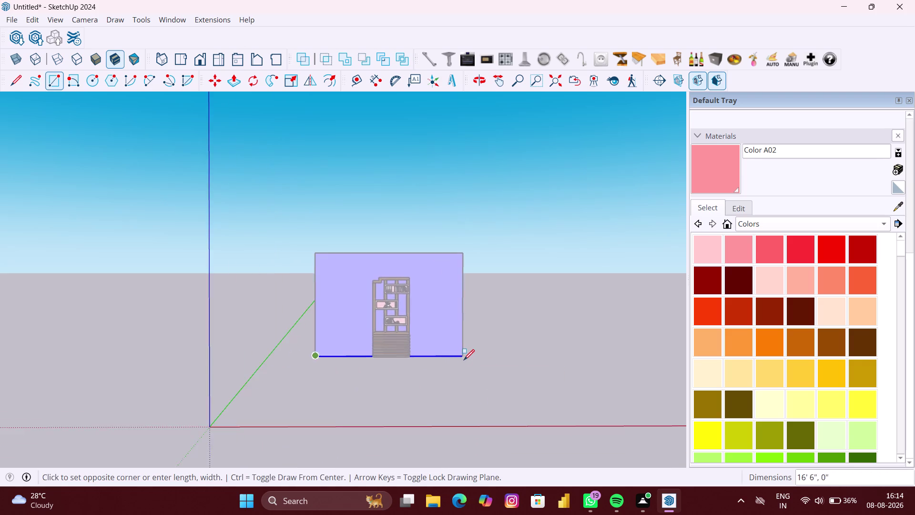
scroll(up, 3)
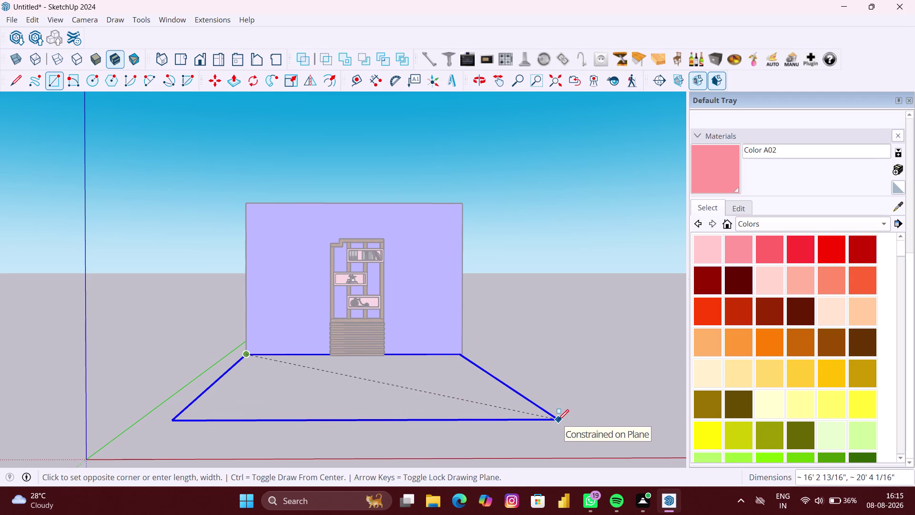
click(561, 420)
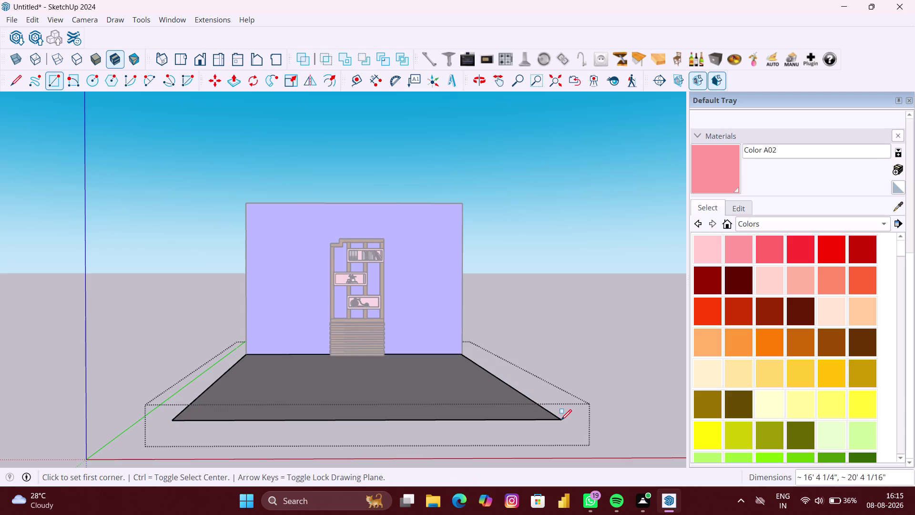
Push the floor face into a 6" thick slab.
key(p)
click(468, 395)
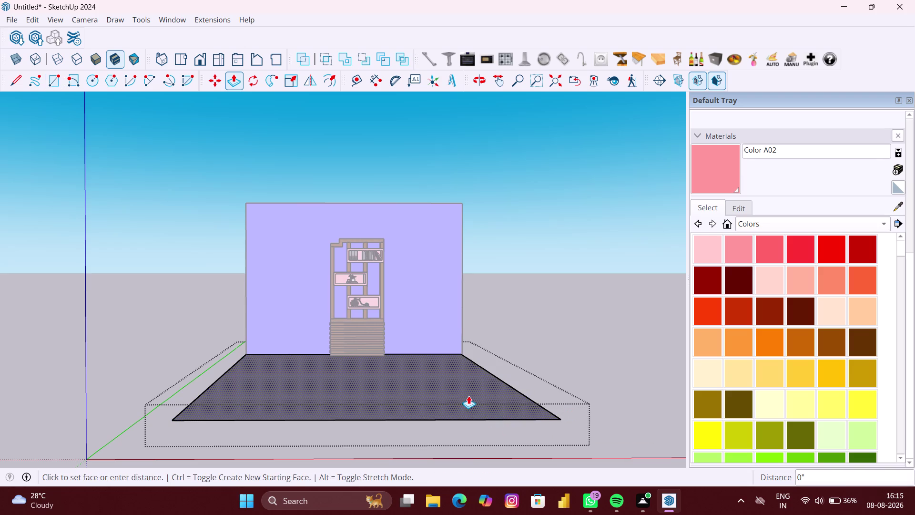
text(6")
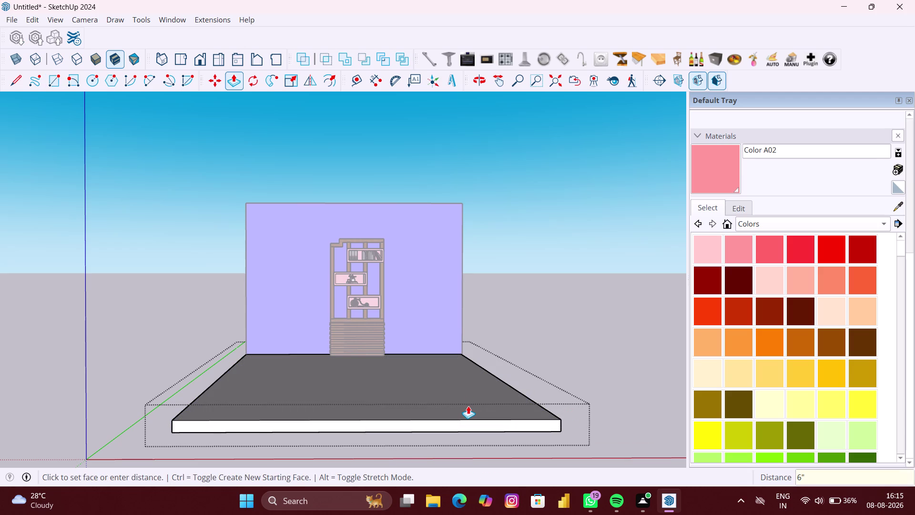
key(Return)
key(space)
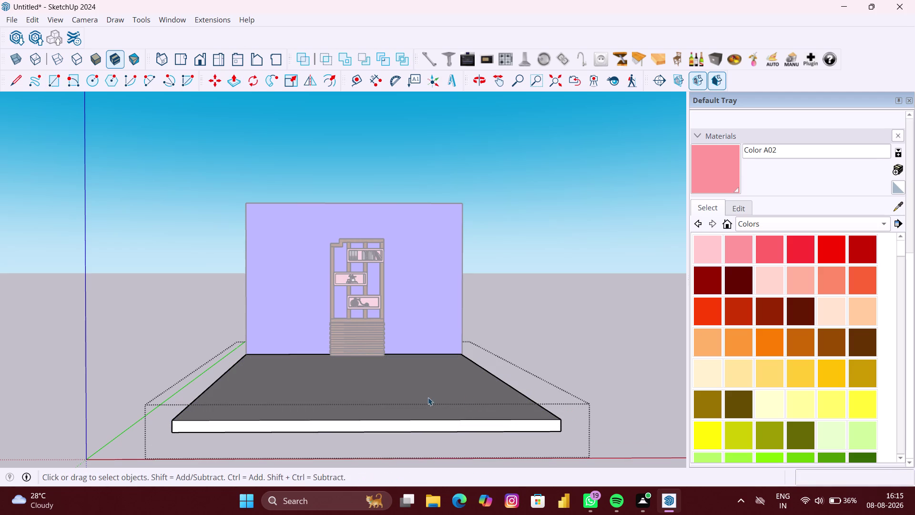
Orbit to inspect the slab's edge, then clear the selection.
scroll(up, 3)
middle_drag(410, 398, 504, 389)
scroll(down, 3)
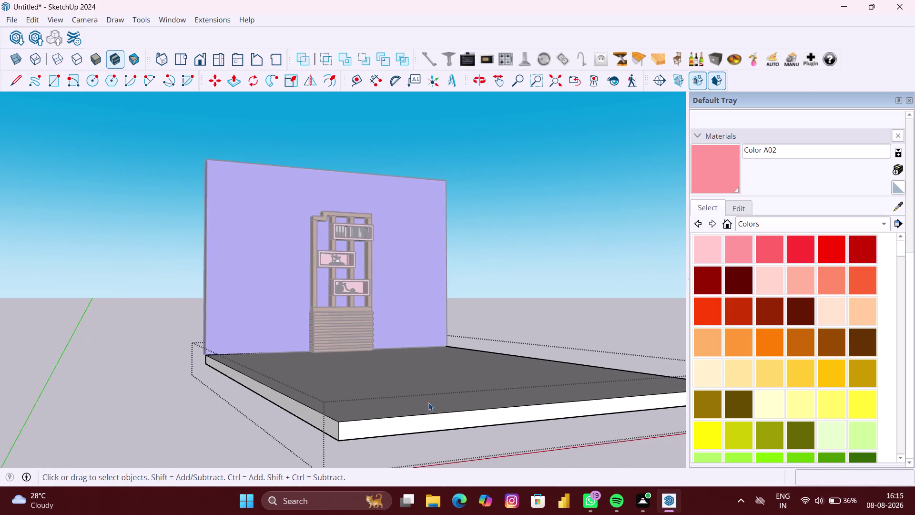
drag(407, 402, 413, 404)
middle_drag(483, 407, 426, 425)
drag(198, 389, 203, 387)
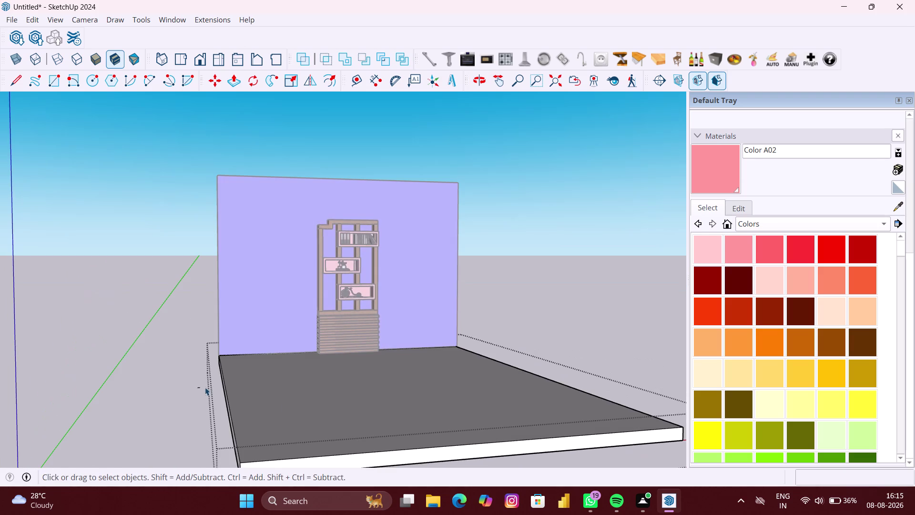
drag(204, 387, 205, 388)
click(646, 297)
key(space)
Orbit and zoom around the wall and bookshelf, settling on a straight front view.
middle_drag(640, 300, 608, 328)
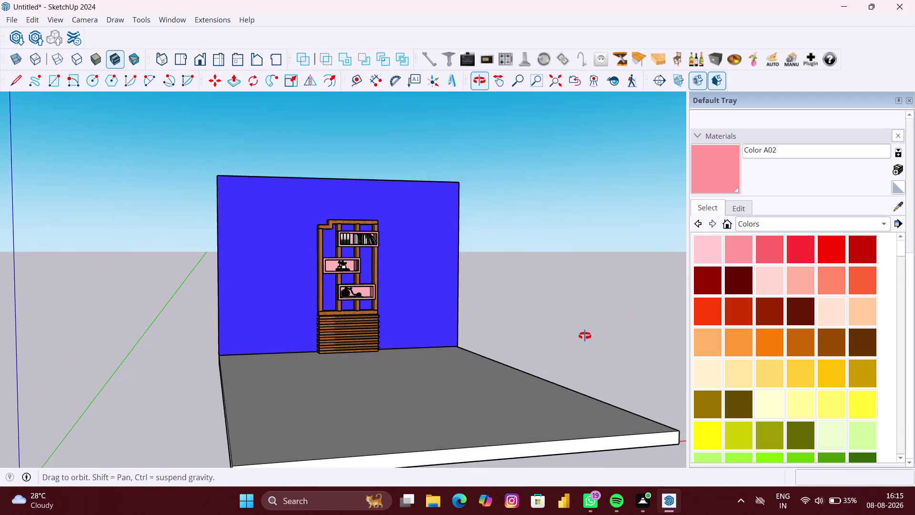
middle_drag(608, 327, 557, 353)
scroll(up, 3)
middle_drag(451, 358, 476, 336)
scroll(up, 3)
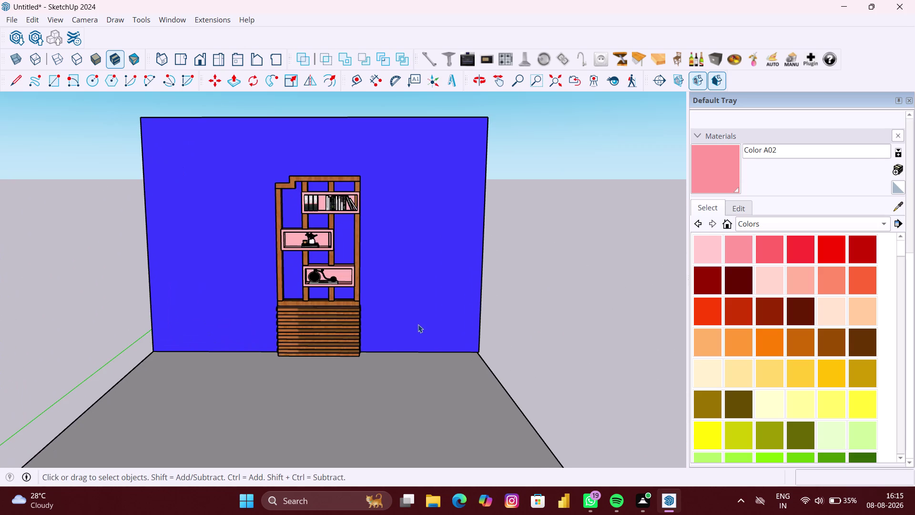
middle_drag(406, 321, 425, 281)
scroll(up, 3)
scroll(up, 3)
middle_drag(401, 300, 397, 302)
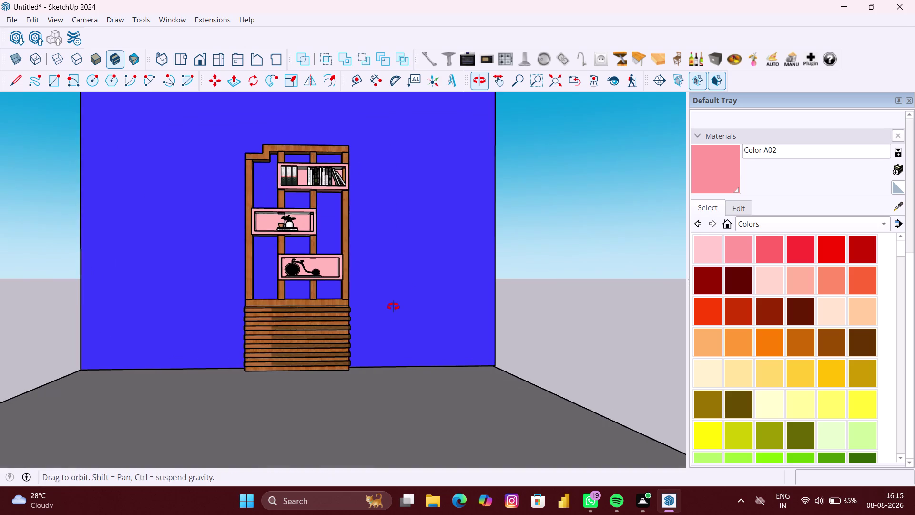
middle_drag(397, 302, 386, 317)
scroll(up, 3)
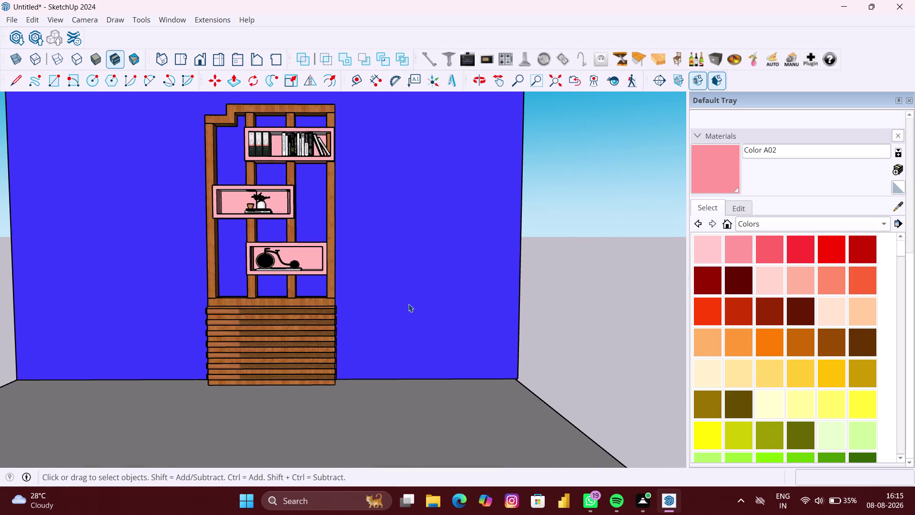
middle_drag(408, 304, 416, 339)
middle_drag(402, 296, 404, 331)
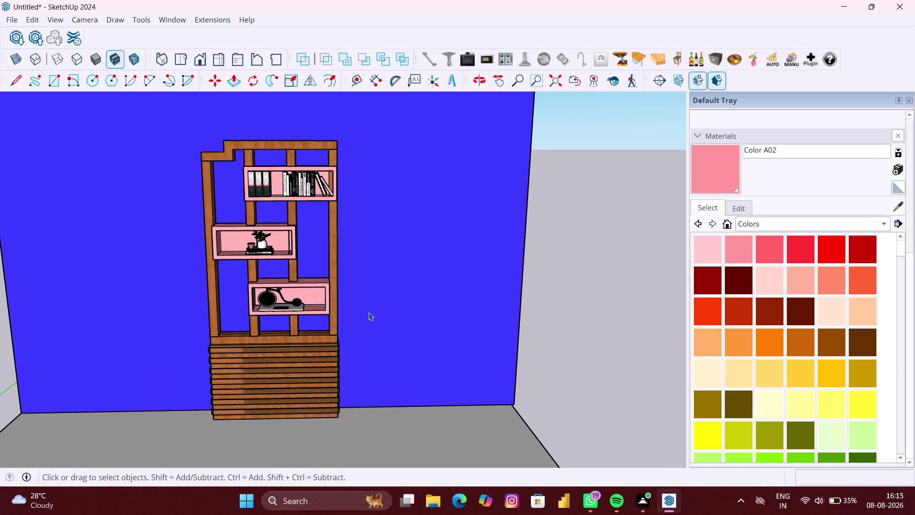
scroll(up, 3)
middle_drag(372, 307, 379, 270)
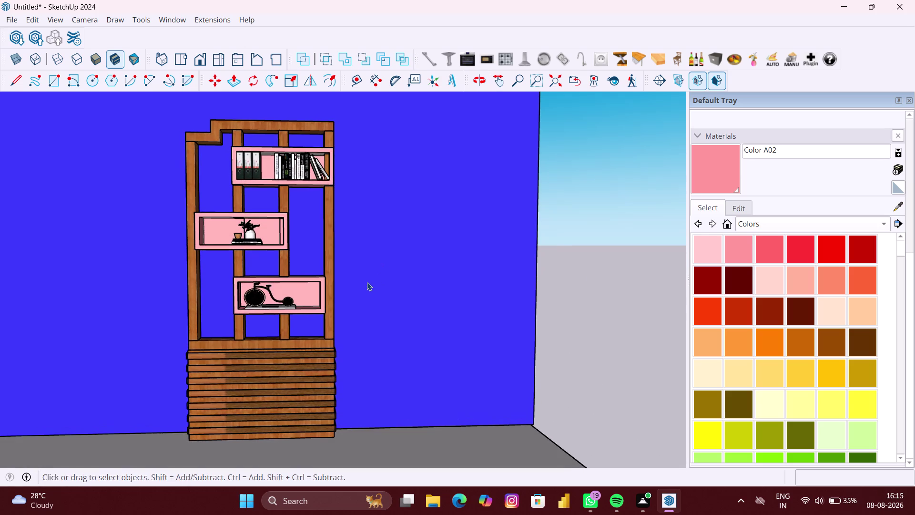
scroll(up, 3)
middle_drag(364, 282, 360, 279)
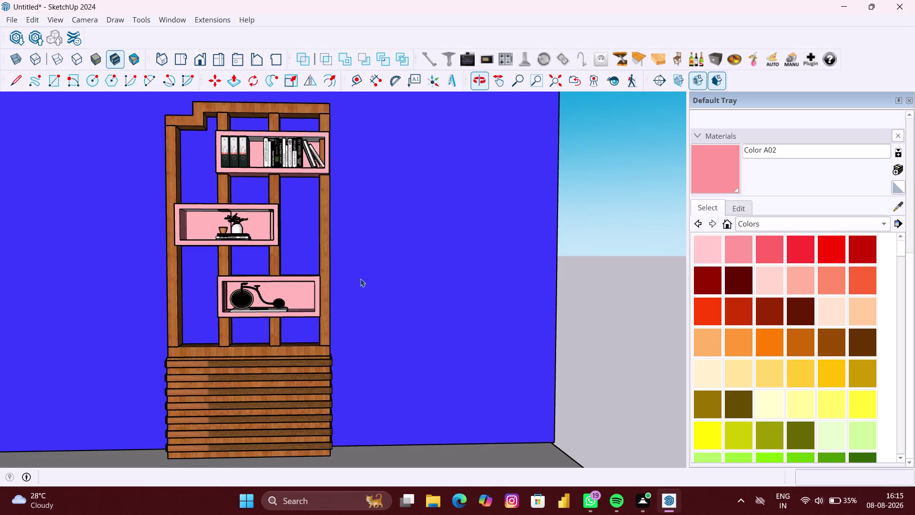
middle_drag(391, 286, 400, 287)
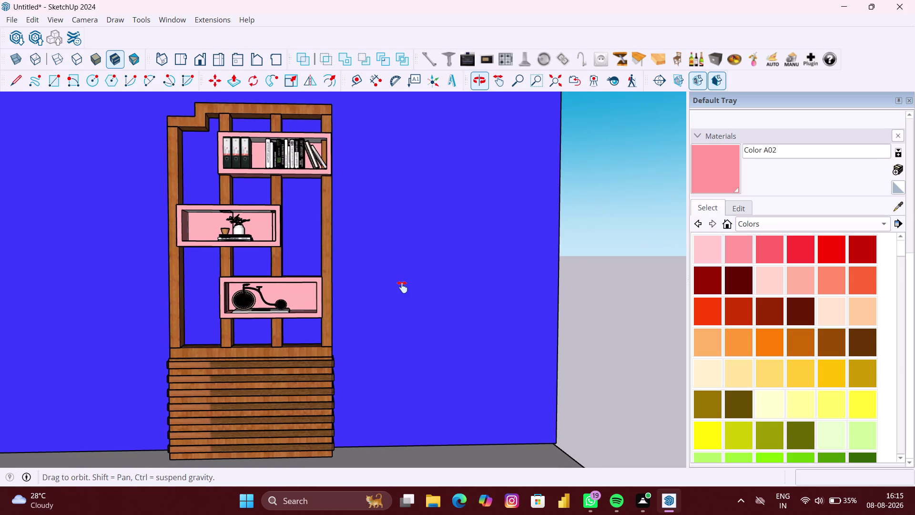
middle_drag(400, 287, 454, 291)
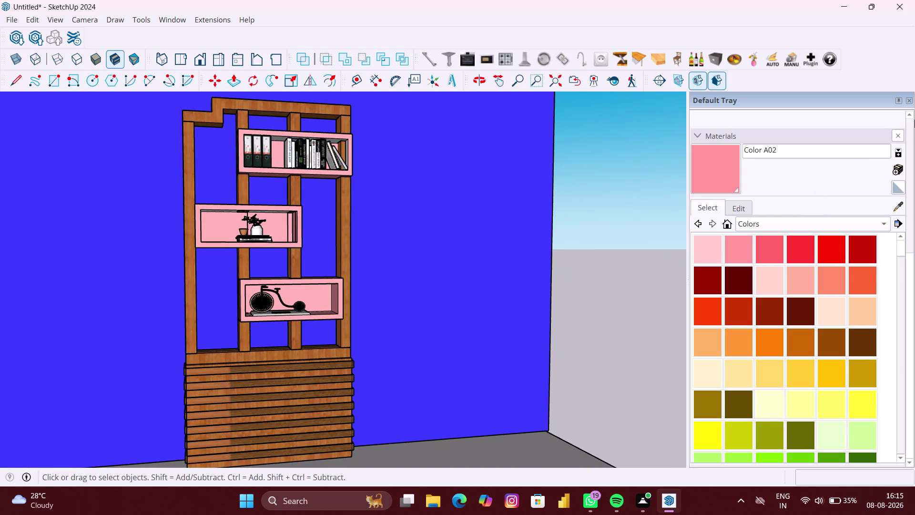
click(913, 97)
middle_drag(605, 263, 600, 266)
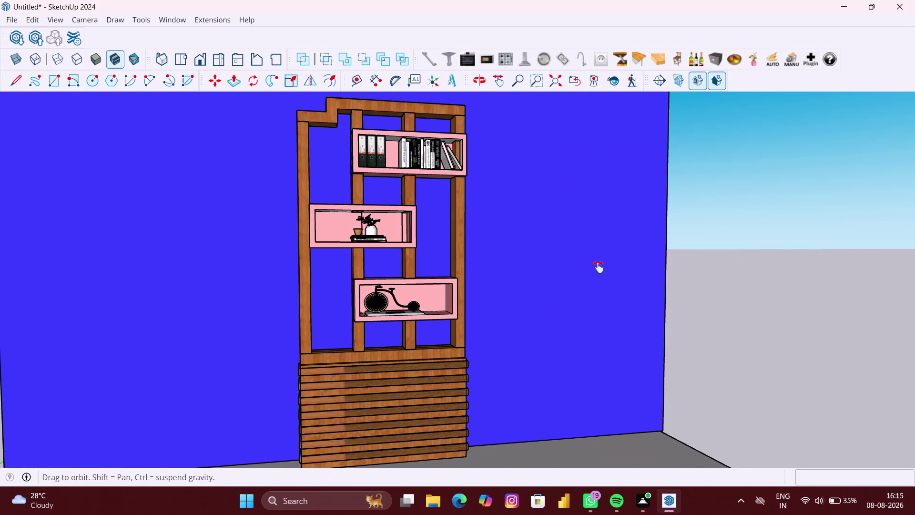
middle_drag(600, 266, 552, 293)
middle_drag(552, 306, 443, 322)
middle_drag(498, 336, 498, 337)
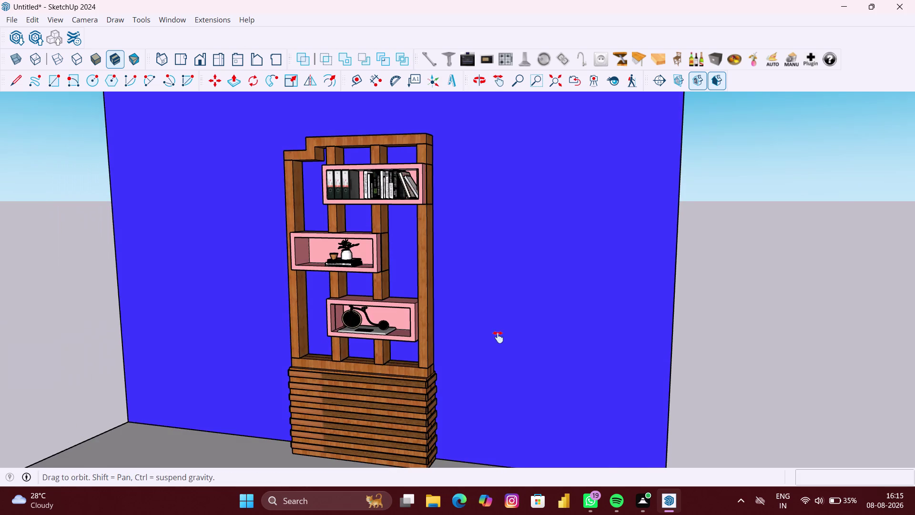
middle_drag(498, 337, 531, 317)
scroll(down, 3)
middle_drag(517, 350, 533, 344)
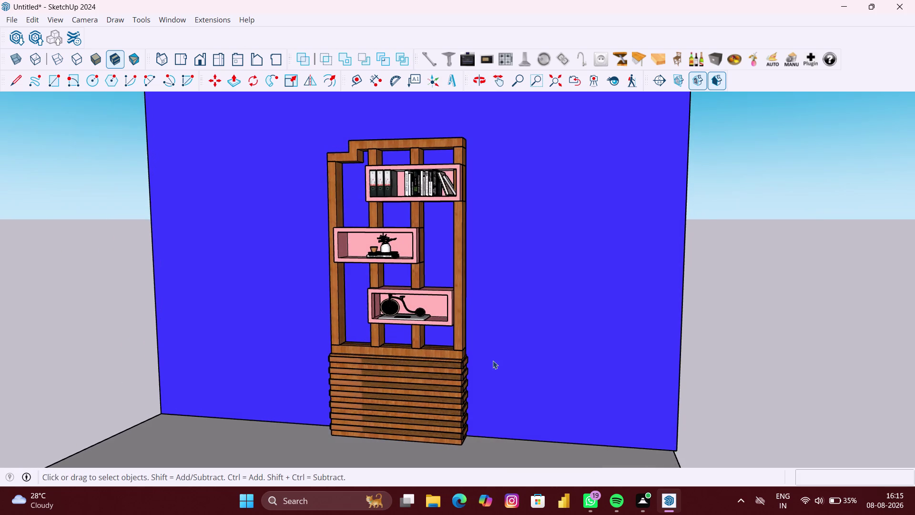
scroll(up, 3)
middle_drag(493, 361, 503, 347)
middle_drag(504, 346, 509, 360)
middle_drag(519, 361, 531, 359)
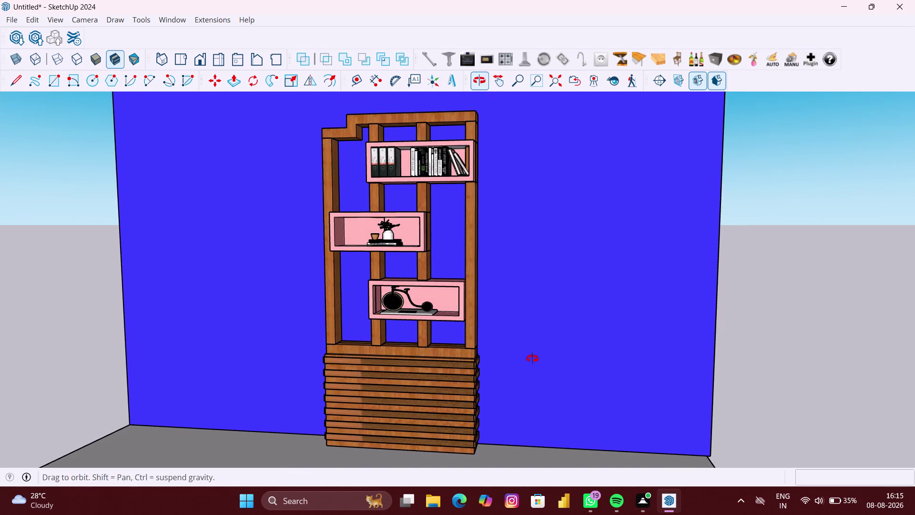
middle_drag(531, 359, 550, 358)
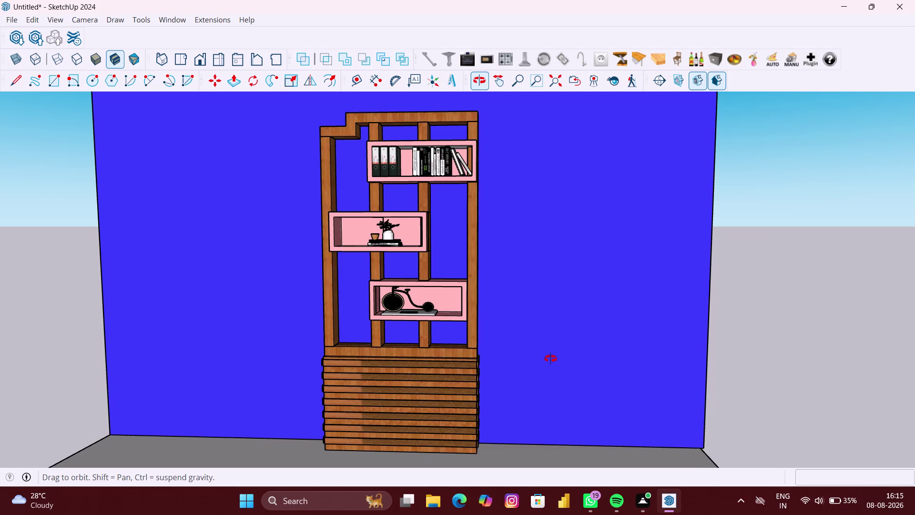
middle_drag(550, 359, 556, 359)
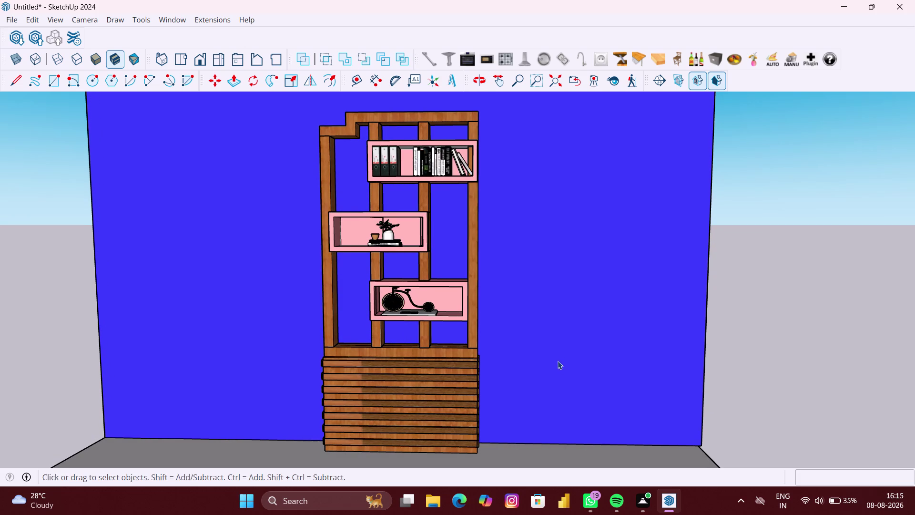
middle_drag(558, 360, 564, 360)
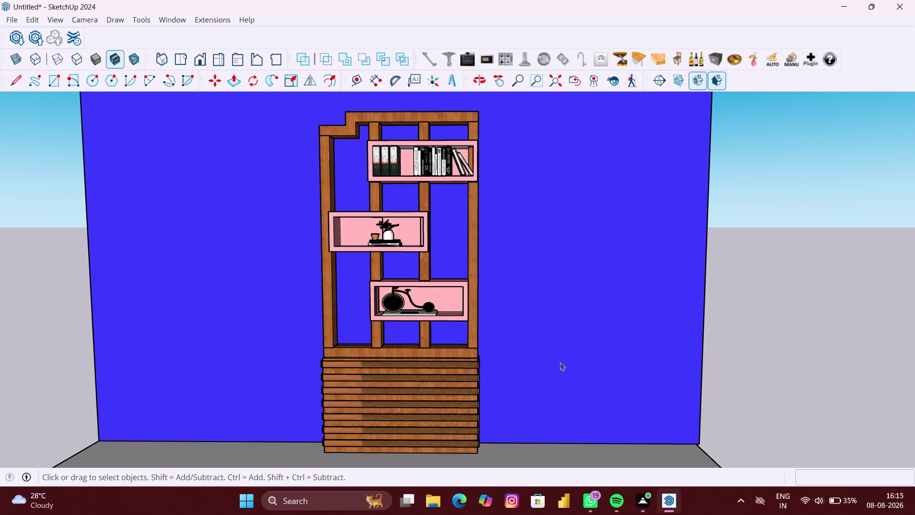
Start a File > Export 2D Graphic, then close the export window without exporting.
click(15, 21)
click(59, 201)
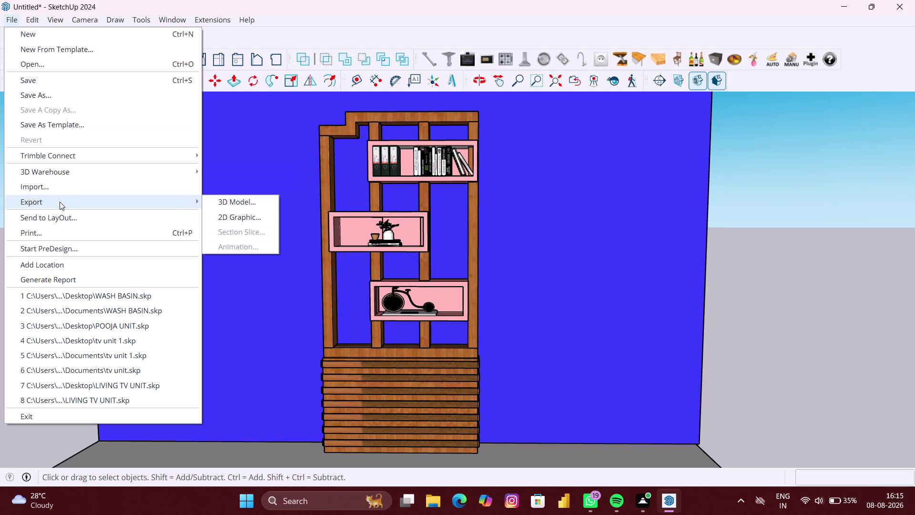
click(234, 213)
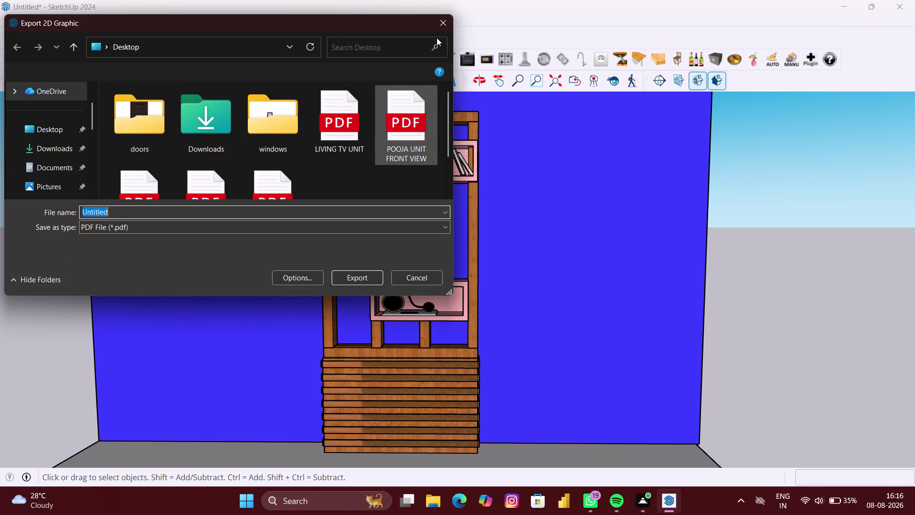
click(456, 26)
click(443, 24)
Zoom in on the shelf boxes and take the Paint Bucket with pink Color A02.
scroll(up, 3)
middle_drag(444, 157, 442, 107)
scroll(up, 3)
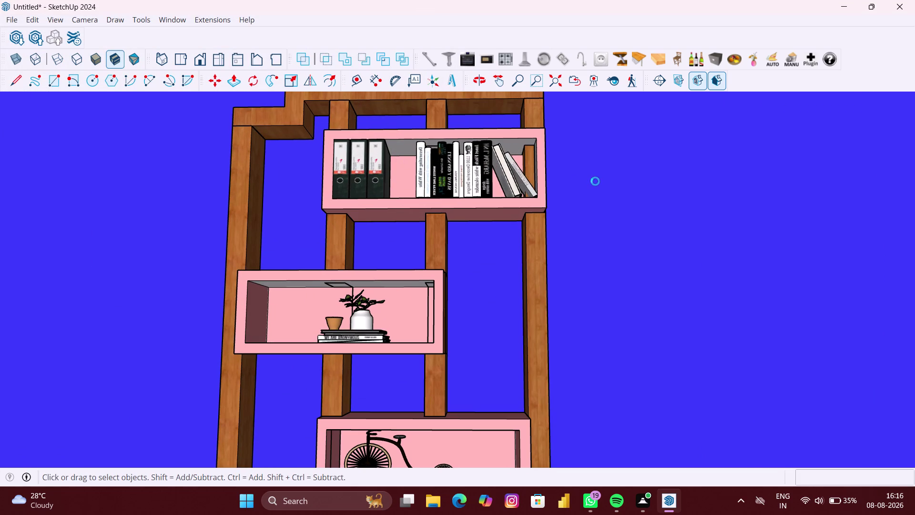
key(b)
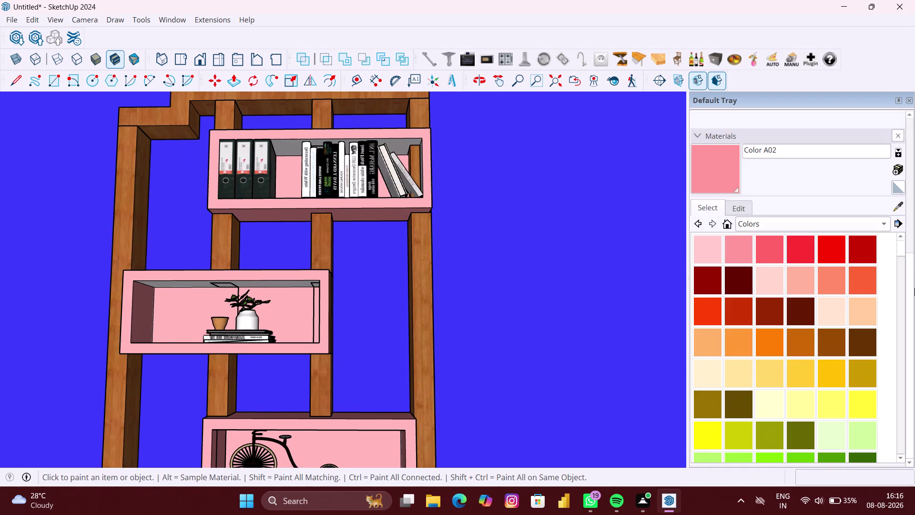
Paint the insides of the middle and top shelf boxes pink.
click(897, 208)
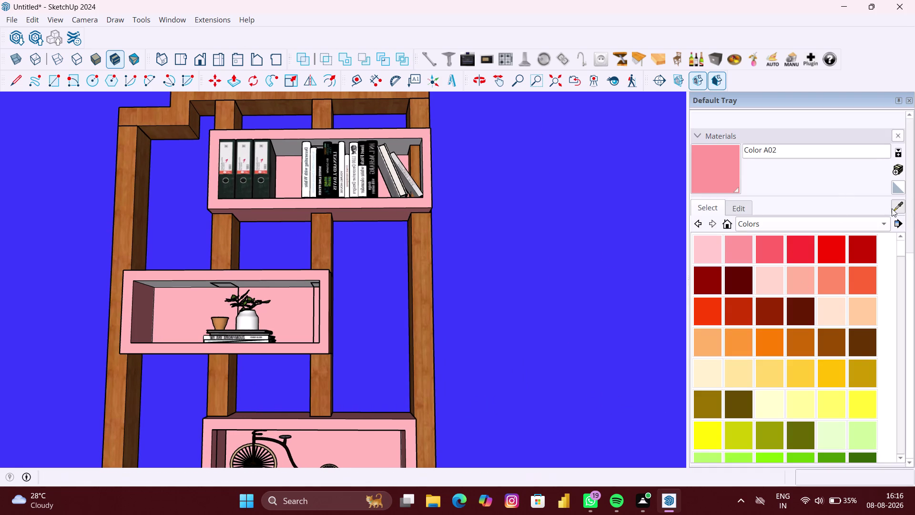
scroll(up, 3)
click(280, 307)
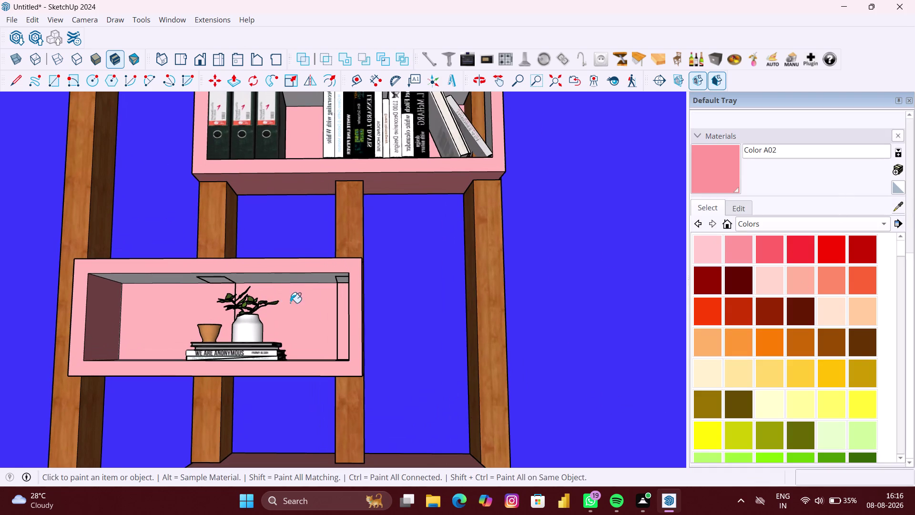
scroll(up, 3)
click(300, 280)
scroll(down, 3)
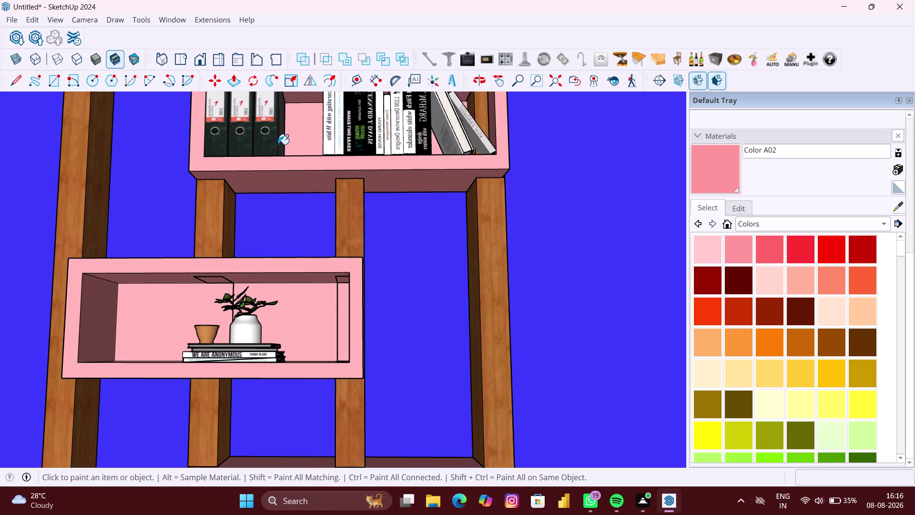
scroll(down, 3)
scroll(down, 3)
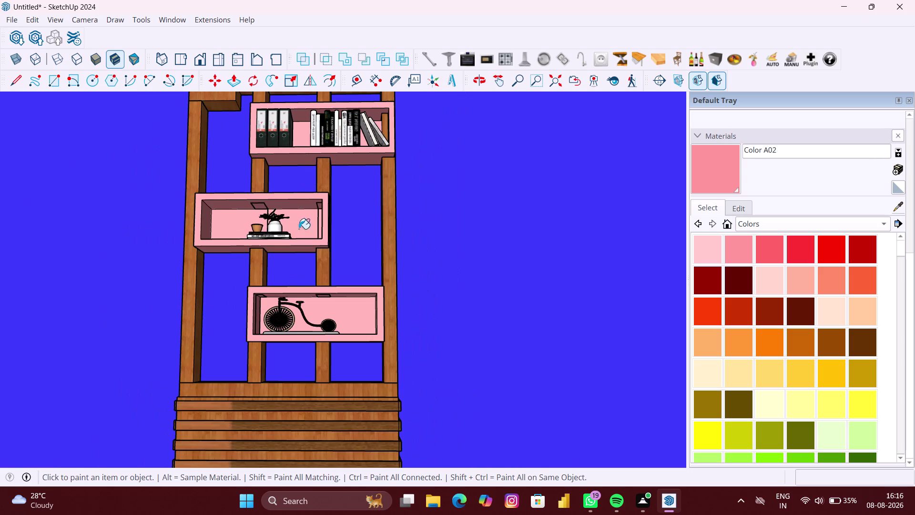
scroll(up, 3)
Inspect the lower boxes, then stop painting and zoom to show the whole partition.
middle_drag(296, 288, 302, 237)
scroll(up, 3)
middle_drag(314, 302, 315, 304)
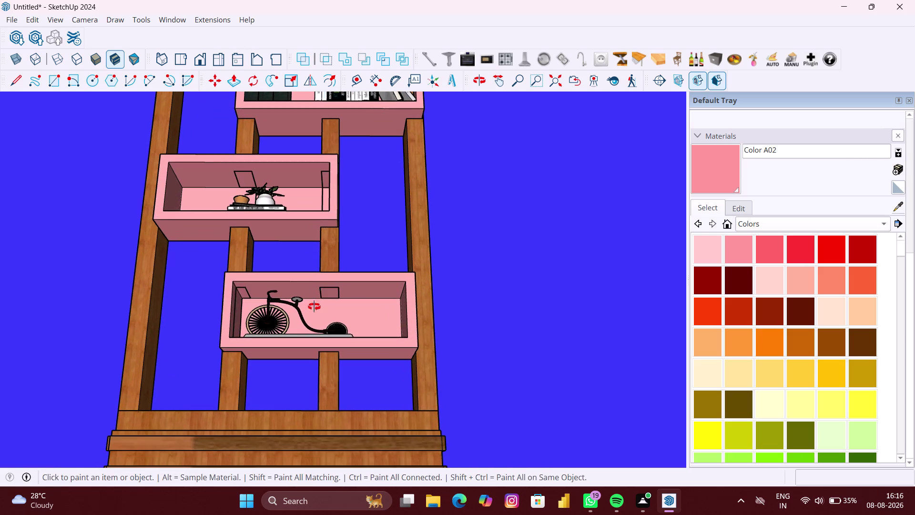
middle_drag(314, 304, 309, 348)
scroll(down, 3)
middle_click(299, 331)
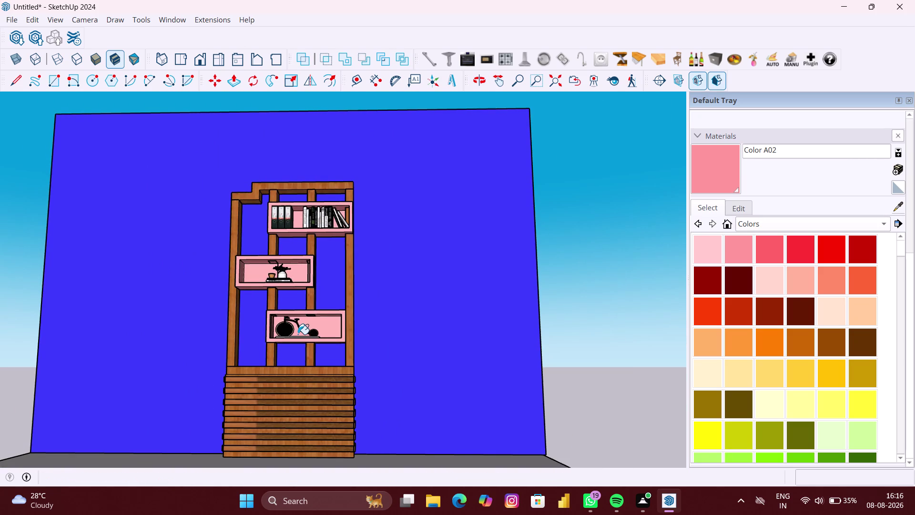
key(Escape)
key(space)
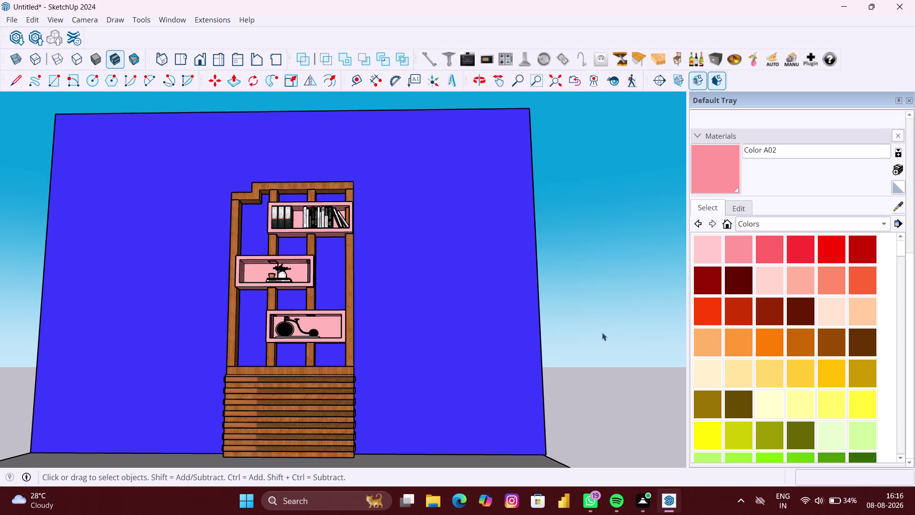
key(shift+z)
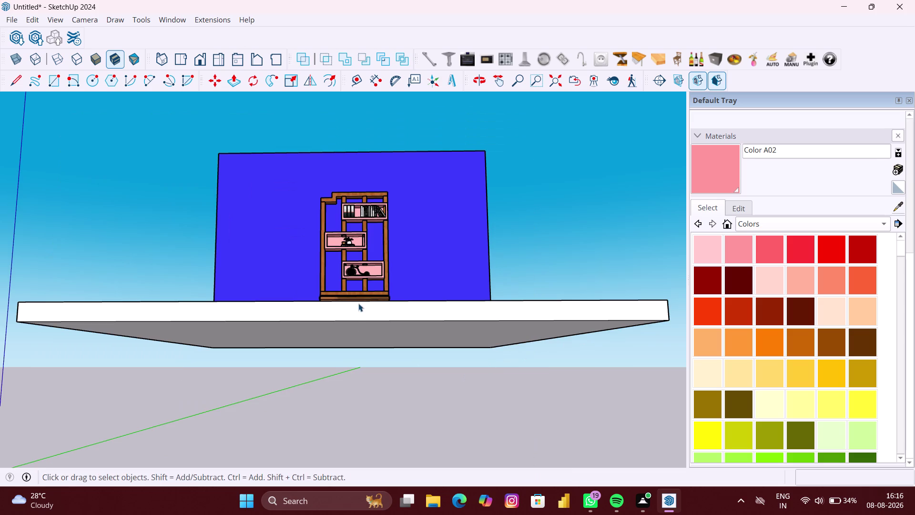
Orbit back to a straight front view of the blue wall and partition.
middle_drag(358, 303, 353, 352)
middle_drag(430, 251, 429, 290)
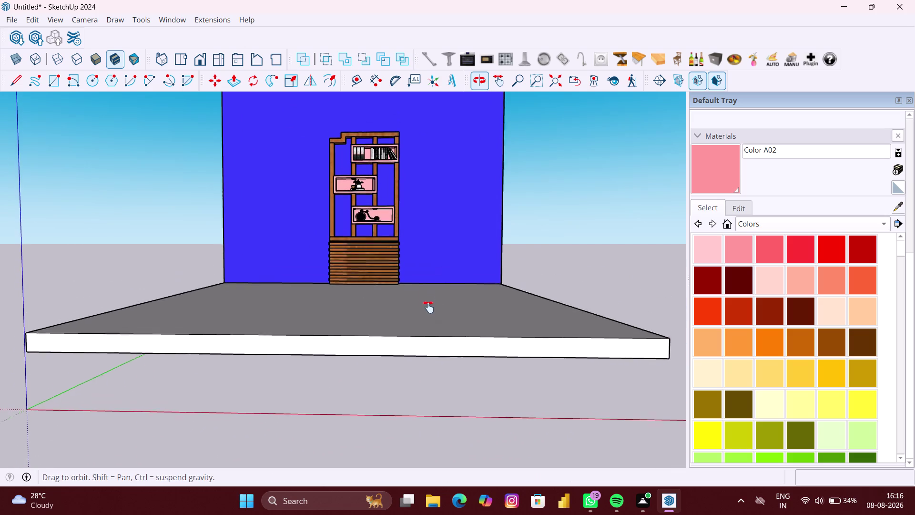
middle_drag(429, 290, 429, 329)
scroll(up, 3)
scroll(up, 3)
middle_drag(418, 284, 430, 283)
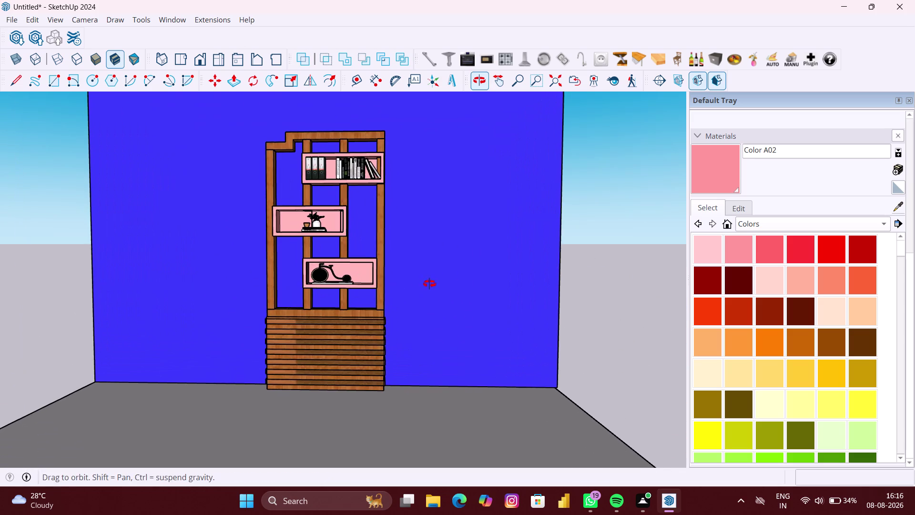
middle_drag(429, 283, 430, 283)
middle_drag(408, 283, 415, 271)
scroll(up, 3)
middle_drag(417, 271, 427, 310)
scroll(down, 3)
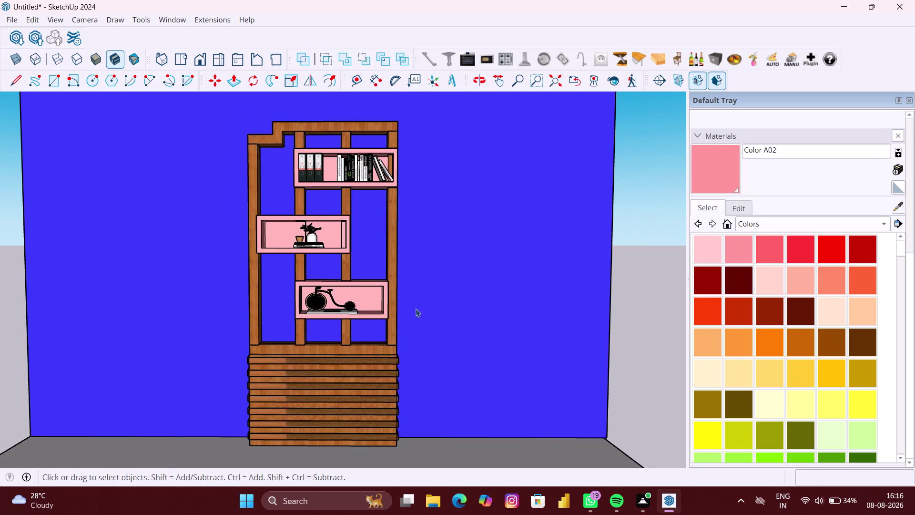
middle_drag(413, 305, 409, 311)
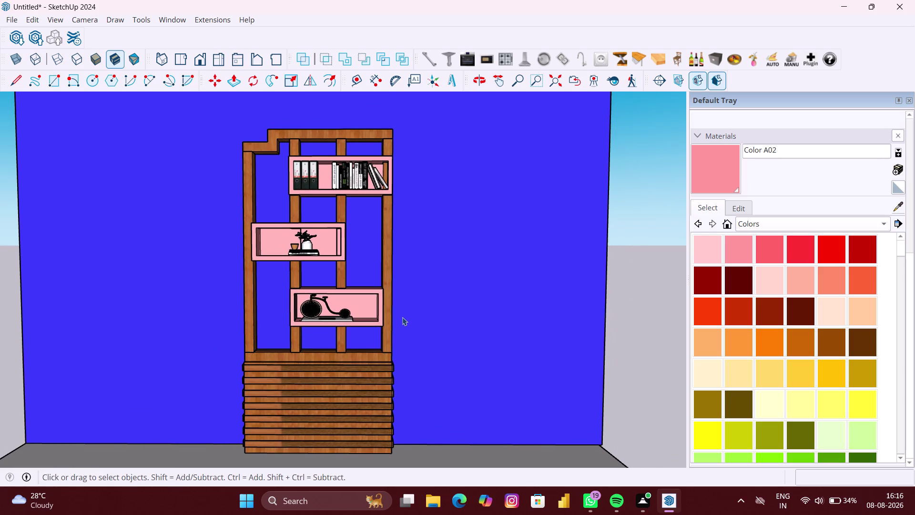
middle_drag(414, 319, 414, 310)
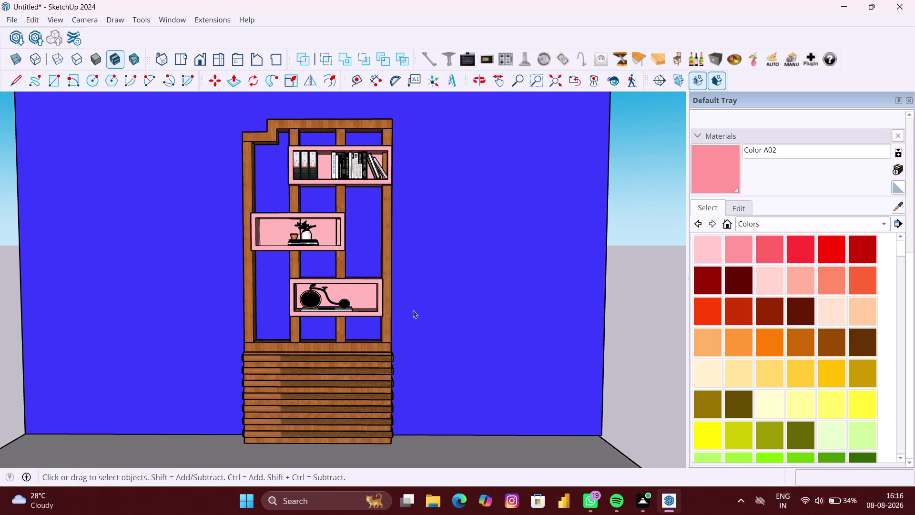
click(13, 18)
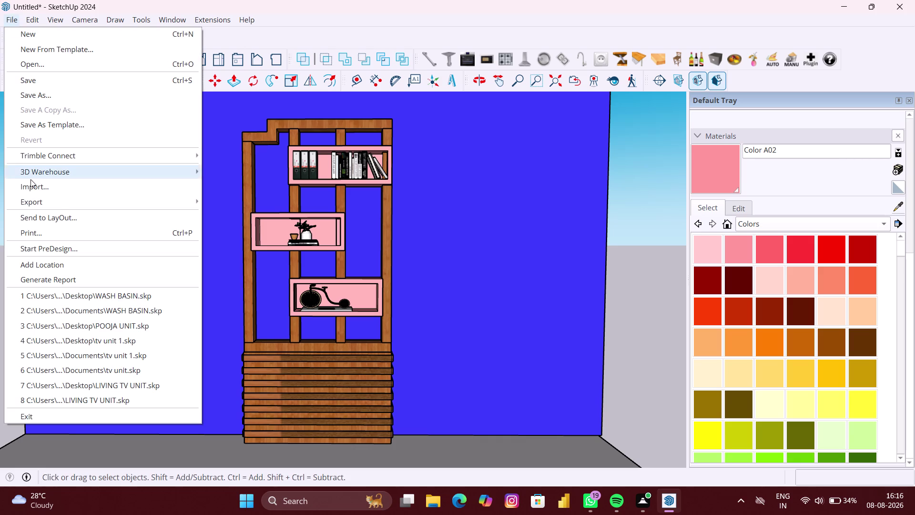
Begin a 2D Graphic export to the Desktop and clear the Untitled file name.
click(48, 201)
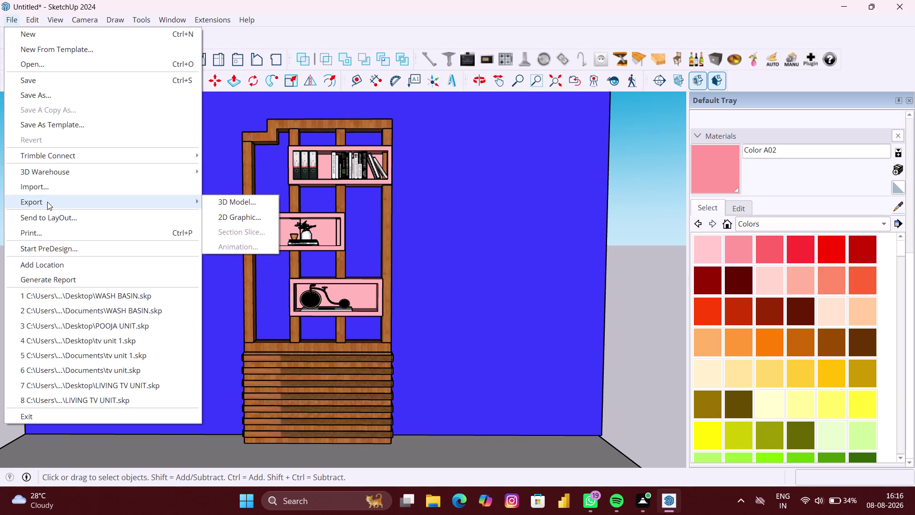
click(225, 213)
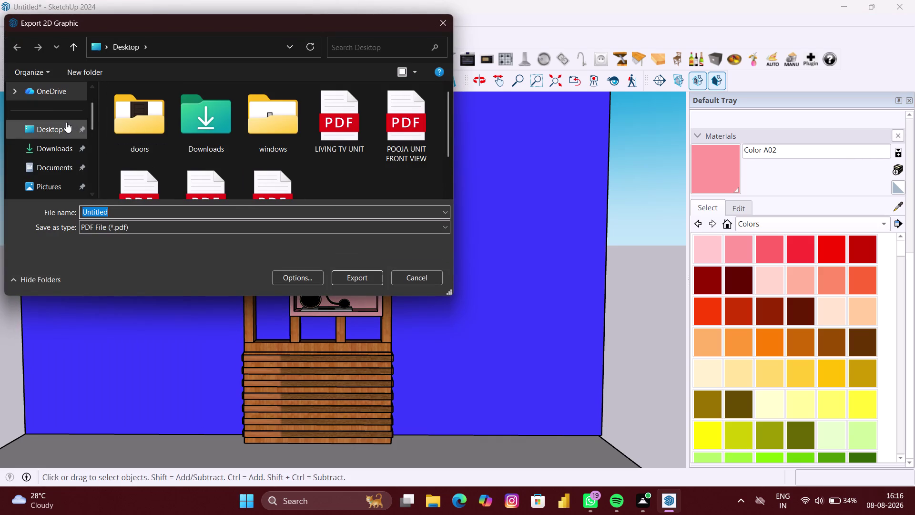
click(66, 122)
double_click(154, 207)
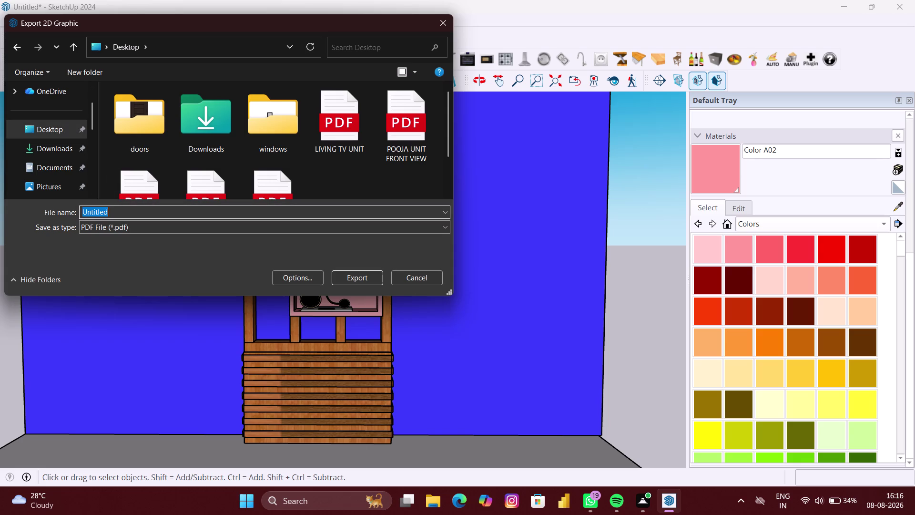
key(BackSpace)
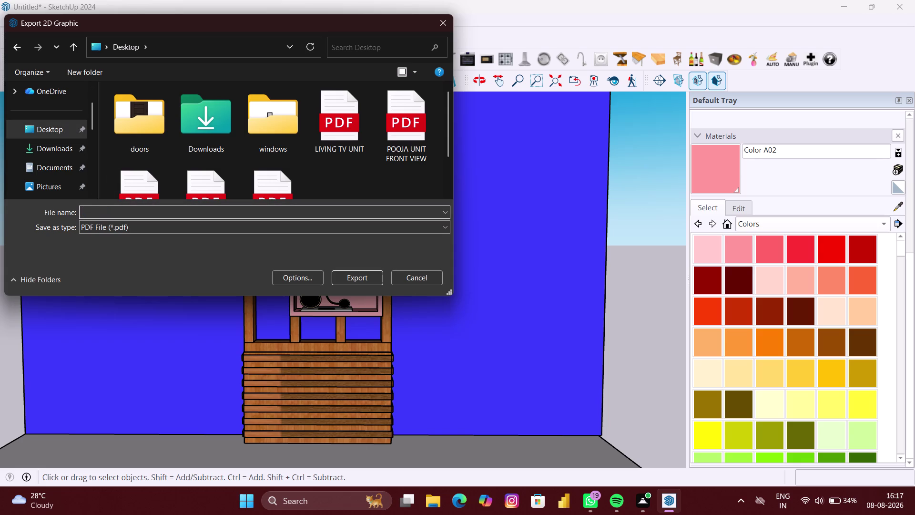
Name the file 'PARTITION DESIGN' and export the view as a PDF.
text(PAR)
text(TITI)
text(ON)
key(space)
text(D)
text(ES)
key(i)
text(GN)
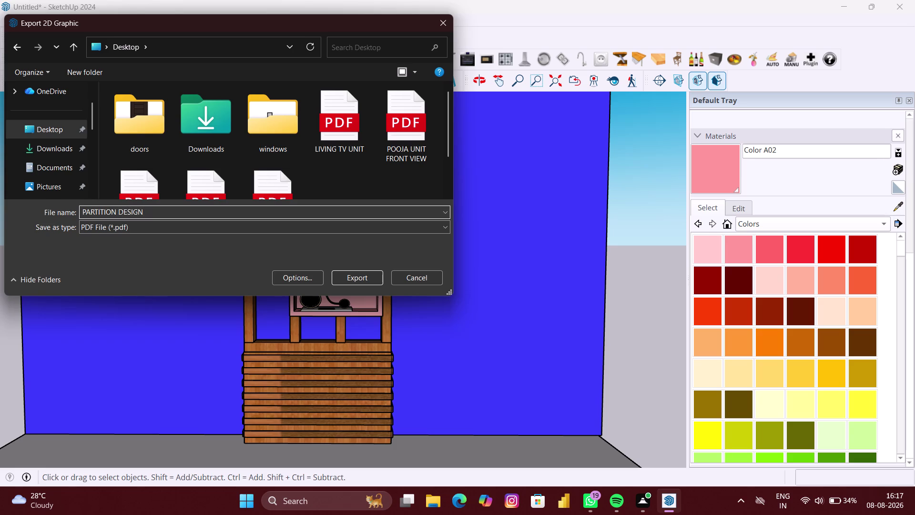
click(352, 275)
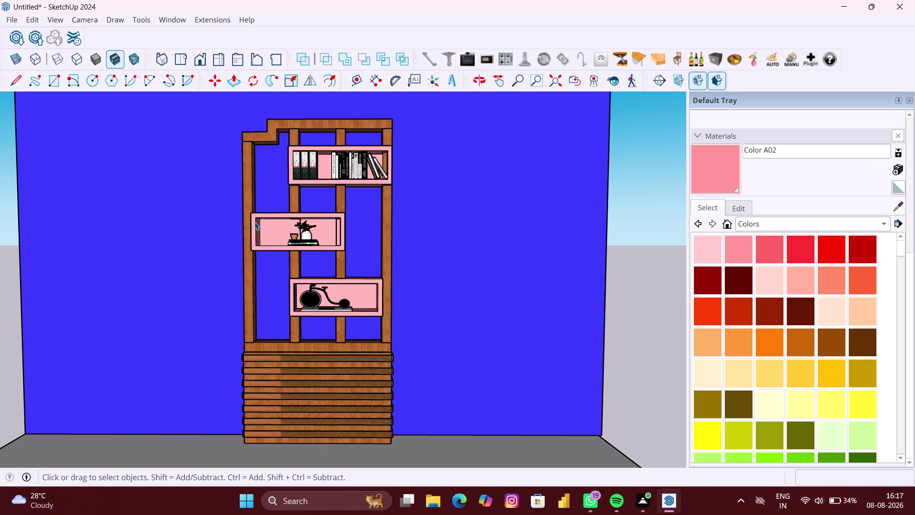
Save the model with Ctrl+S, correcting a typo to name it 'PARTITION DESIGN'.
key(ctrl+s)
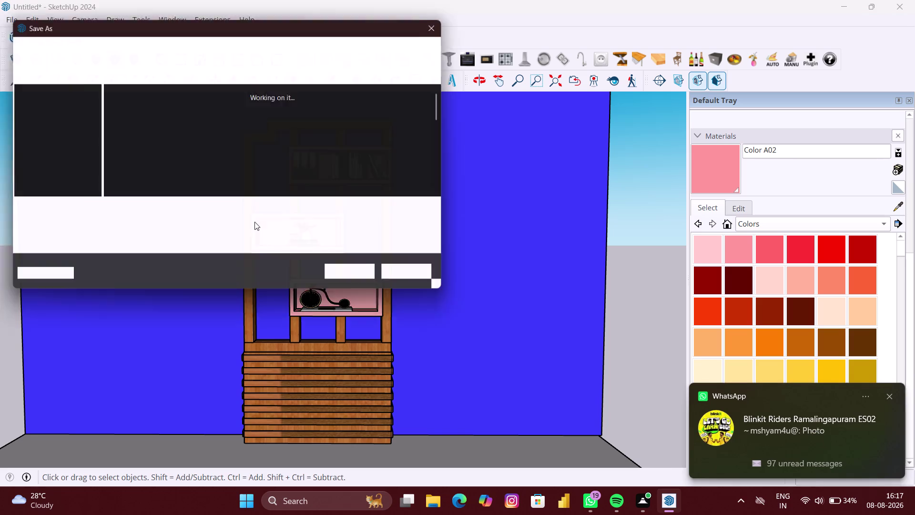
key(BackSpace)
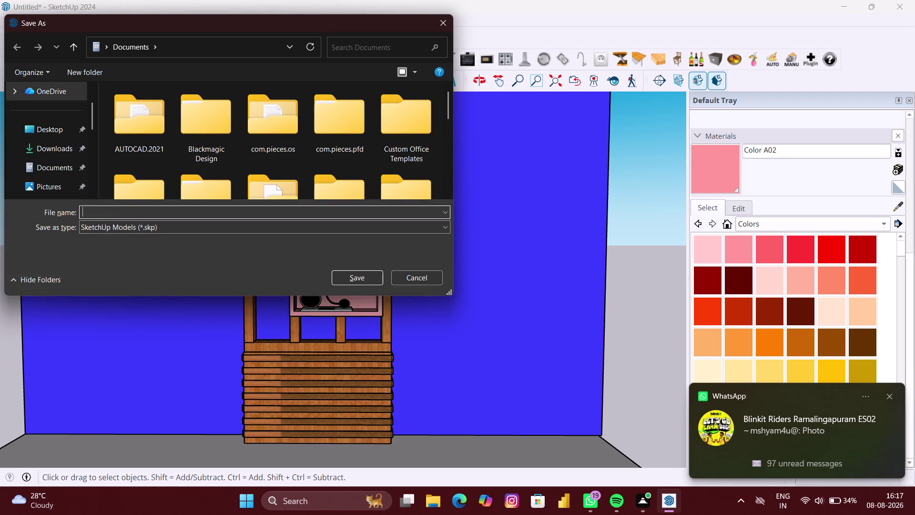
key(p)
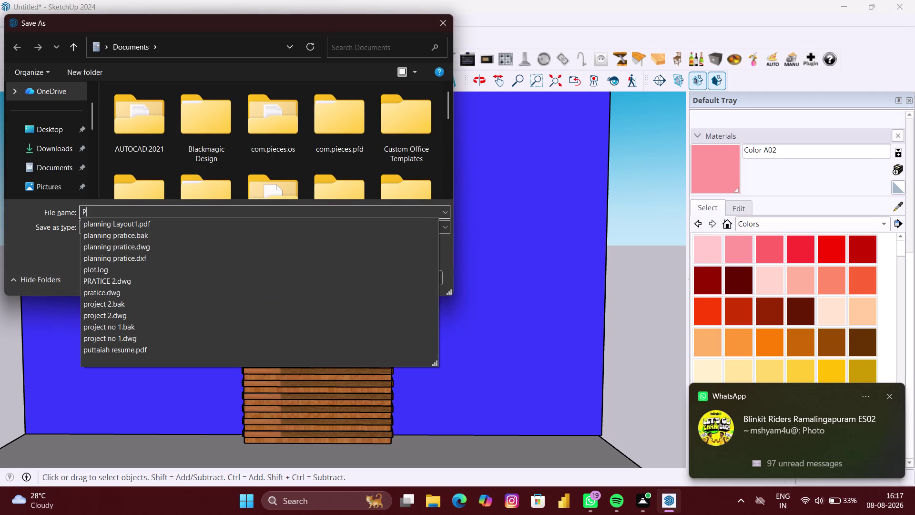
text(AE)
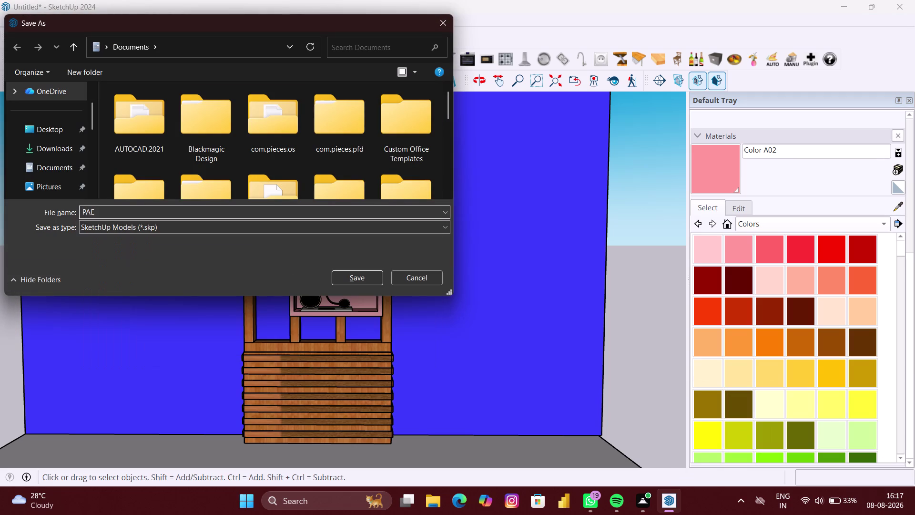
key(BackSpace)
text(RT)
text(ITI)
text(O)
text(N DESI)
text(GN)
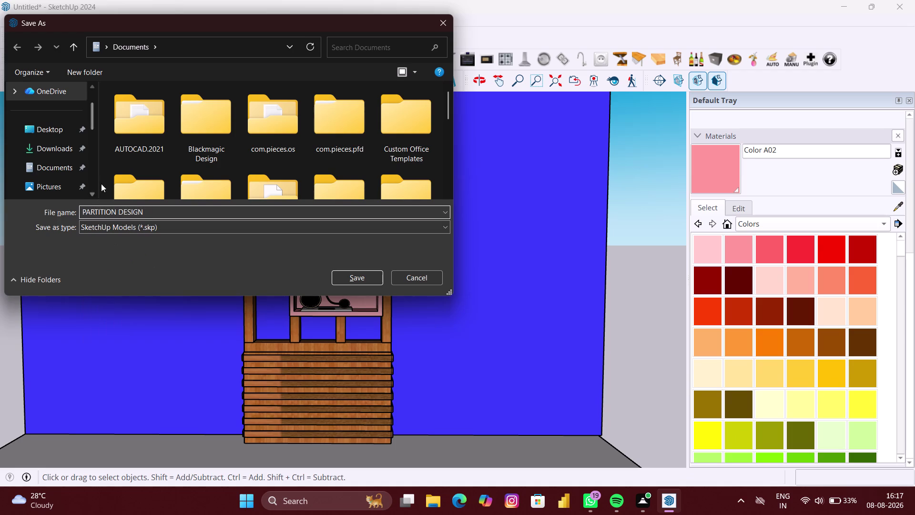
click(61, 129)
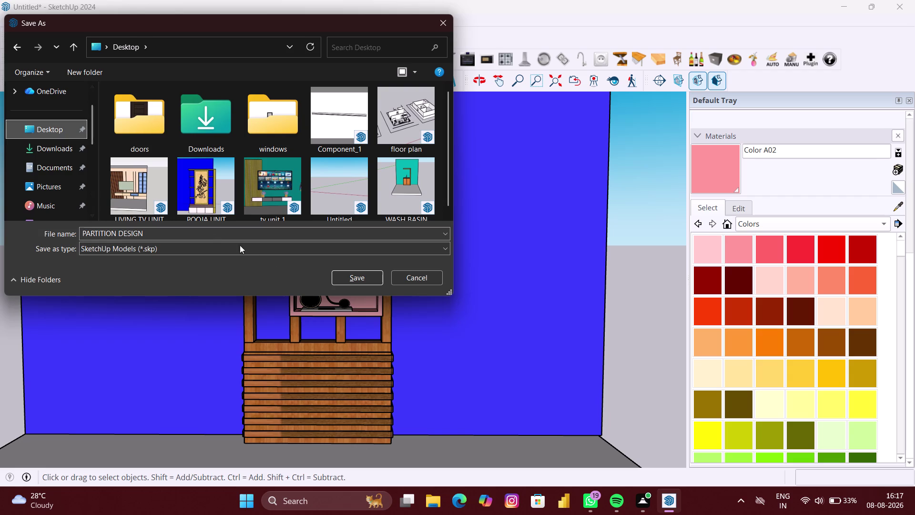
click(375, 280)
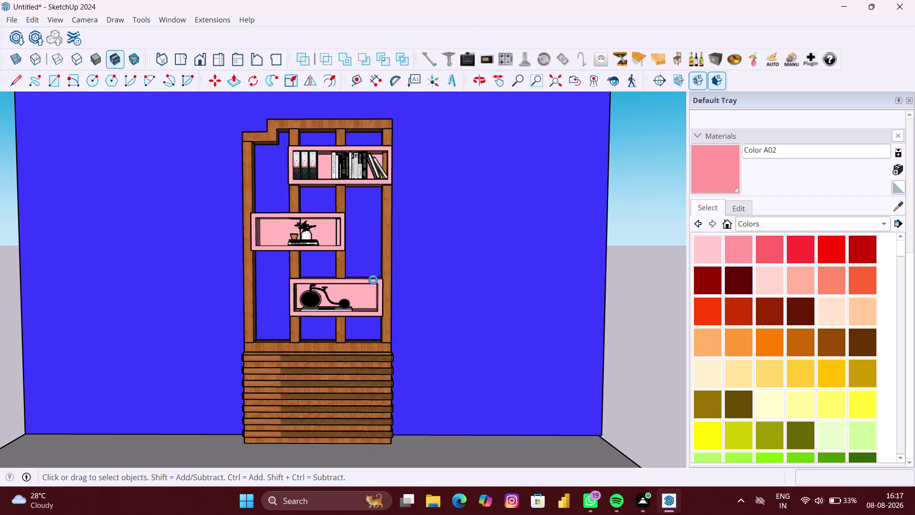